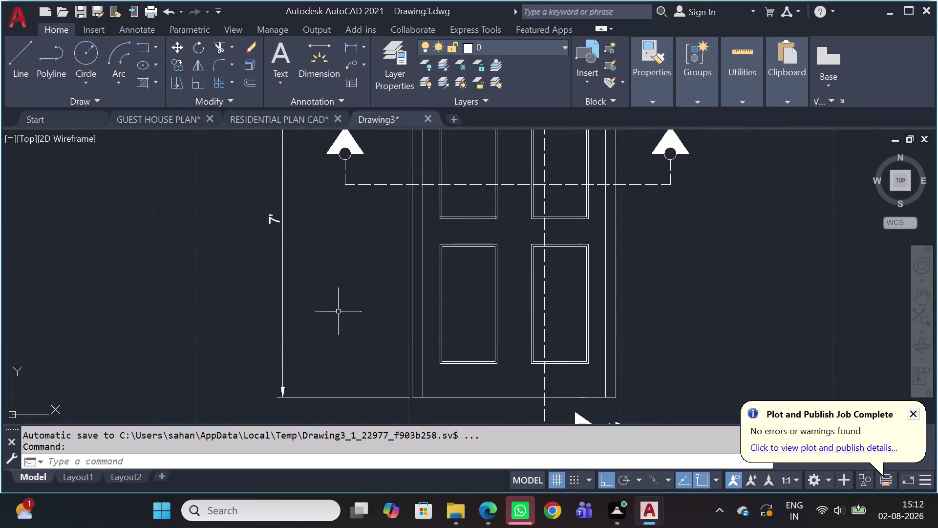
Start a linear dimension from the frame's top-left corner, then cancel it unfinished.
scroll(down, 3)
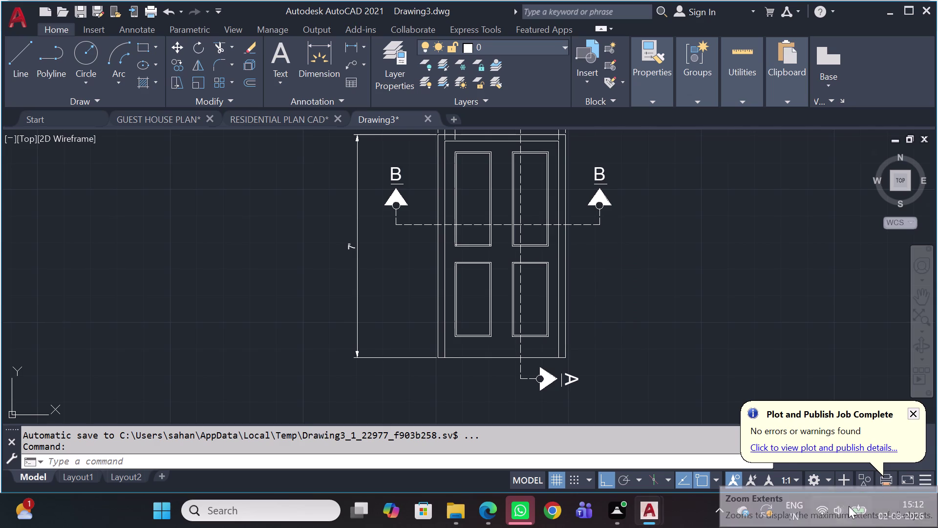
scroll(down, 3)
scroll(up, 3)
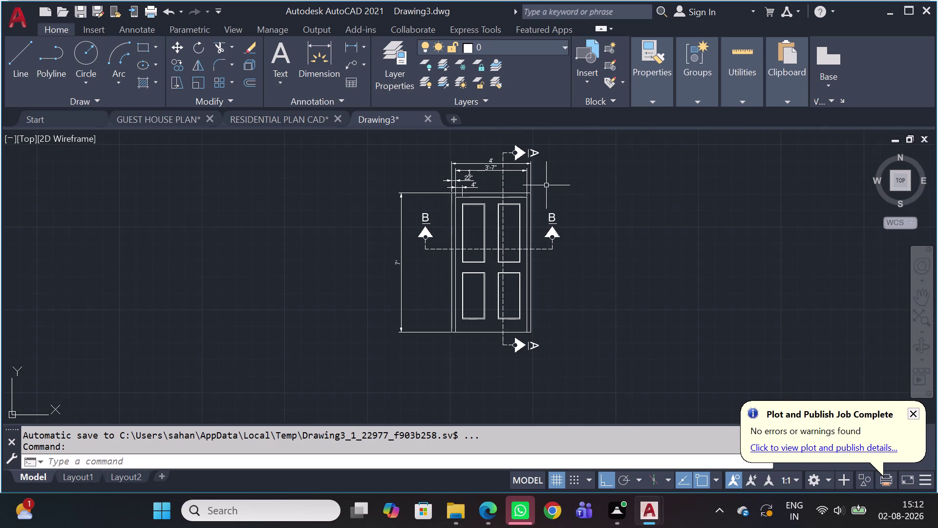
scroll(up, 3)
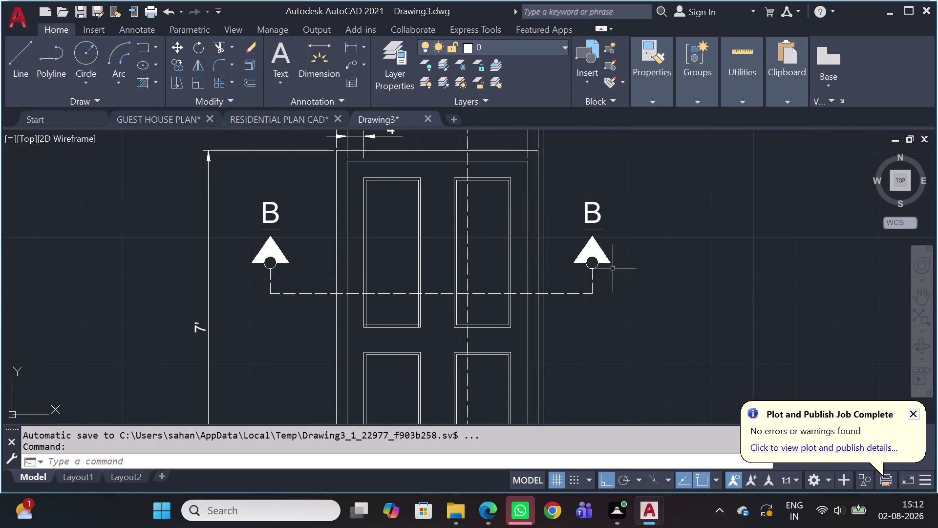
scroll(down, 3)
middle_drag(438, 290, 380, 201)
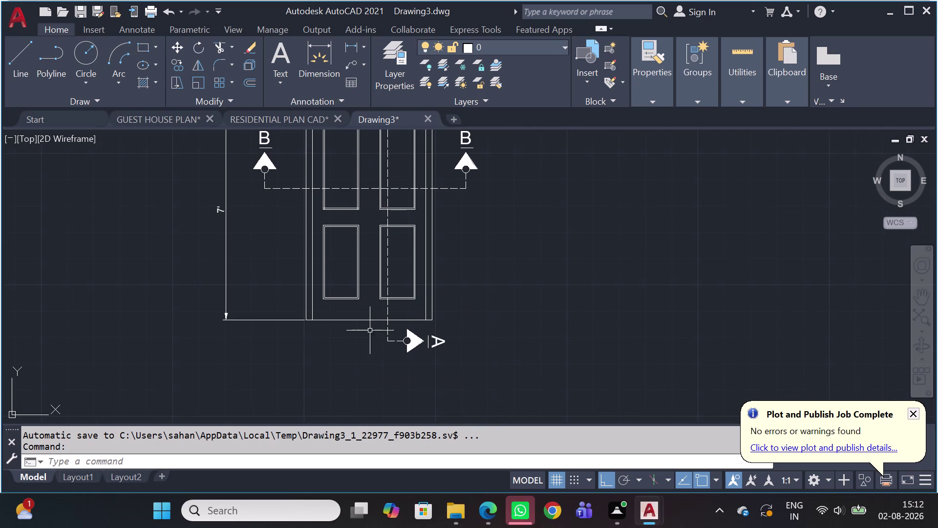
scroll(up, 3)
scroll(down, 3)
middle_drag(317, 255, 433, 393)
scroll(up, 3)
middle_drag(427, 289, 443, 196)
scroll(down, 3)
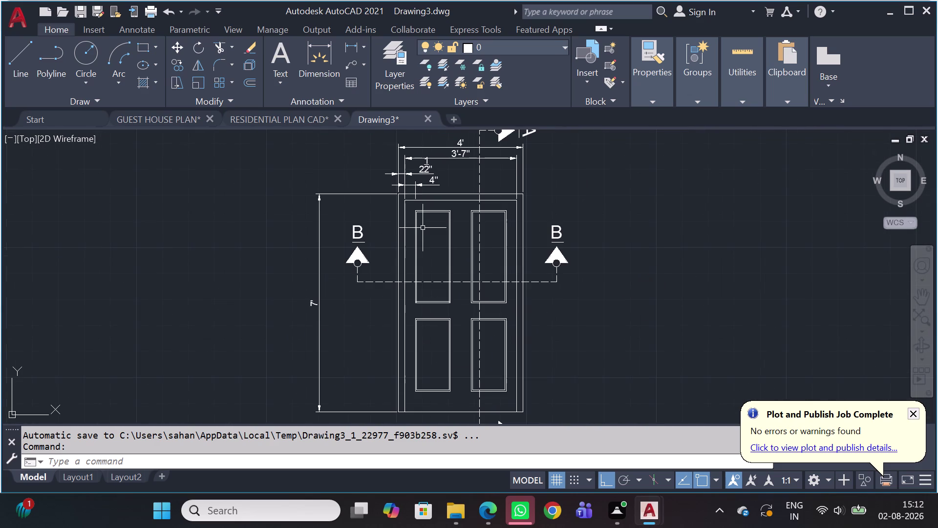
text(DLI)
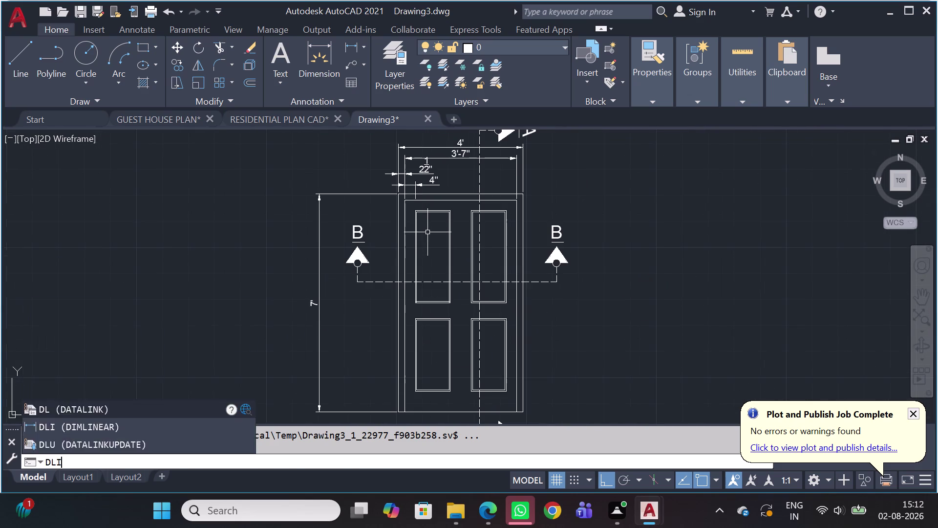
key(space)
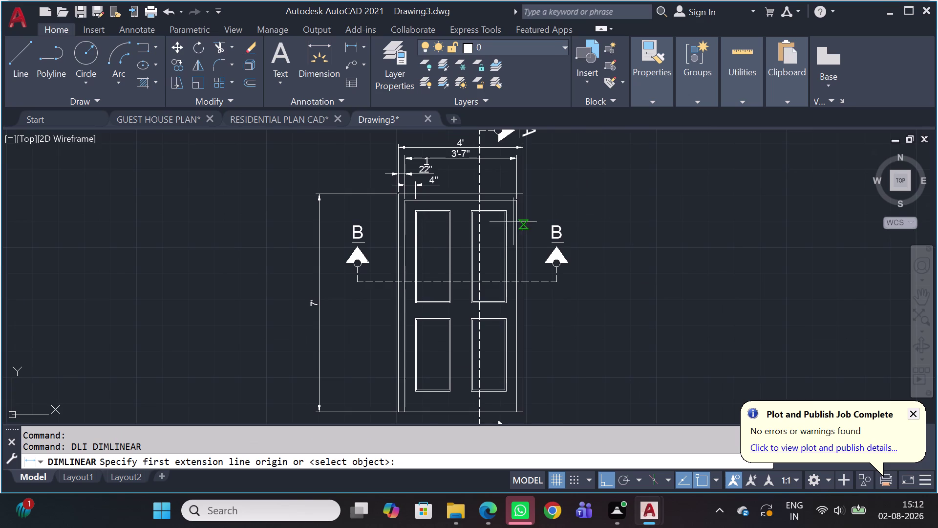
scroll(up, 3)
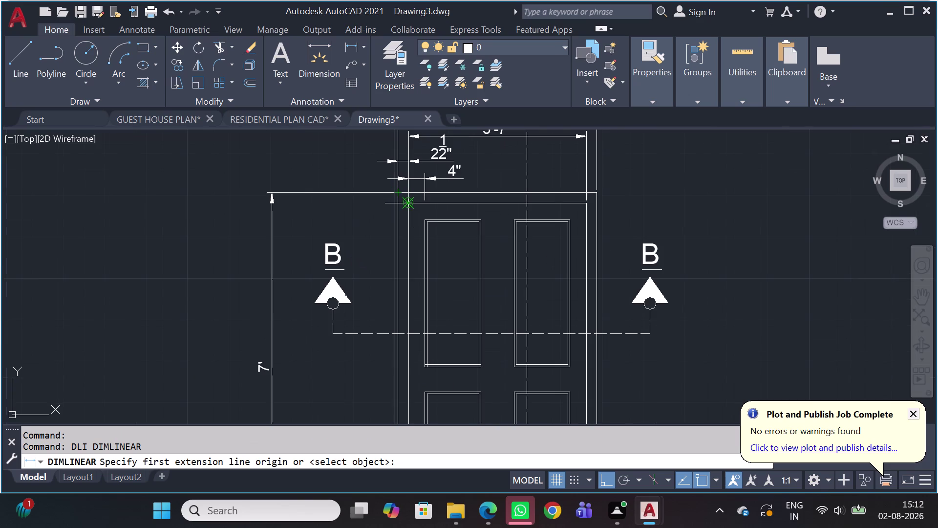
click(411, 204)
scroll(down, 3)
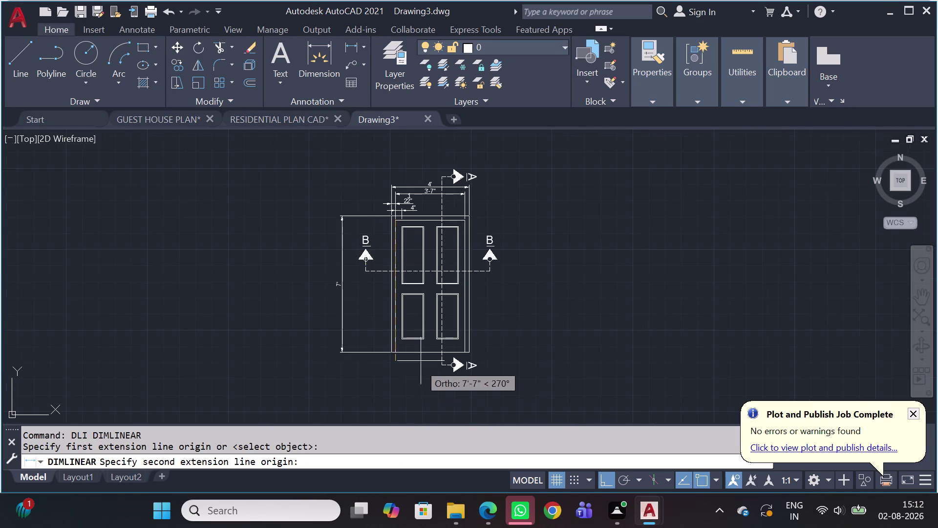
scroll(up, 3)
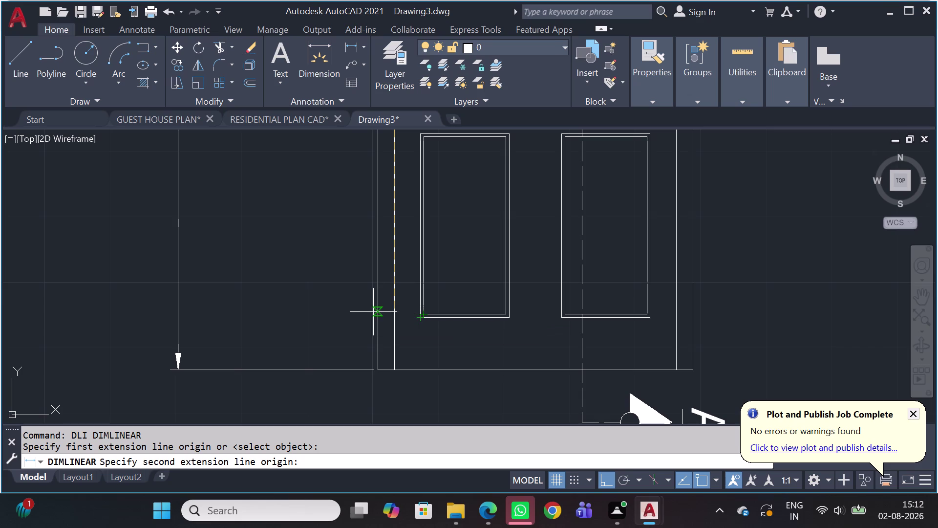
scroll(down, 3)
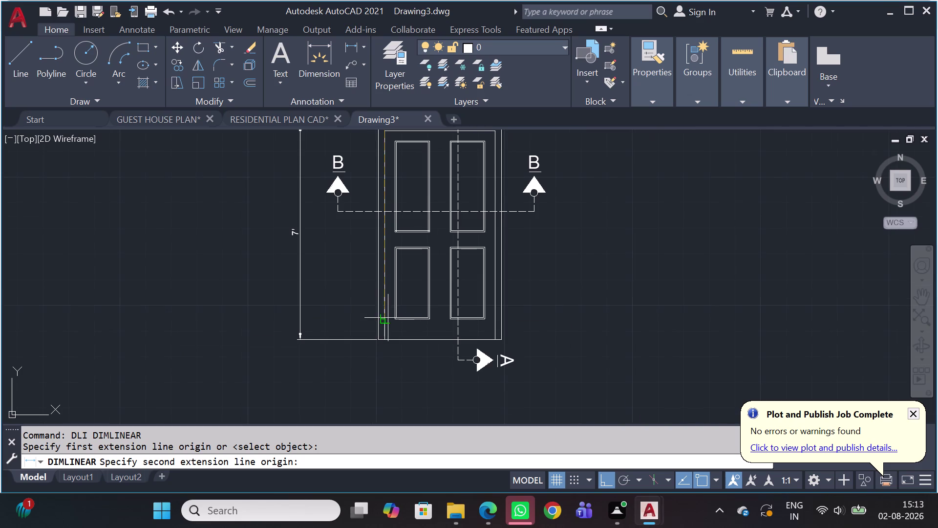
scroll(up, 3)
drag(401, 326, 377, 332)
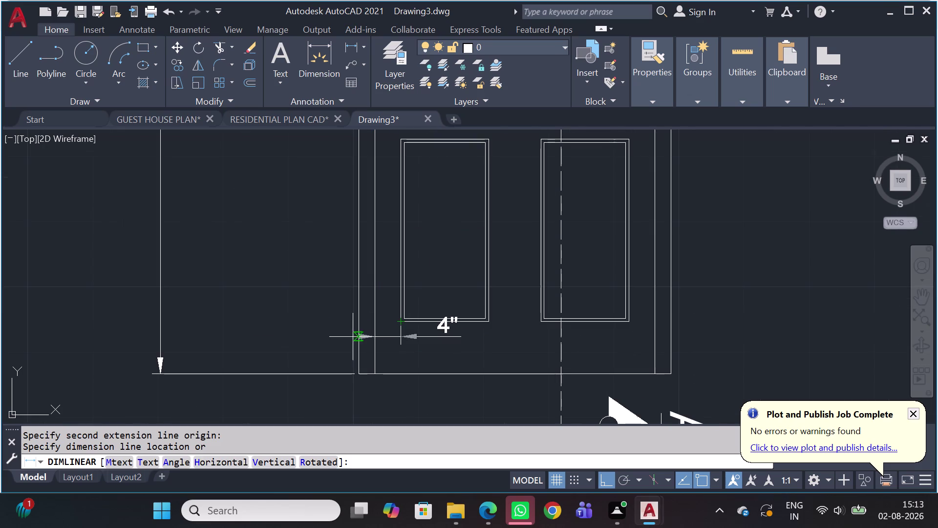
scroll(down, 3)
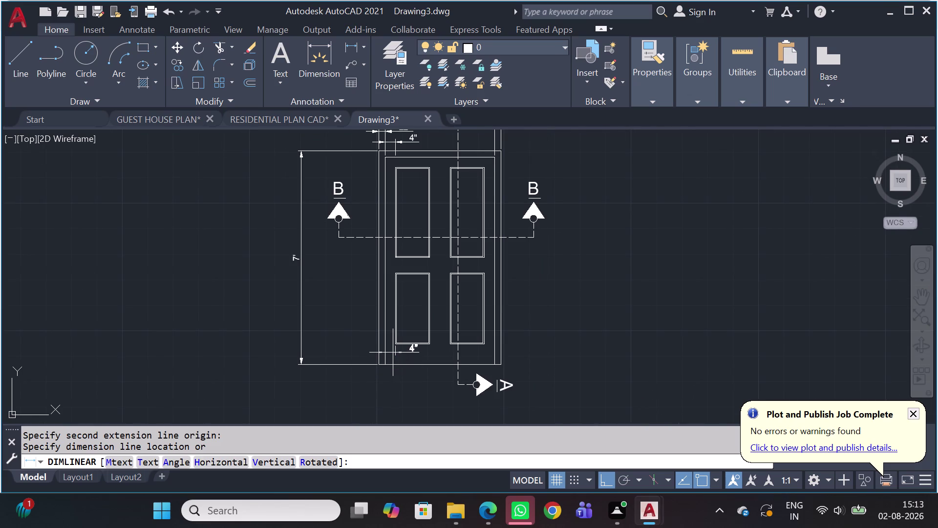
key(Escape)
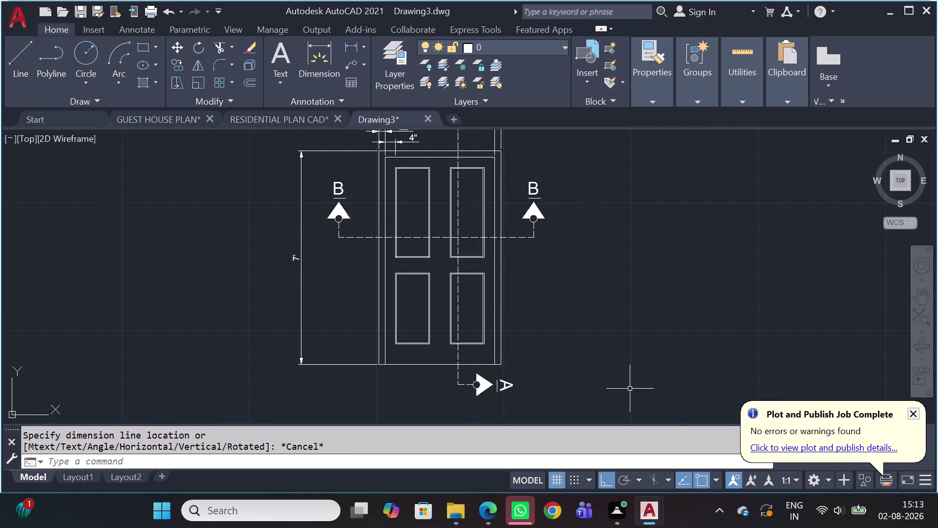
Zoom and pan past the left section marker to the door's lower panels.
scroll(down, 3)
scroll(up, 3)
scroll(up, 3)
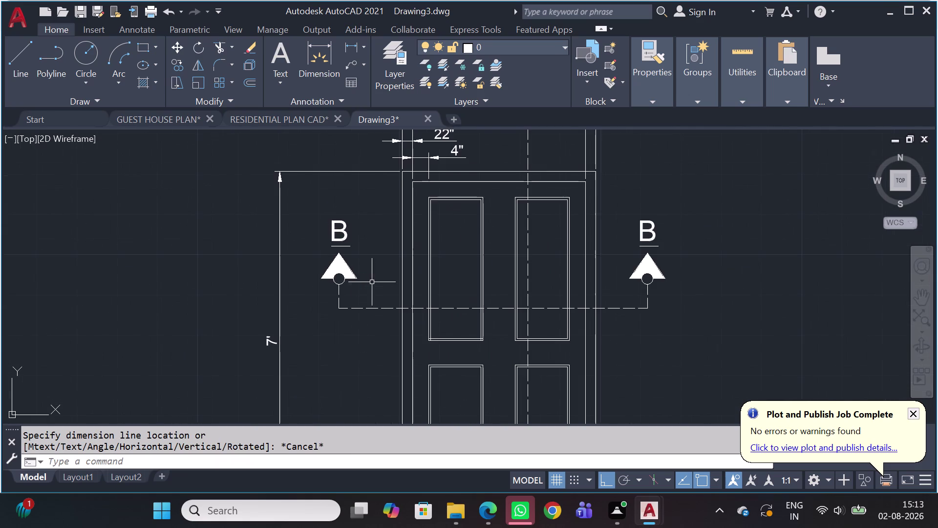
scroll(down, 3)
scroll(up, 3)
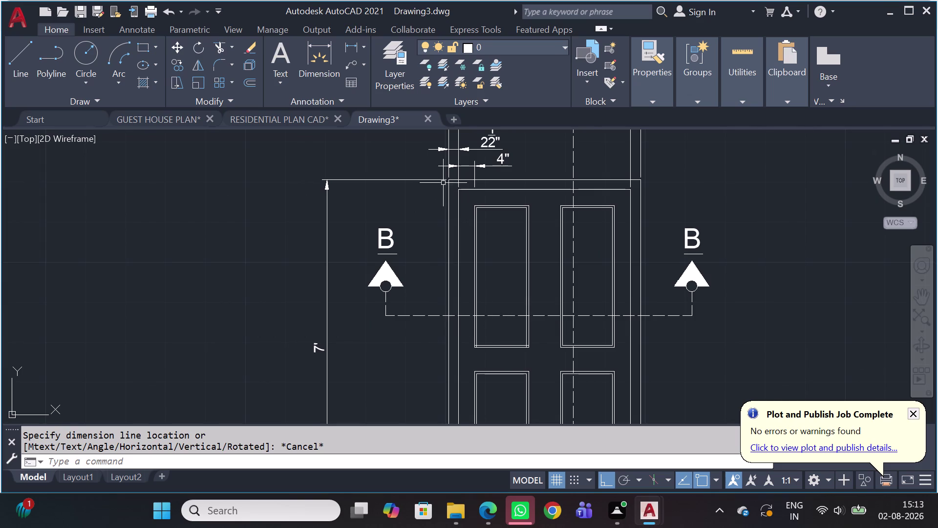
scroll(up, 3)
scroll(up, 3)
scroll(down, 3)
scroll(down, 3)
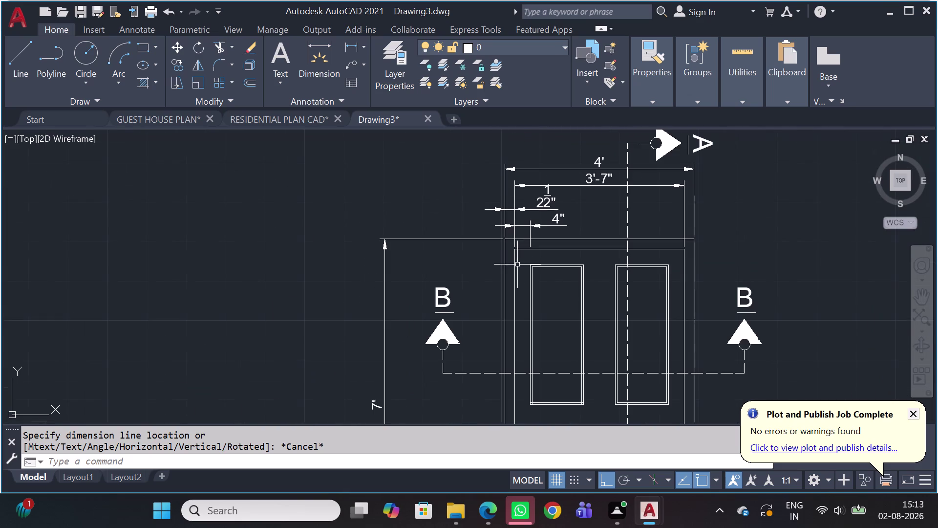
scroll(up, 3)
scroll(down, 3)
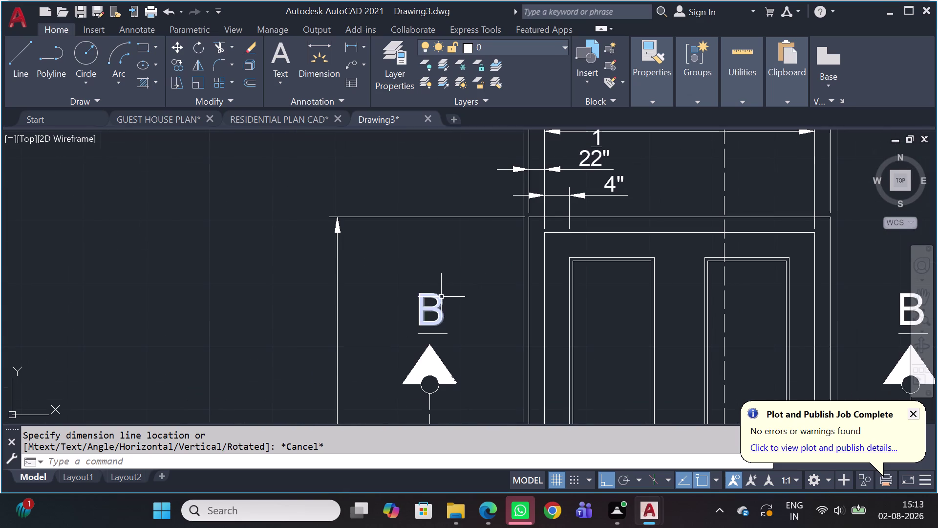
scroll(down, 3)
scroll(up, 3)
scroll(up, 3)
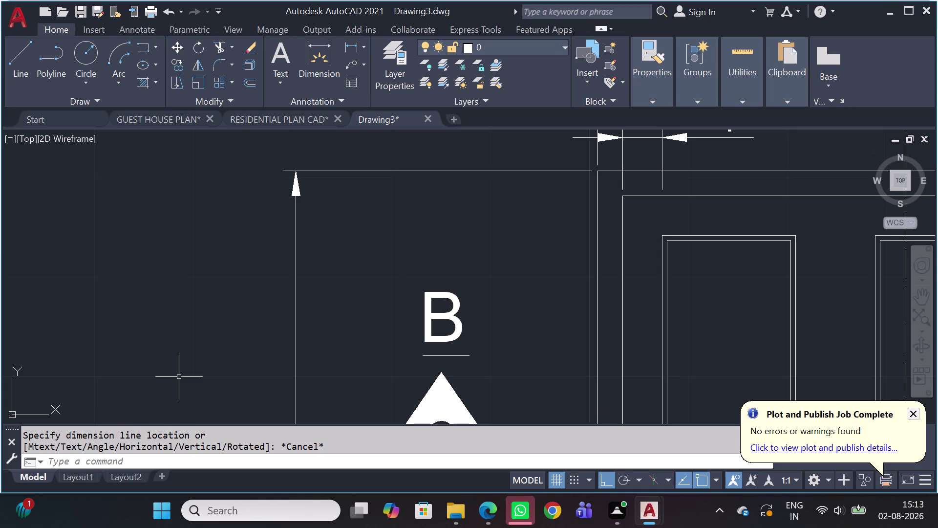
scroll(down, 3)
middle_drag(512, 372, 438, 255)
scroll(up, 3)
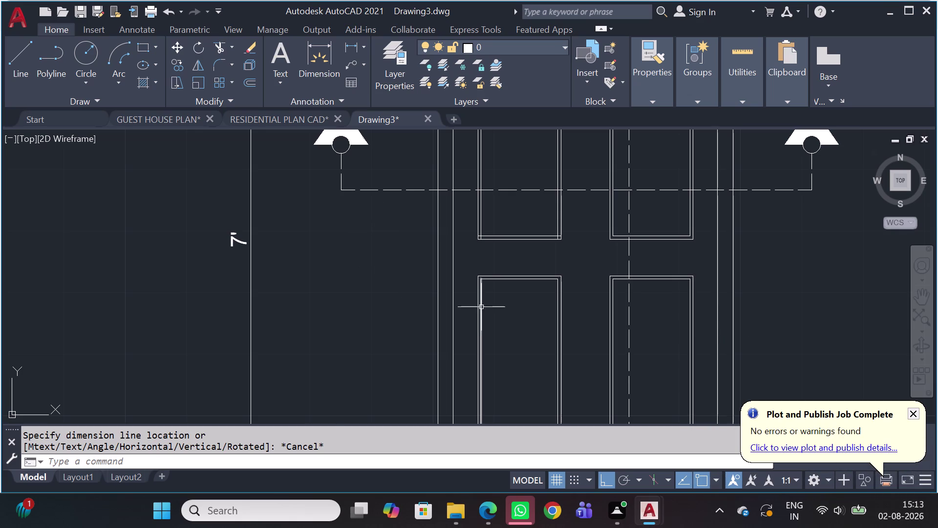
scroll(down, 3)
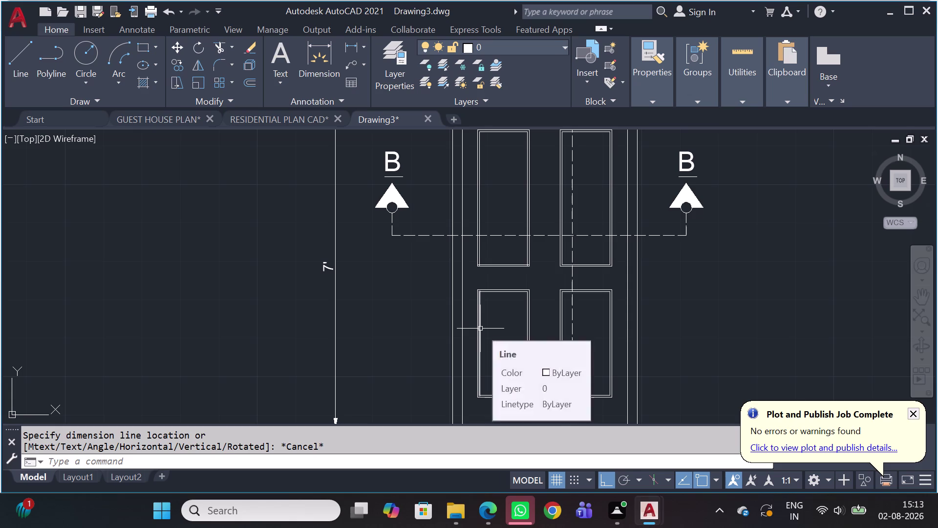
middle_drag(514, 233, 402, 228)
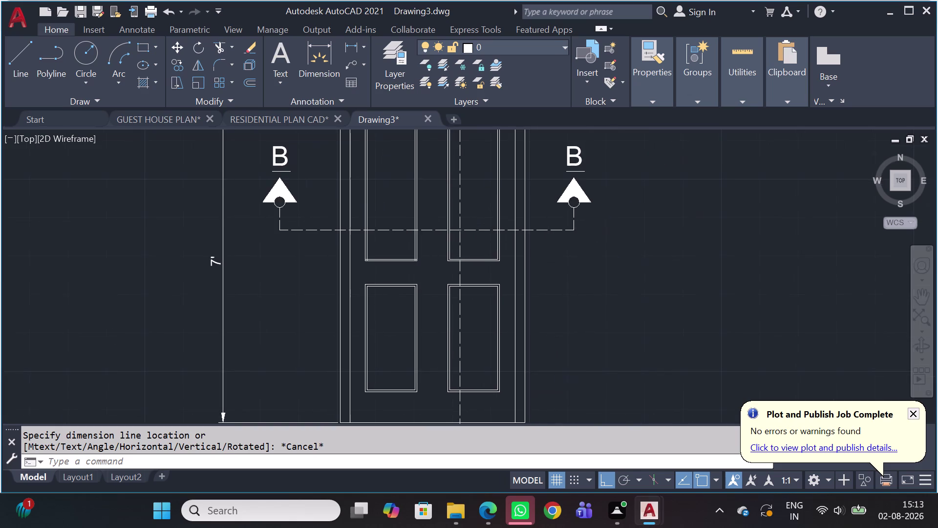
scroll(down, 3)
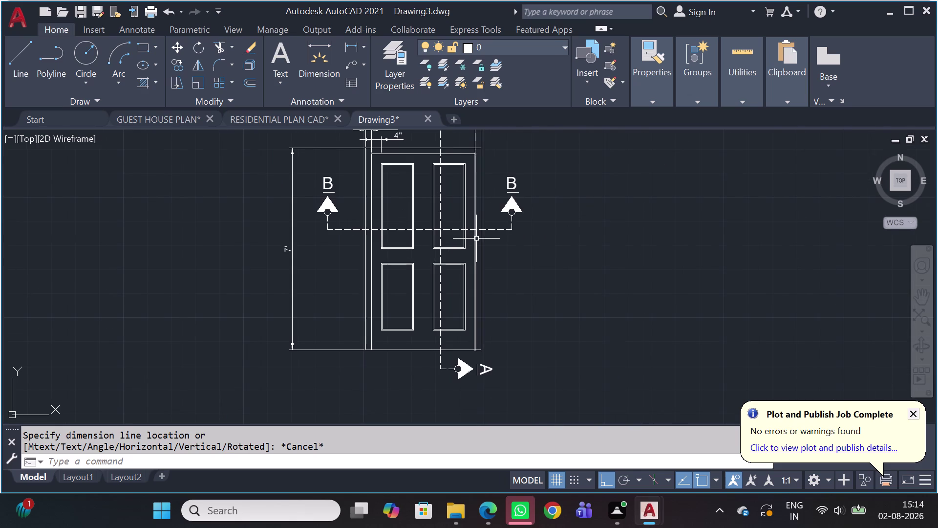
Run DLI from the bottom-left panel corner to the bottom frame line, placing the 8" dimension.
key(d)
key(l)
key(i)
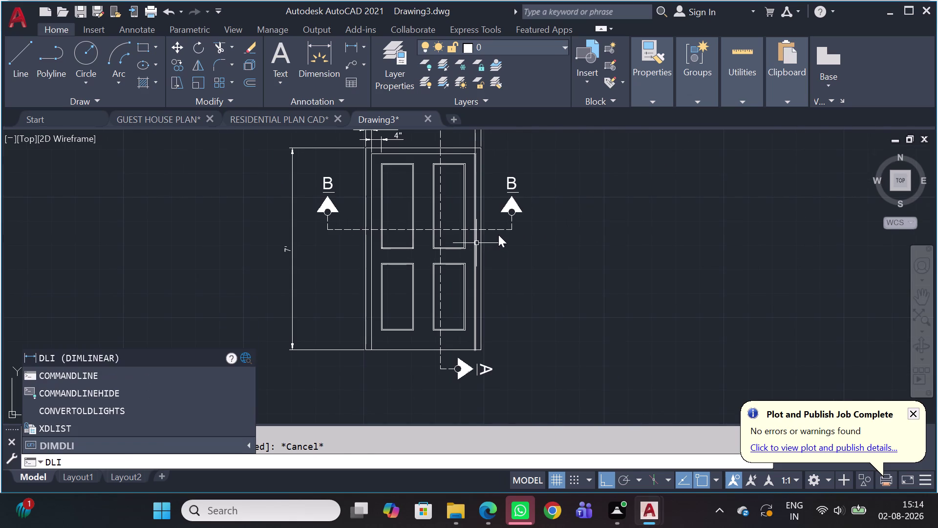
key(space)
scroll(up, 3)
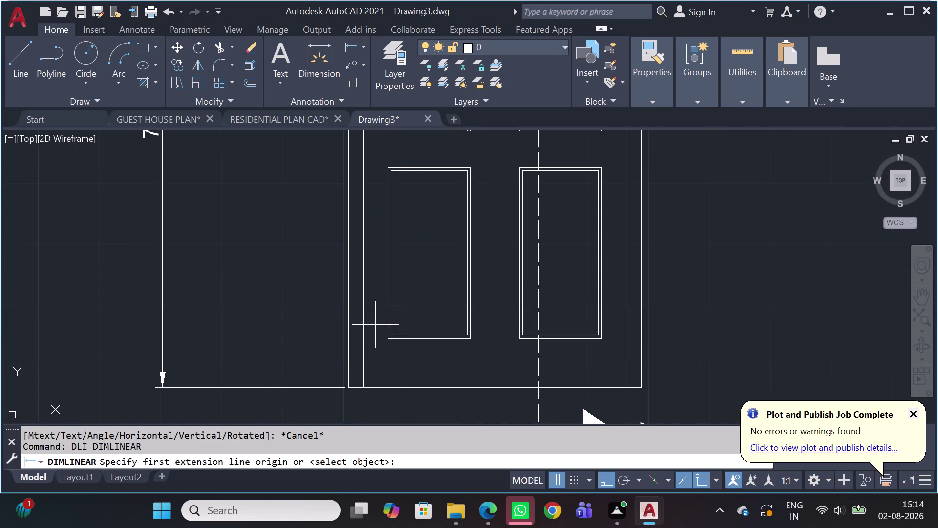
click(398, 334)
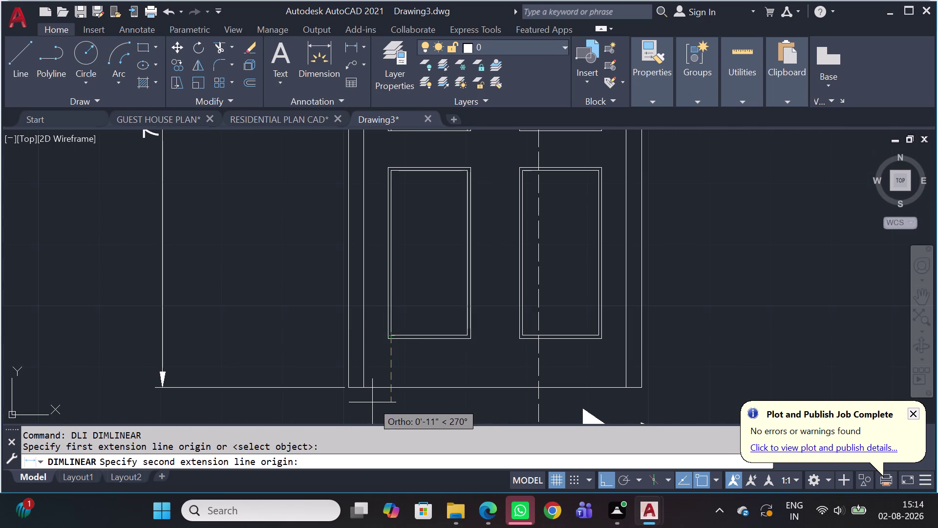
key(Escape)
key(space)
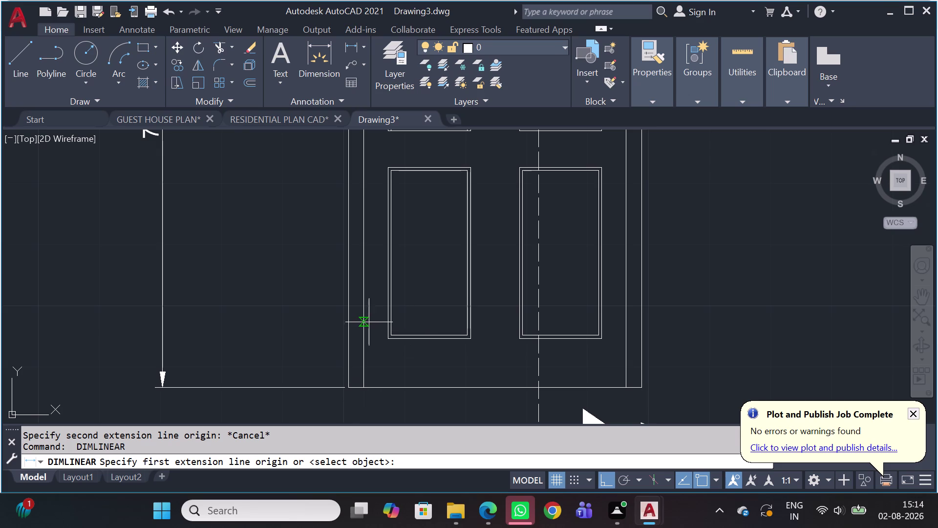
scroll(up, 3)
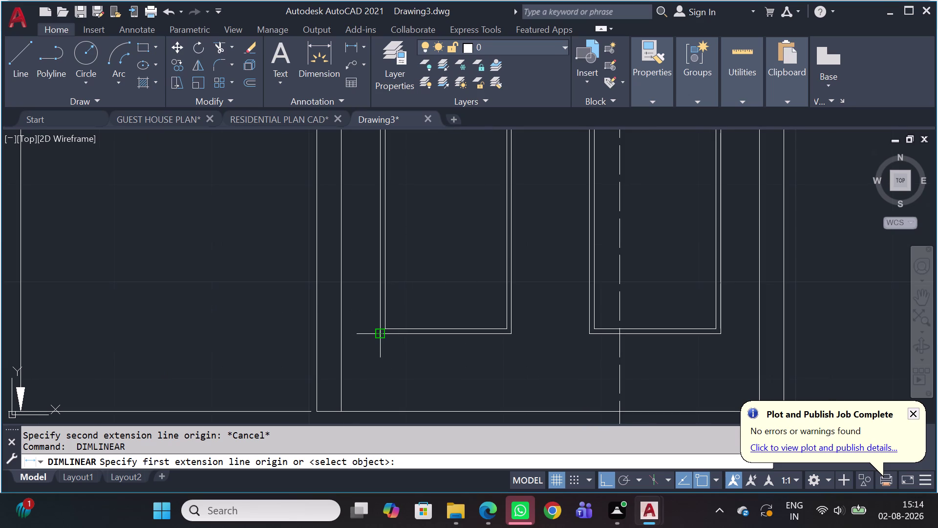
click(379, 337)
click(382, 410)
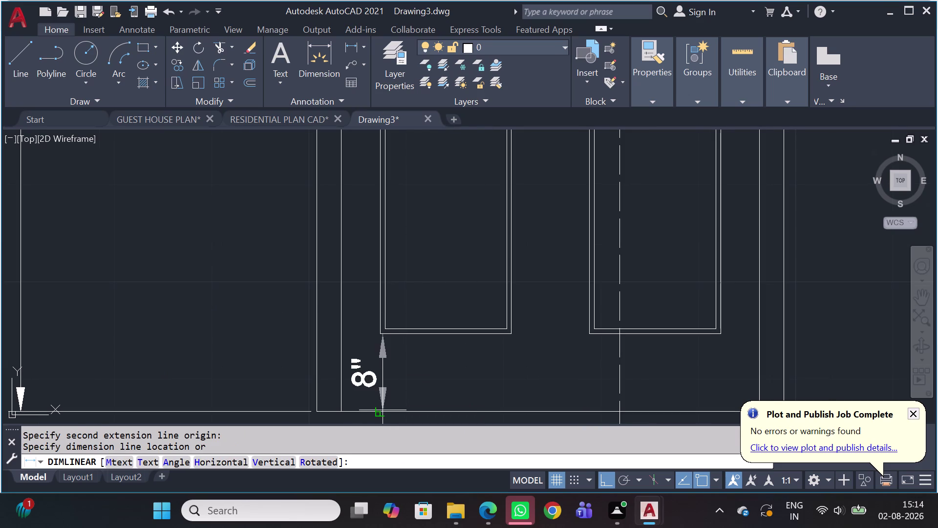
scroll(down, 3)
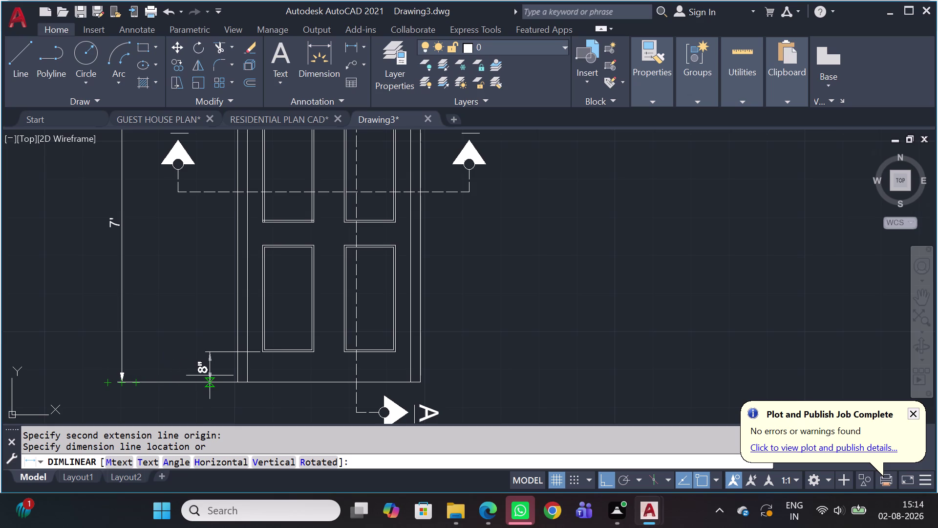
click(187, 376)
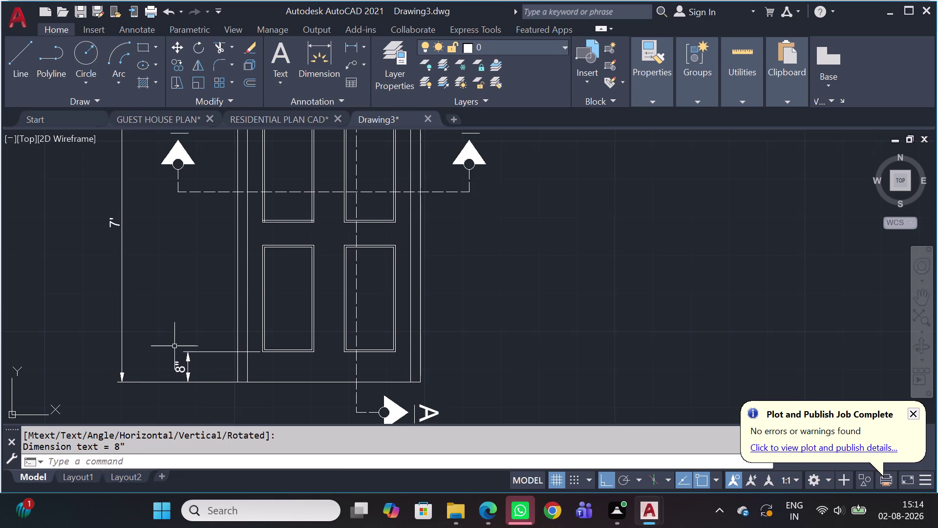
key(Escape)
scroll(down, 3)
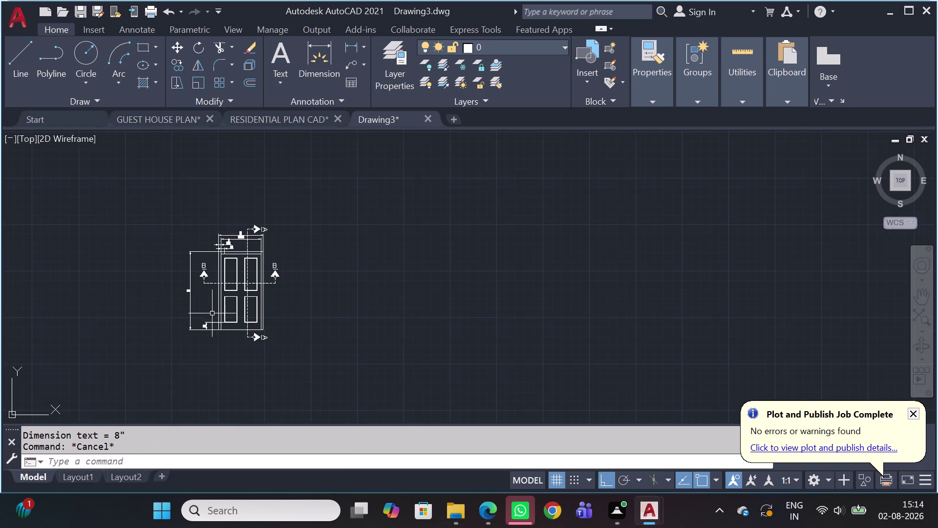
Dimension the upper panel's top-to-bottom corners as 2'-11 1/2", placed left of the panel.
scroll(up, 3)
scroll(up, 3)
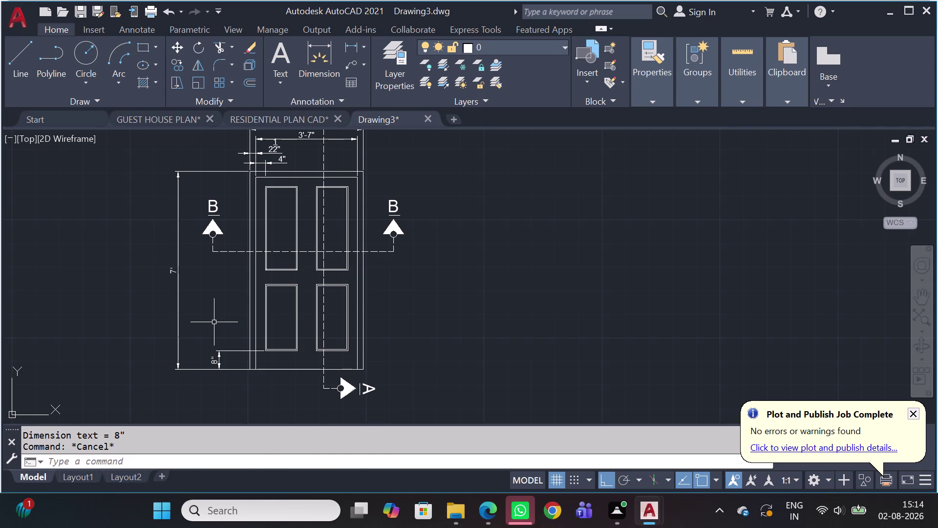
key(space)
scroll(up, 3)
scroll(down, 3)
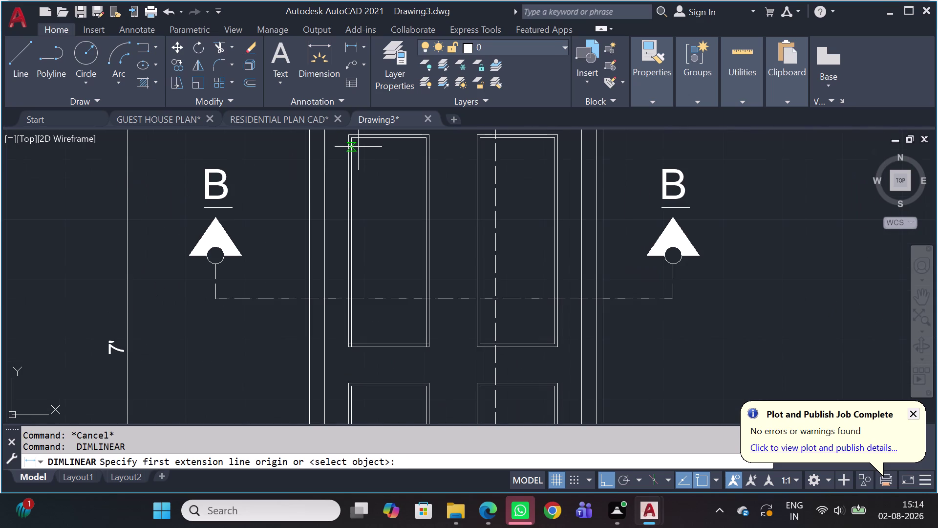
middle_drag(358, 146, 347, 212)
click(340, 198)
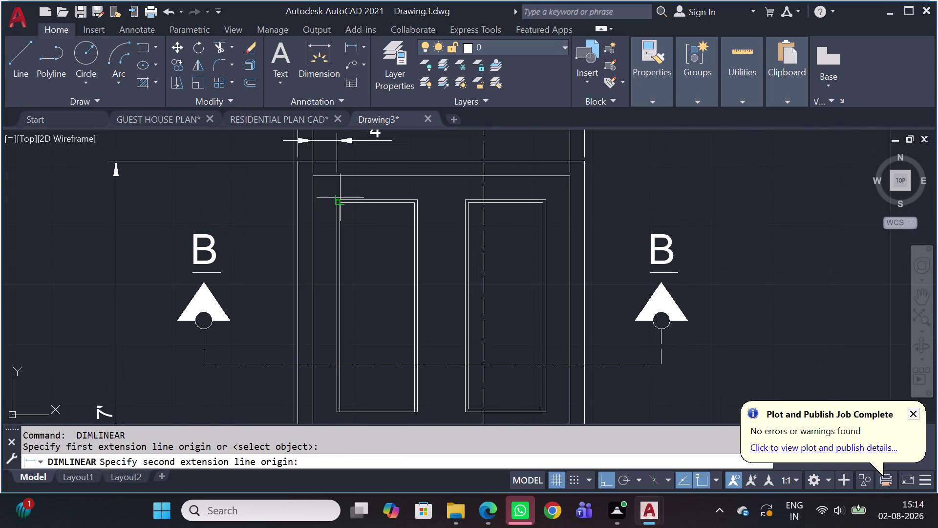
middle_drag(342, 389, 337, 300)
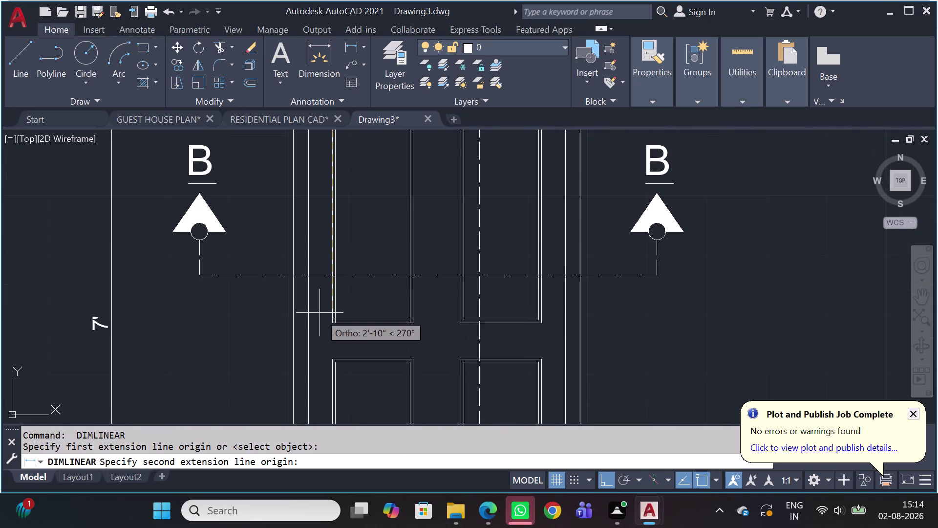
scroll(up, 3)
click(330, 307)
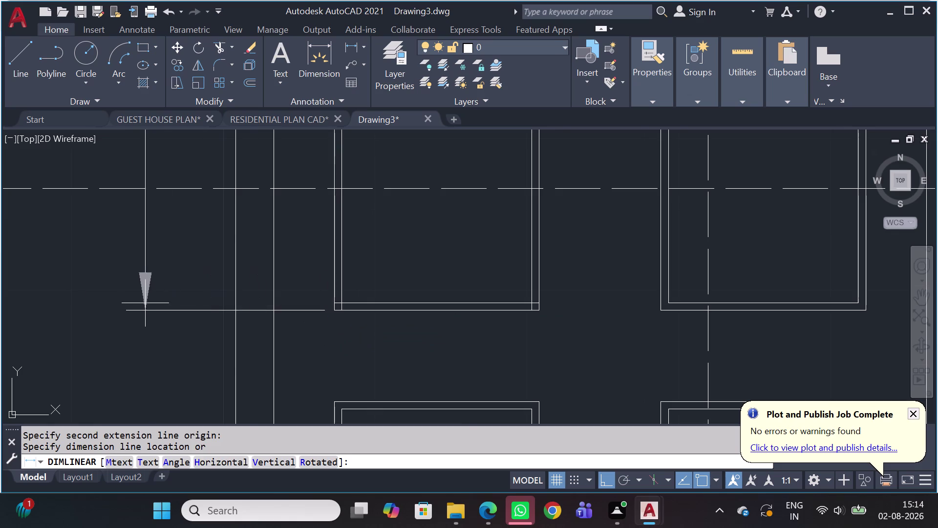
scroll(down, 3)
middle_drag(68, 313, 288, 389)
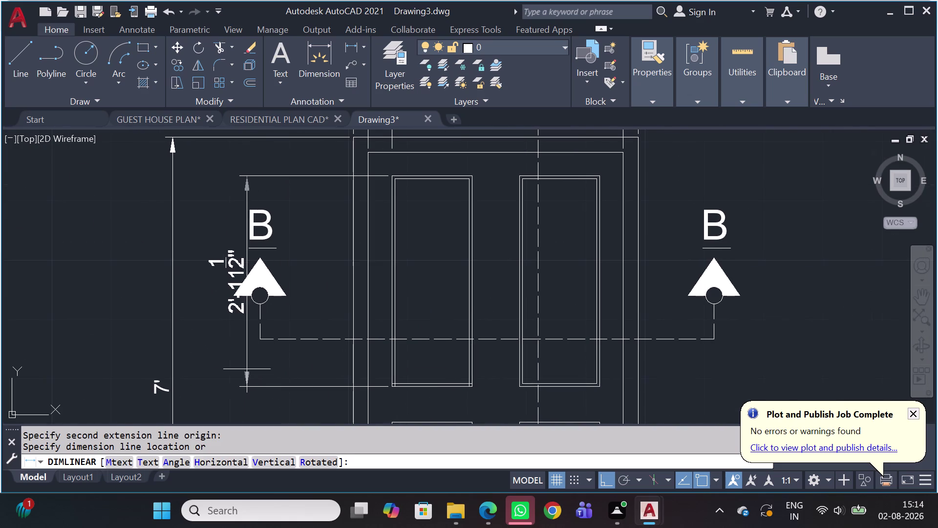
click(213, 377)
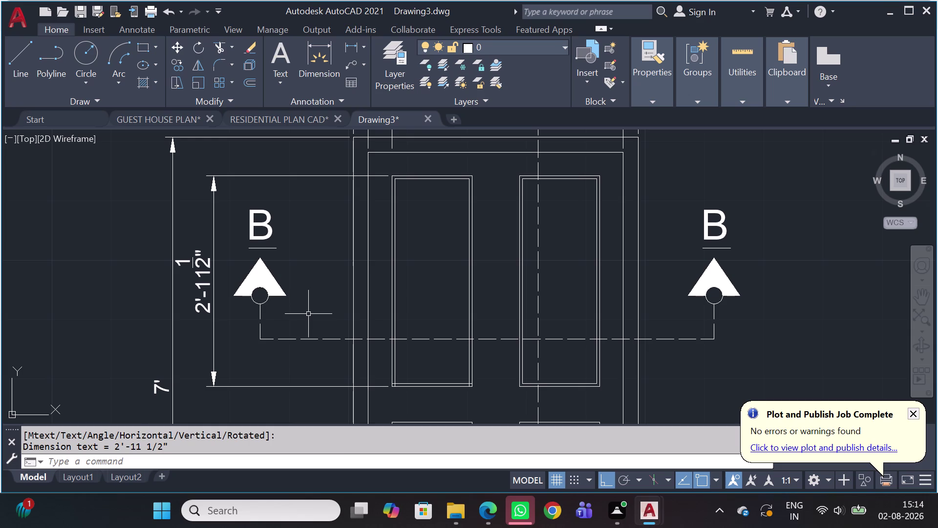
key(space)
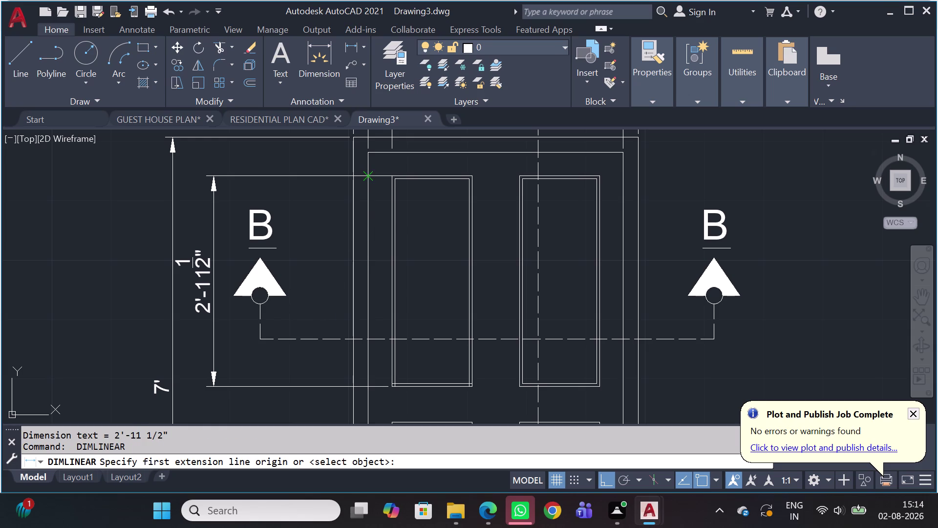
Dimension the top frame depth as 4", placing it left of the door.
middle_drag(370, 186, 350, 247)
scroll(down, 3)
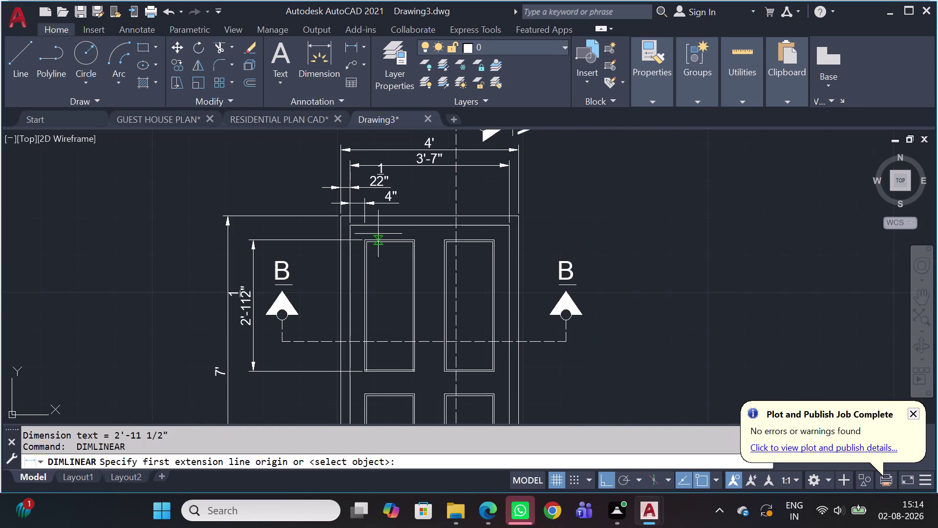
scroll(up, 3)
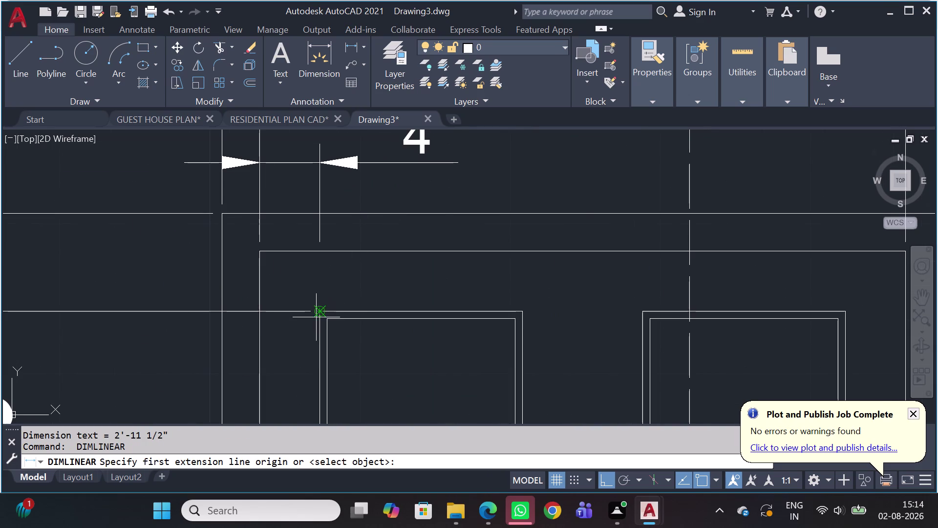
click(316, 315)
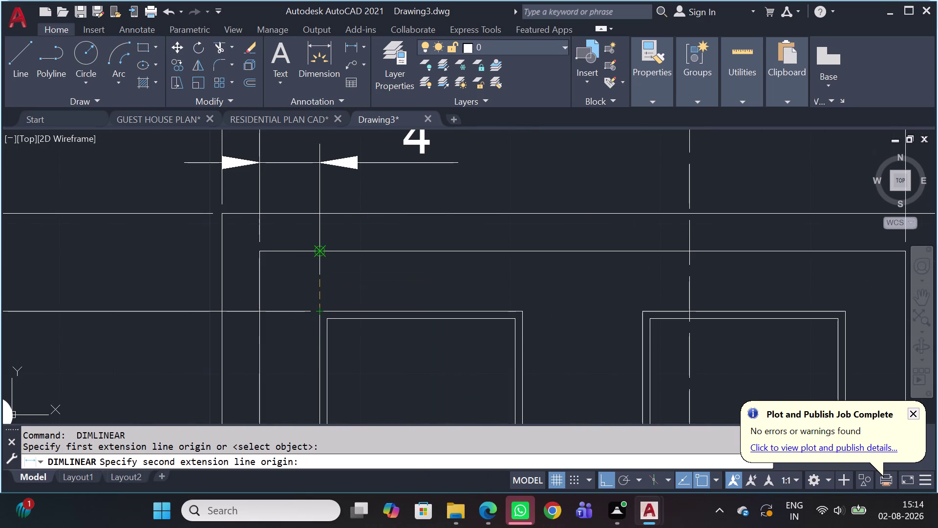
click(322, 250)
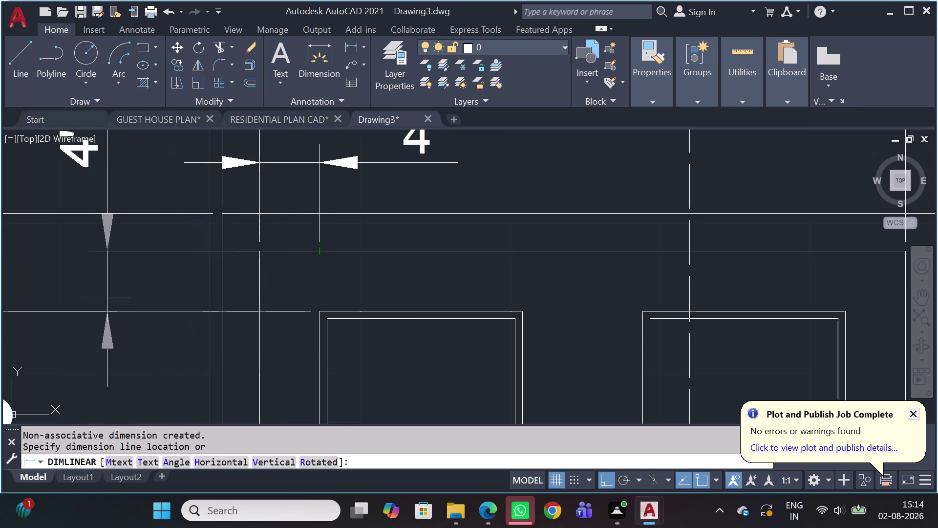
scroll(down, 3)
middle_drag(98, 304, 128, 305)
middle_drag(173, 299, 173, 300)
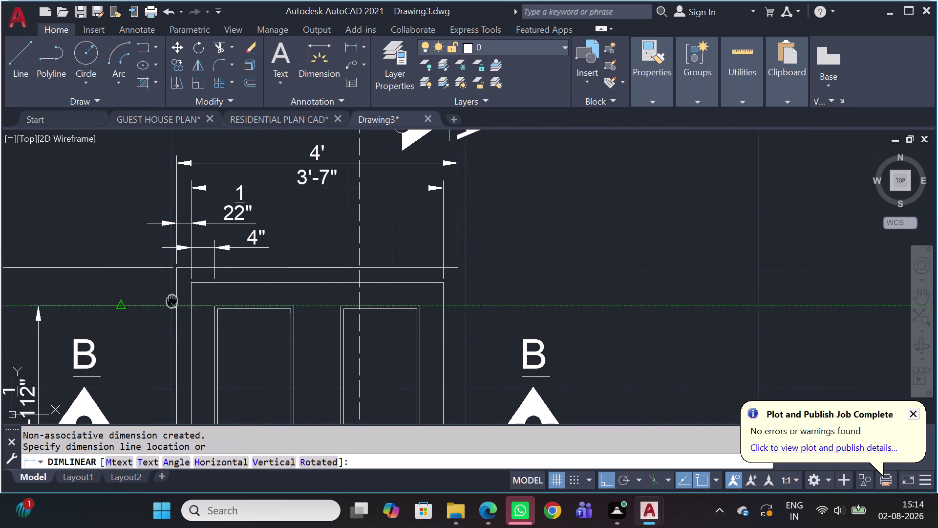
middle_drag(173, 300, 632, 321)
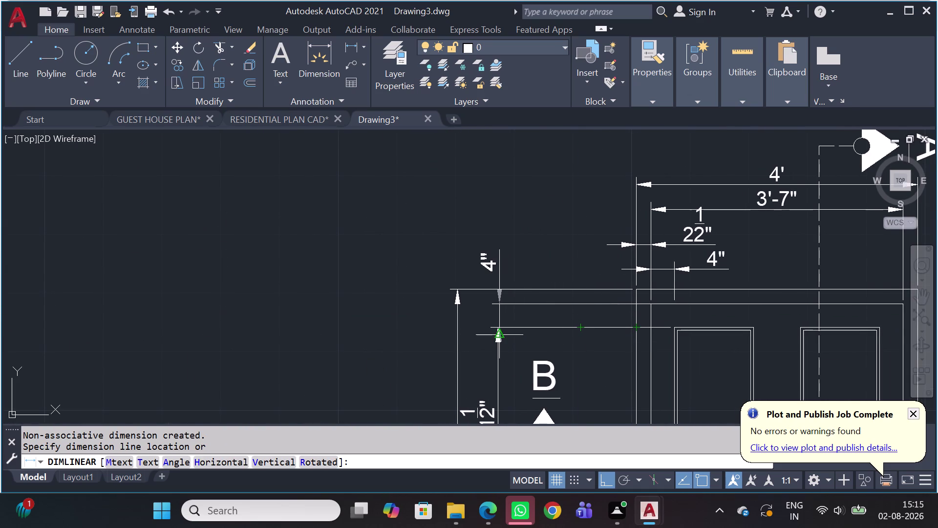
click(500, 334)
middle_drag(638, 331, 171, 295)
scroll(down, 3)
Begin another linear dimension, picking two points and panning to the frame's left edge.
key(space)
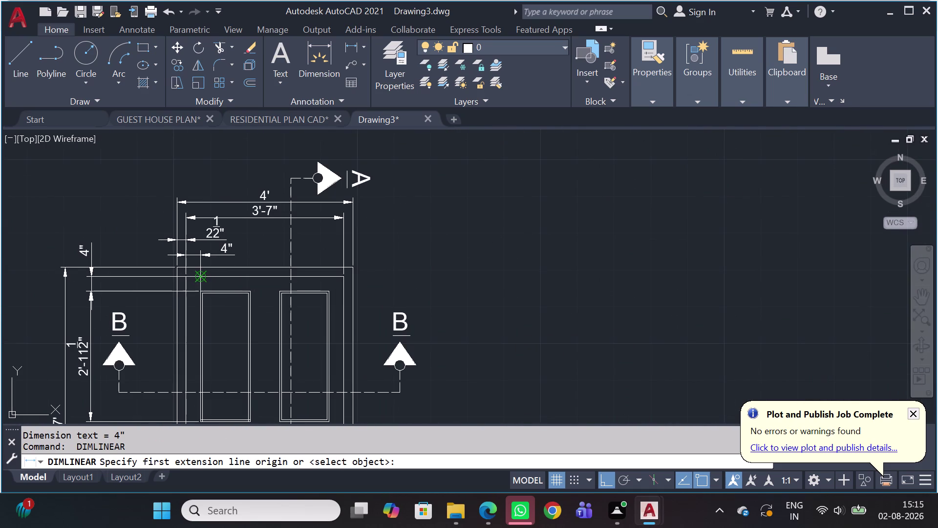
scroll(up, 3)
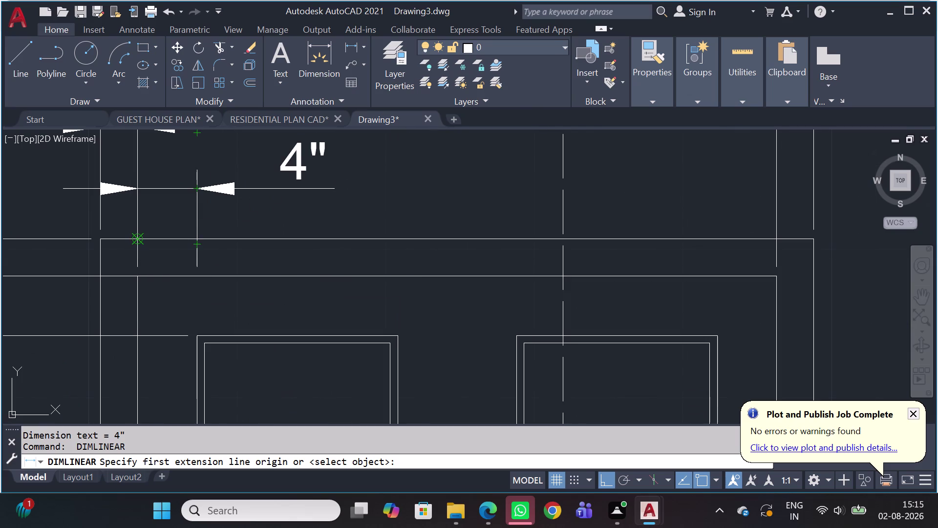
click(96, 236)
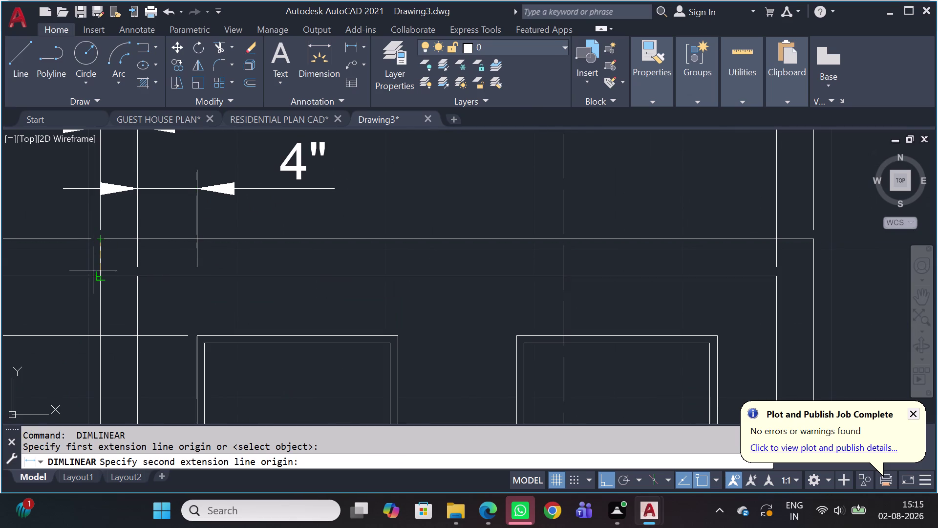
click(92, 277)
scroll(down, 3)
middle_drag(69, 284, 256, 296)
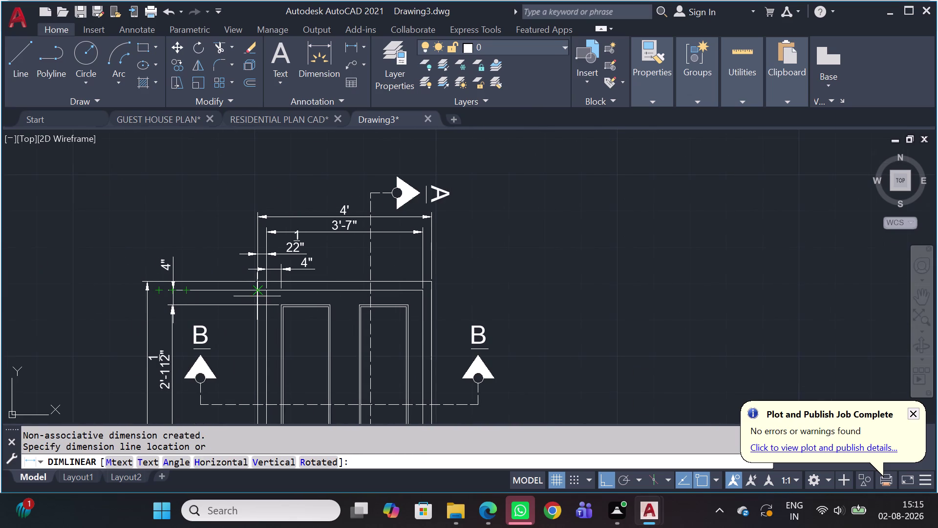
scroll(up, 3)
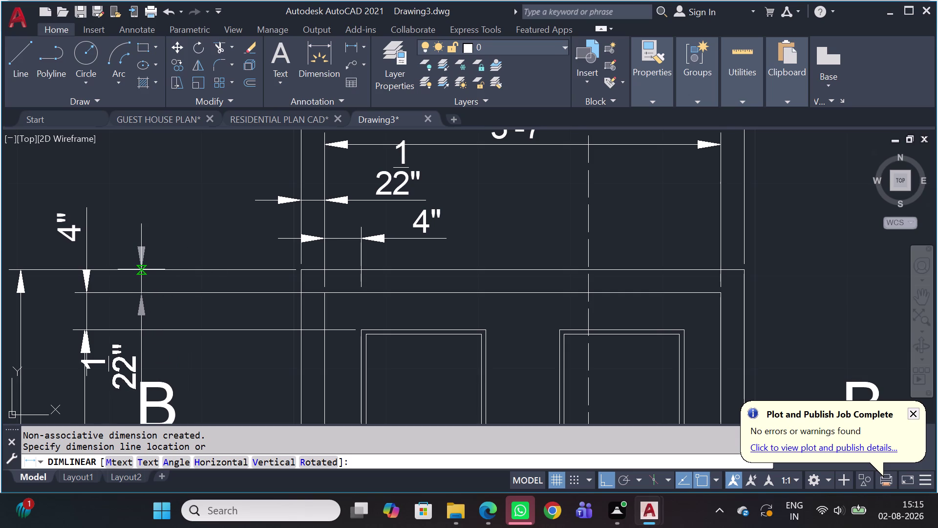
click(141, 269)
drag(98, 293, 91, 293)
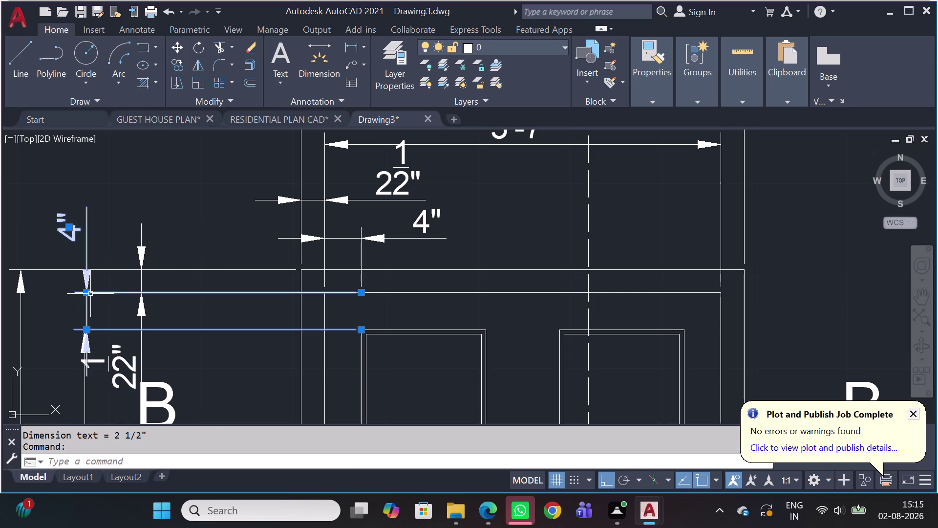
click(91, 294)
click(84, 293)
click(56, 291)
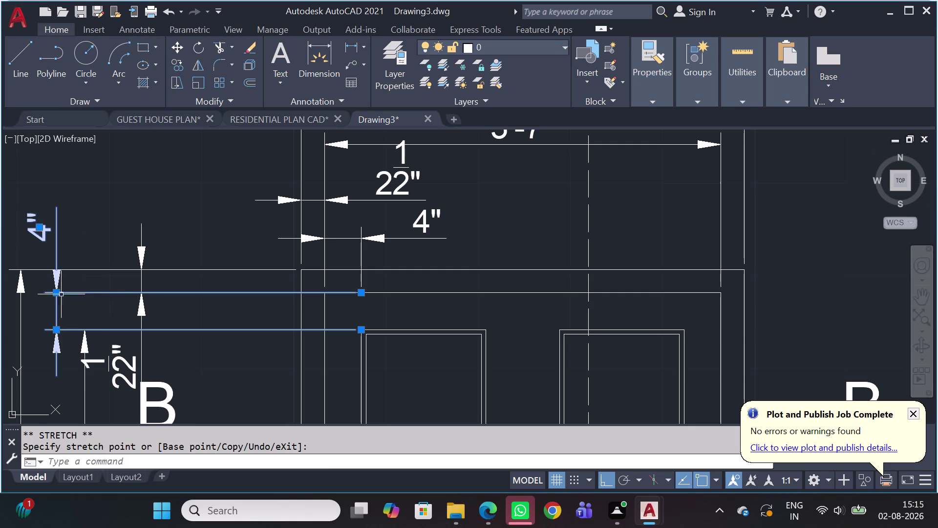
click(110, 366)
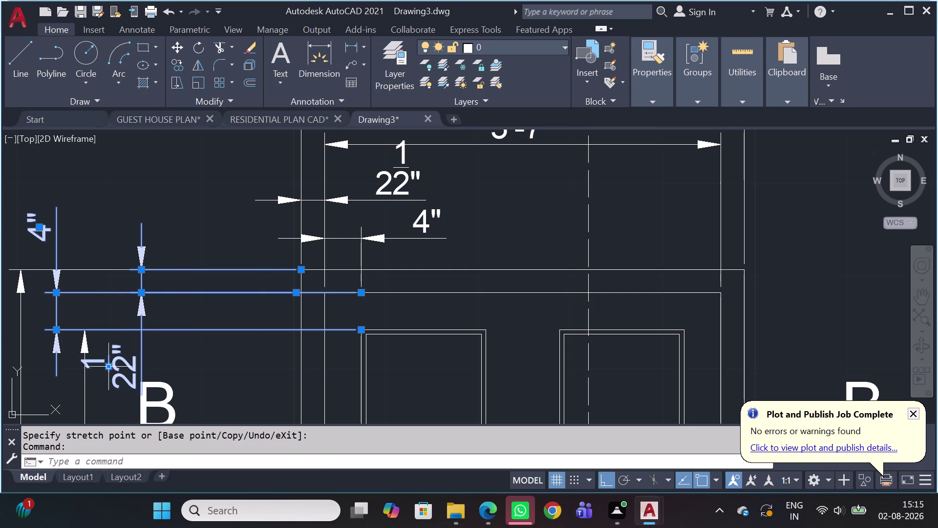
click(110, 364)
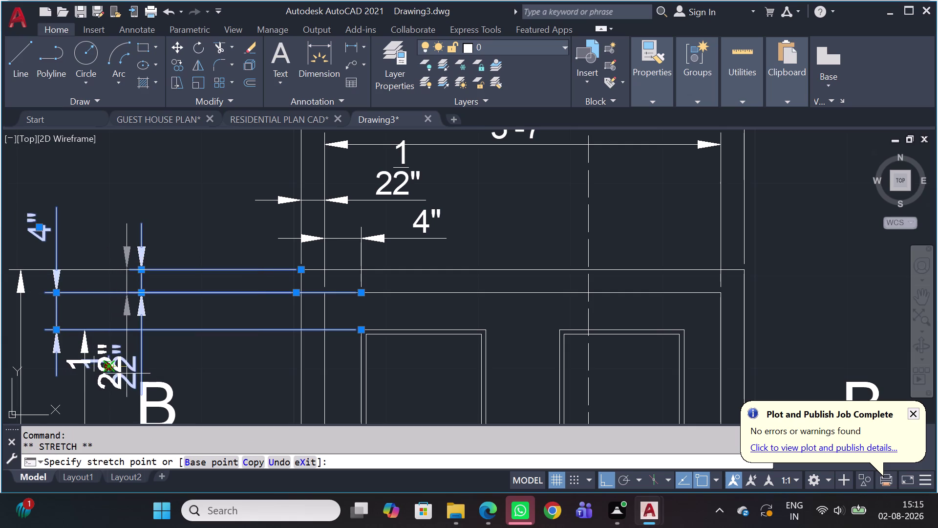
click(126, 374)
key(Escape)
scroll(down, 3)
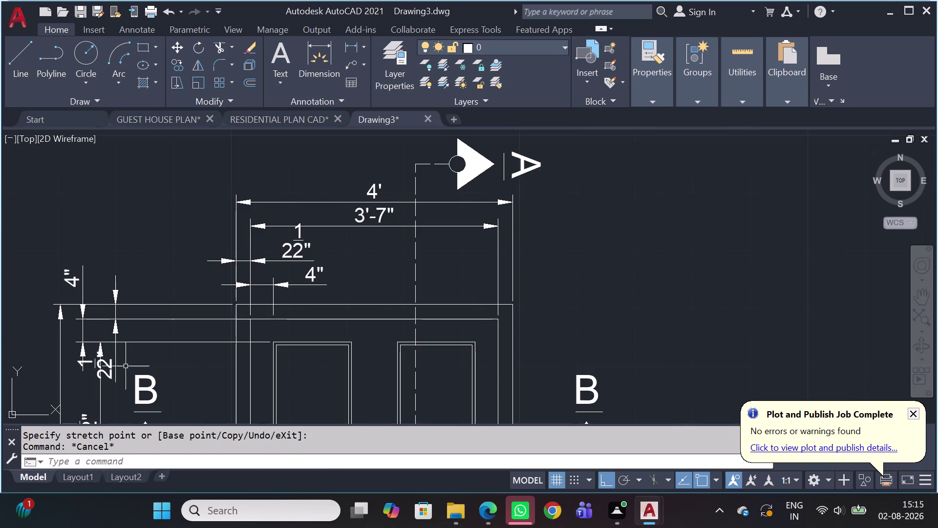
scroll(down, 3)
middle_drag(103, 380, 167, 281)
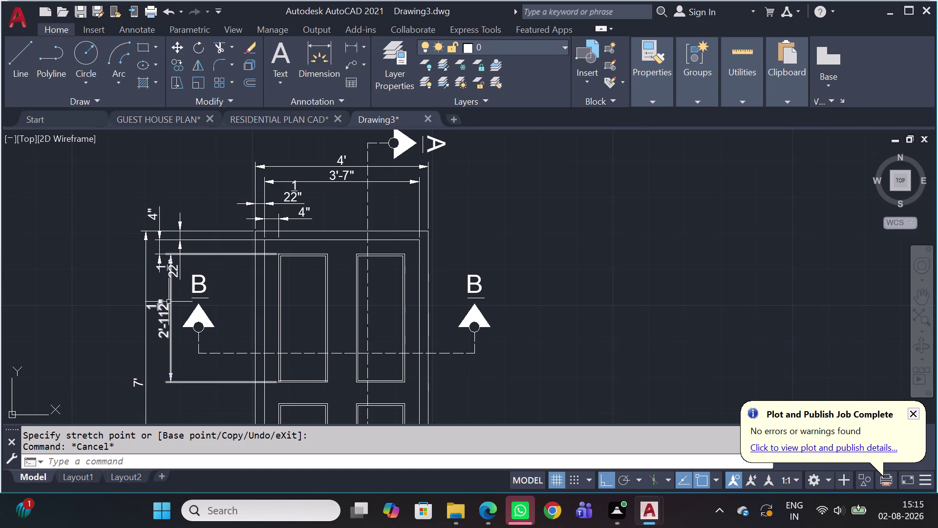
click(168, 302)
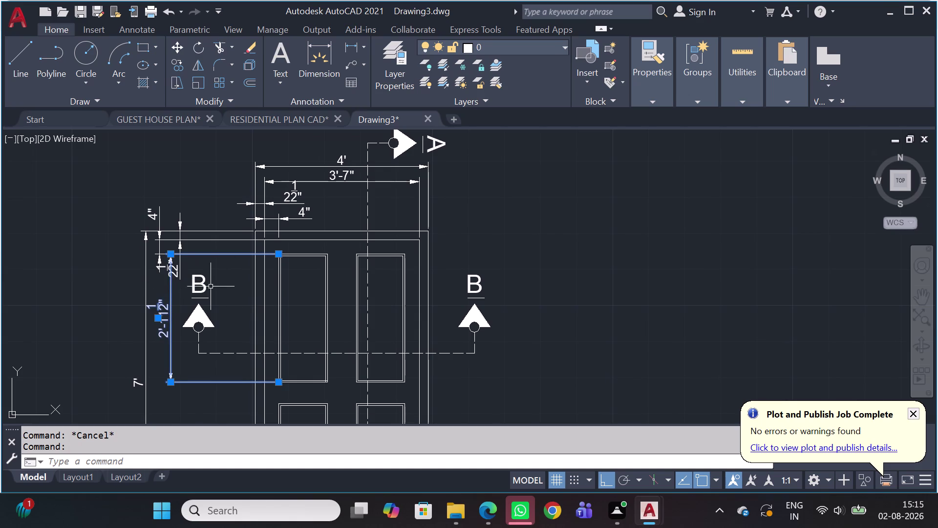
key(Escape)
scroll(up, 3)
click(179, 276)
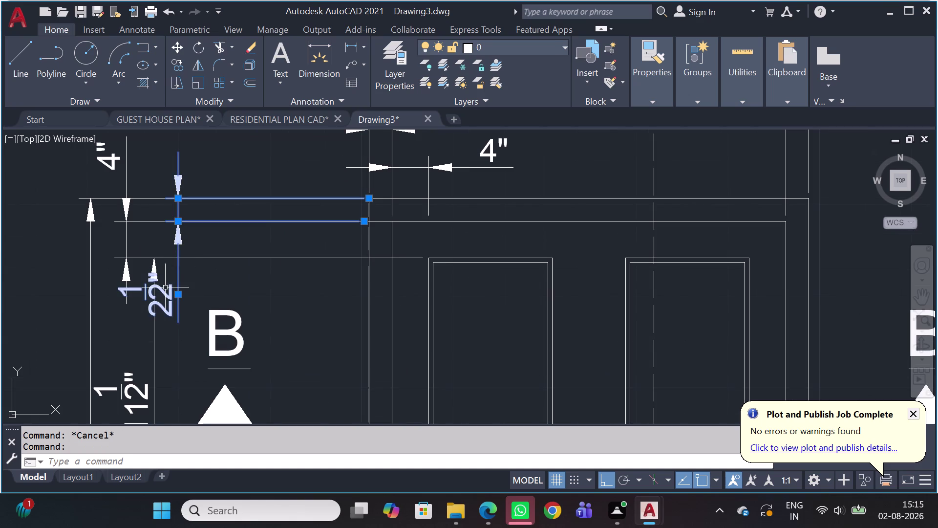
click(175, 297)
click(204, 301)
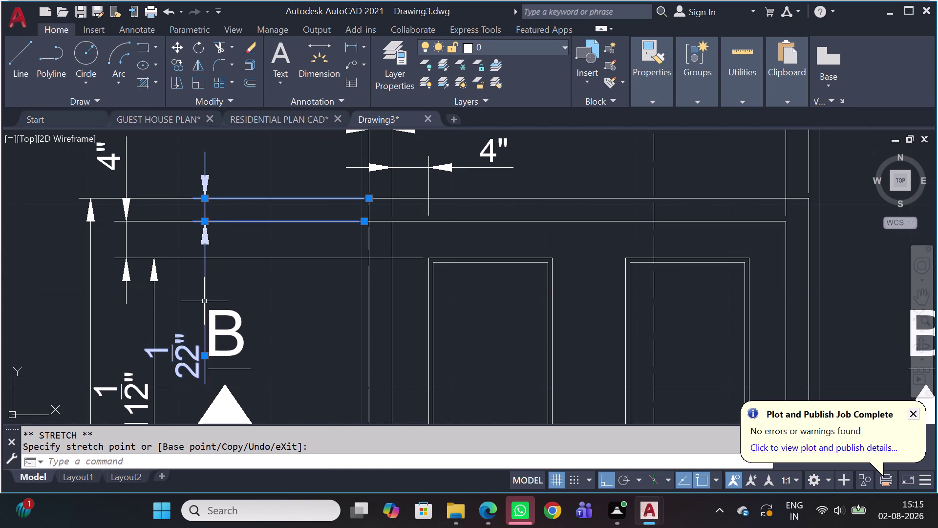
key(Escape)
click(191, 346)
click(185, 365)
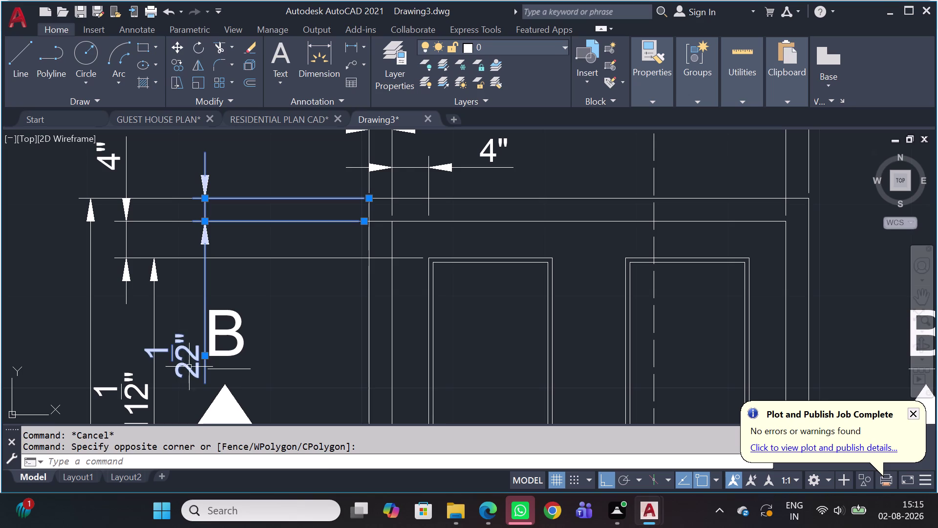
click(208, 354)
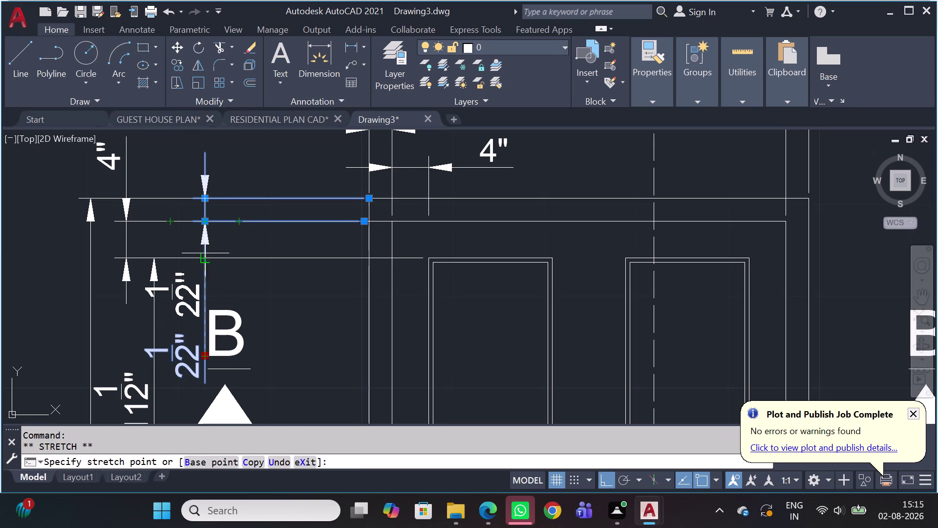
click(204, 218)
key(Escape)
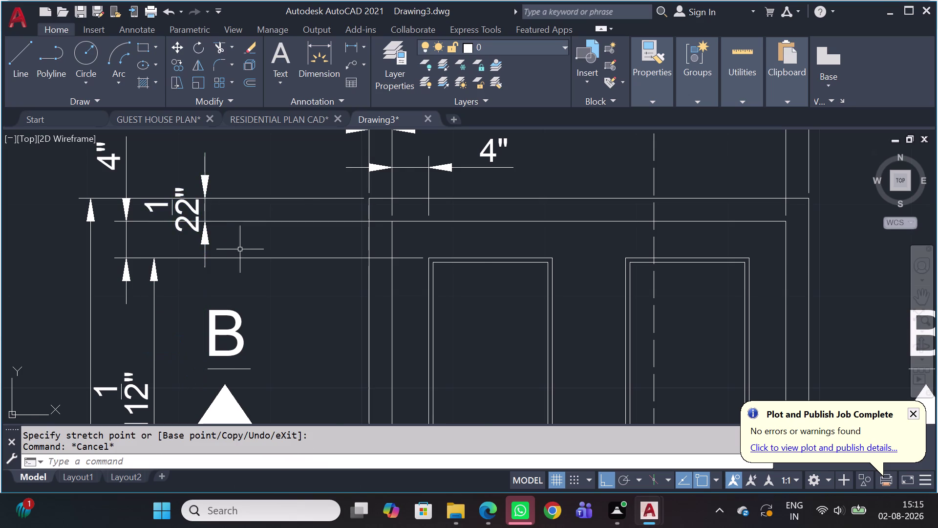
scroll(down, 3)
scroll(down, 3)
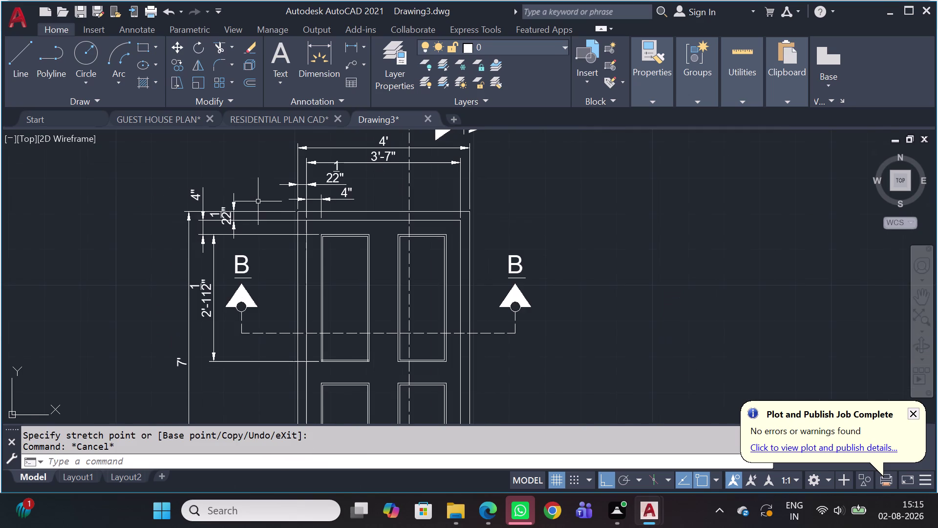
scroll(up, 3)
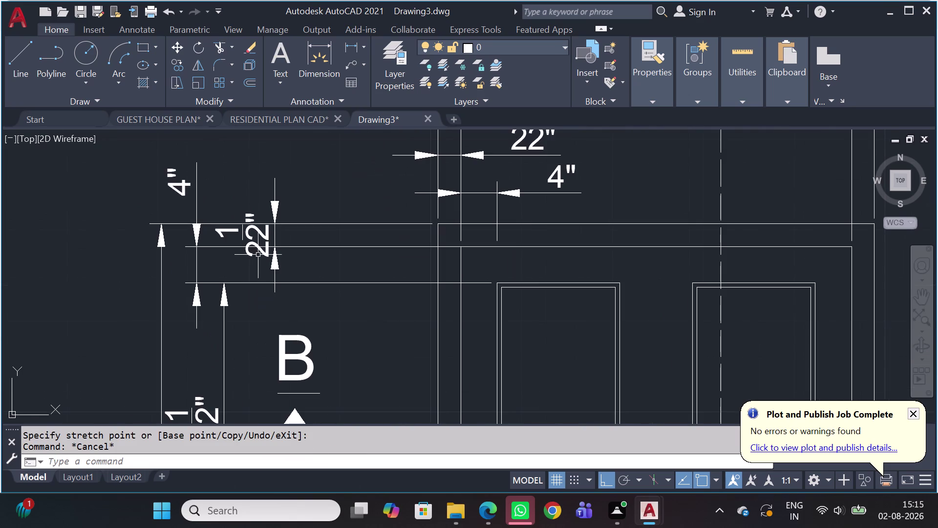
scroll(down, 3)
middle_drag(323, 307, 290, 123)
scroll(down, 3)
scroll(down, 3)
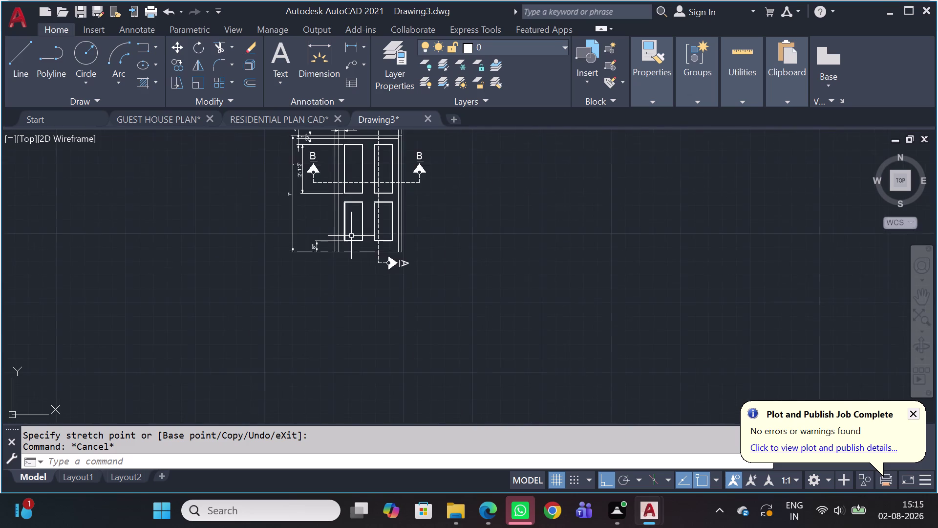
Pan and zoom the view onto the door elevation's top-left dimensions.
scroll(up, 3)
middle_drag(468, 234, 350, 259)
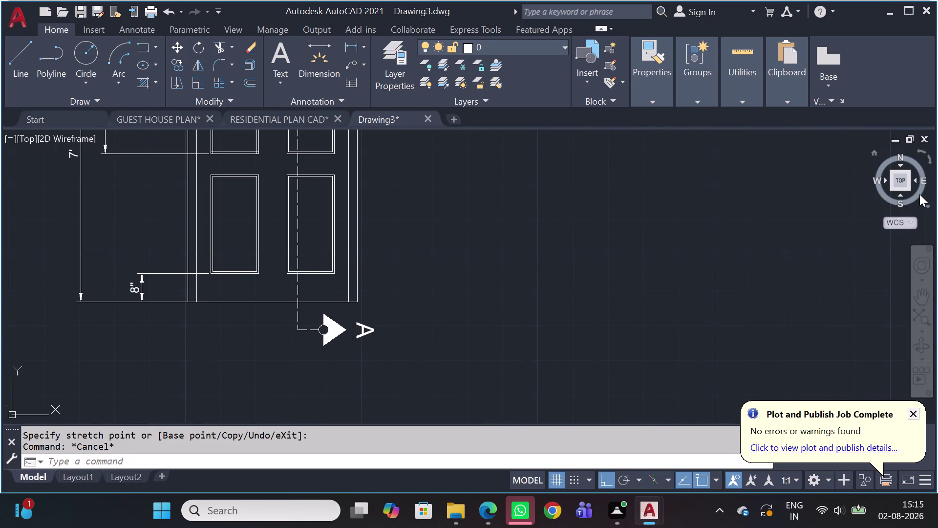
scroll(down, 3)
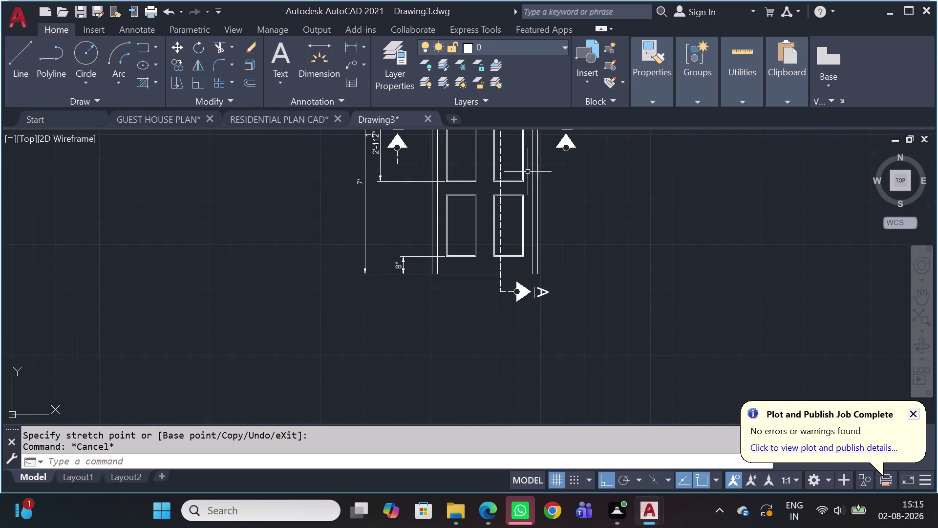
middle_drag(509, 179, 261, 257)
scroll(down, 3)
scroll(up, 3)
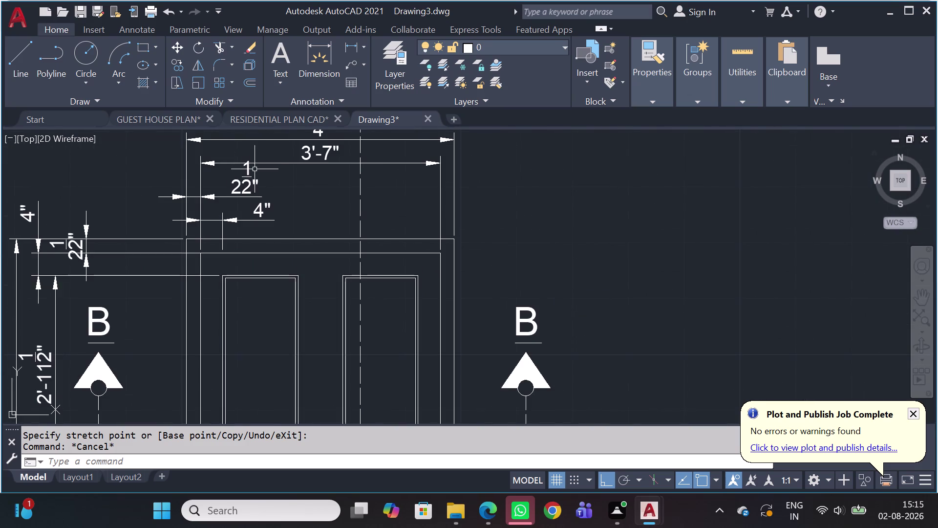
middle_drag(266, 176, 282, 207)
Modify the ISO-25 dimension style to a text height of 5" and close.
key(d)
key(space)
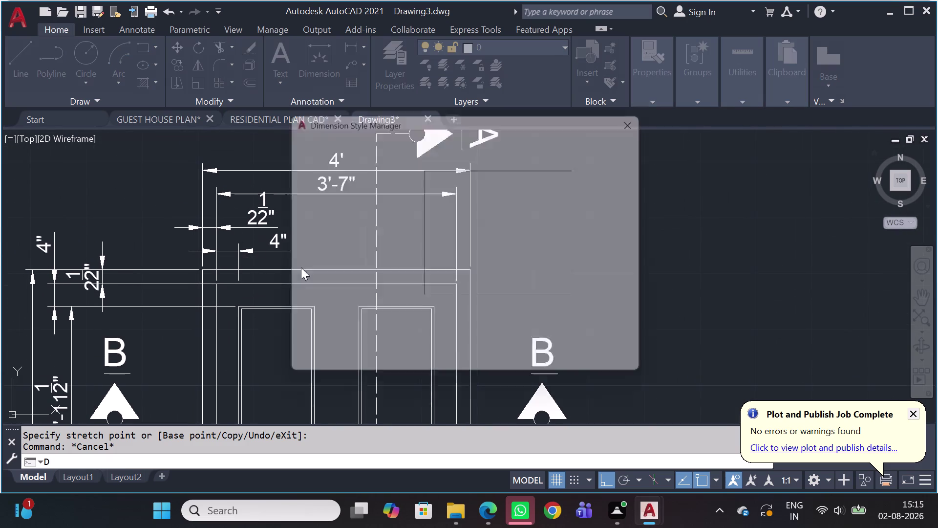
click(608, 227)
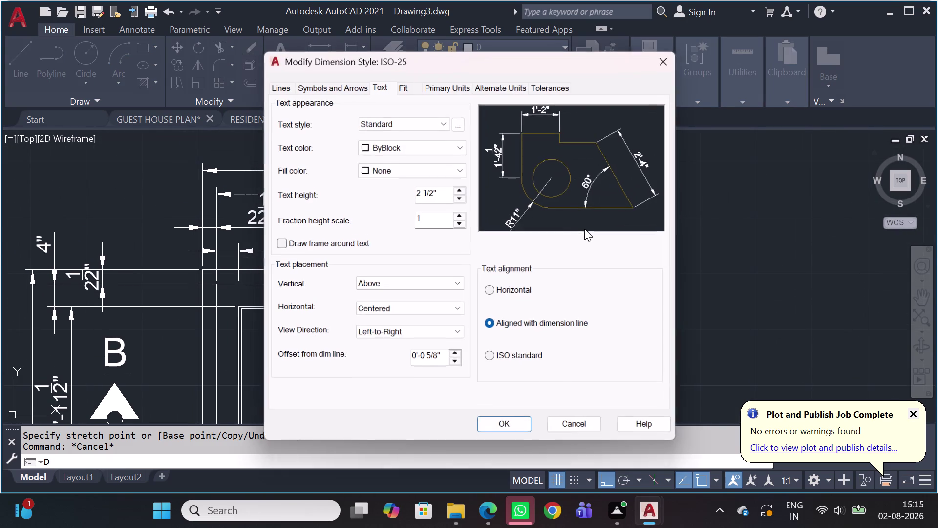
double_click(440, 190)
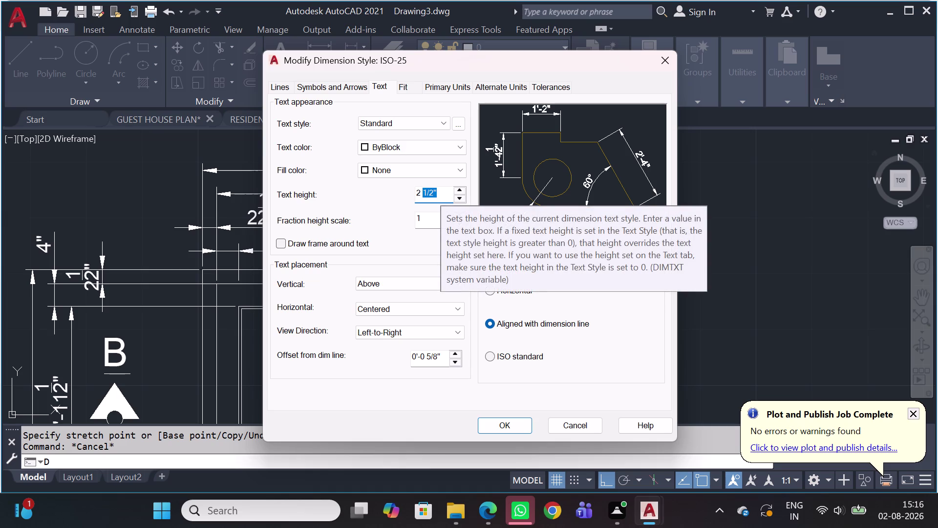
key(BackSpace)
key(BackSpace)
key(BackSpace)
key(BackSpace)
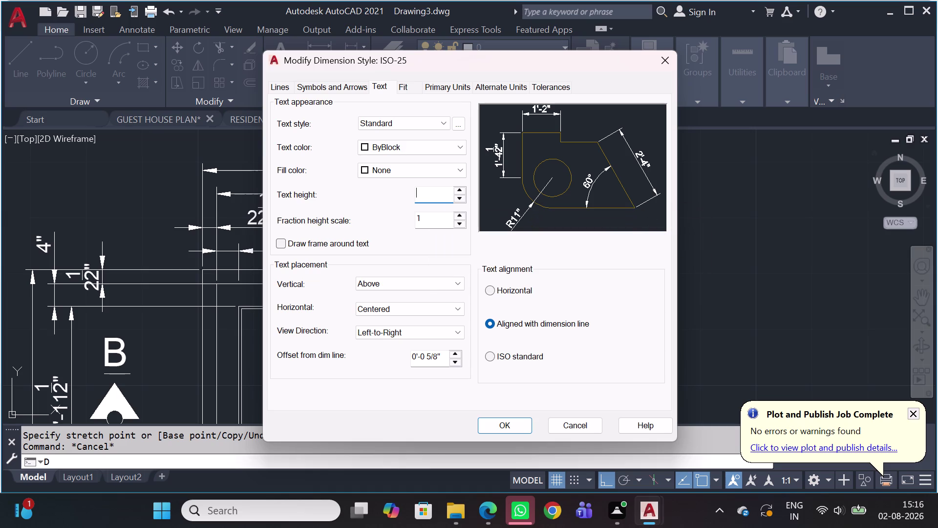
text(5)
key(space)
click(486, 433)
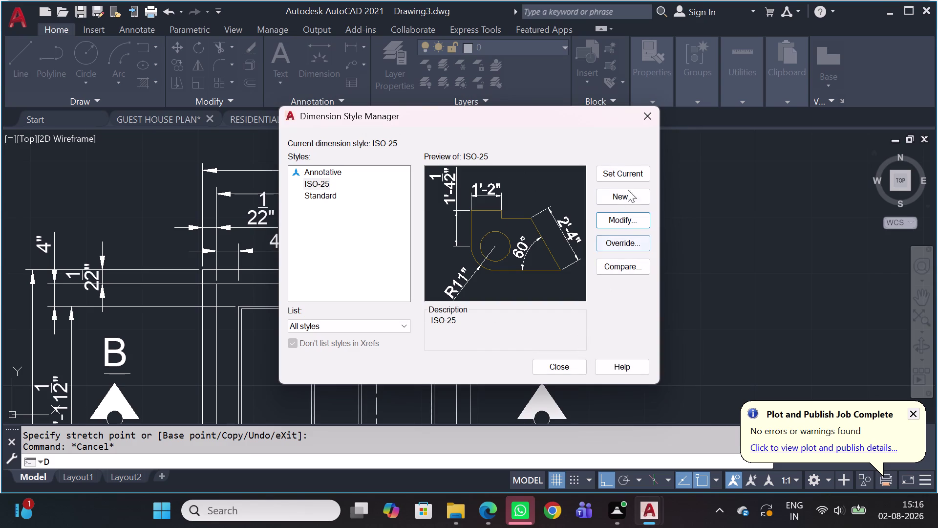
click(621, 169)
click(642, 123)
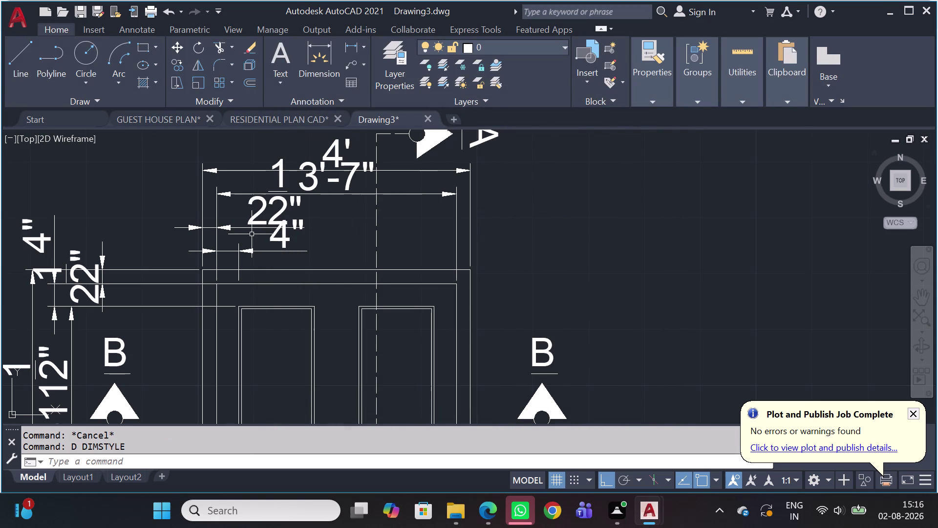
Set the ISO-25 text height back to 2 1/2" and close the style manager.
key(d)
key(space)
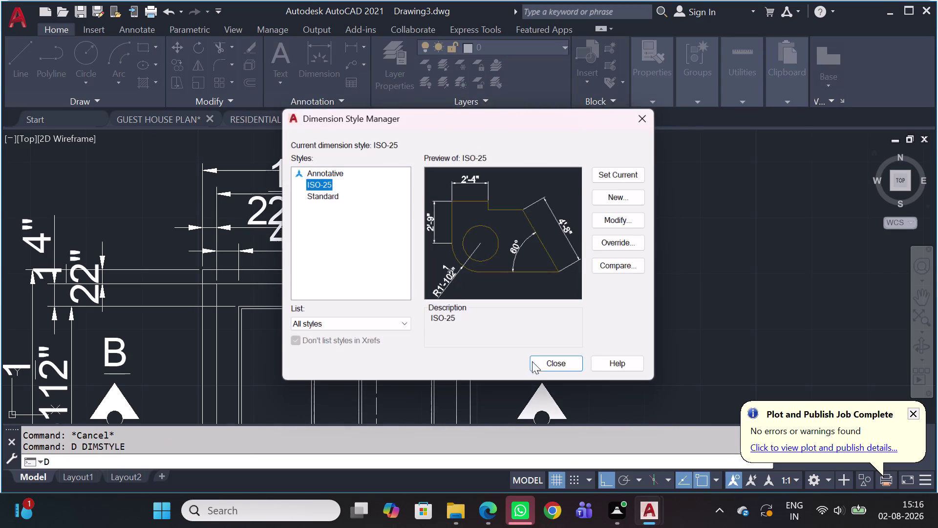
click(618, 220)
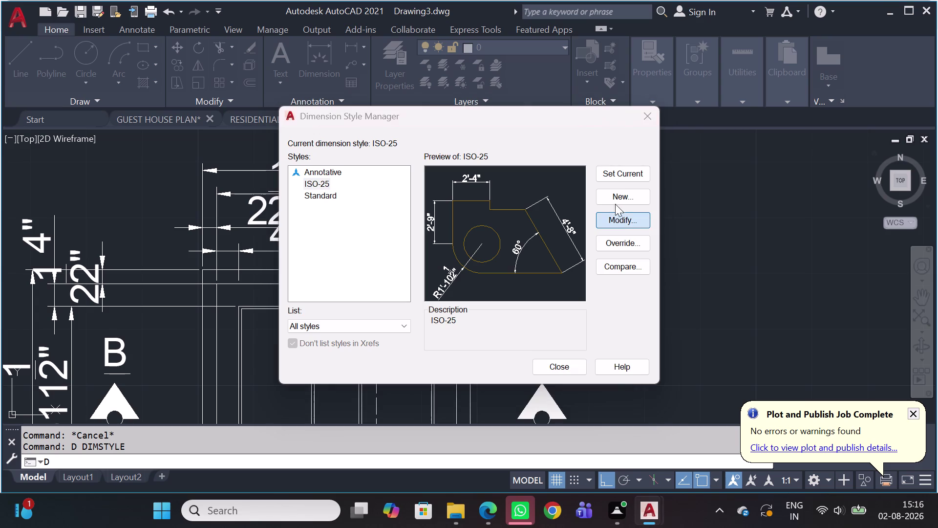
click(428, 196)
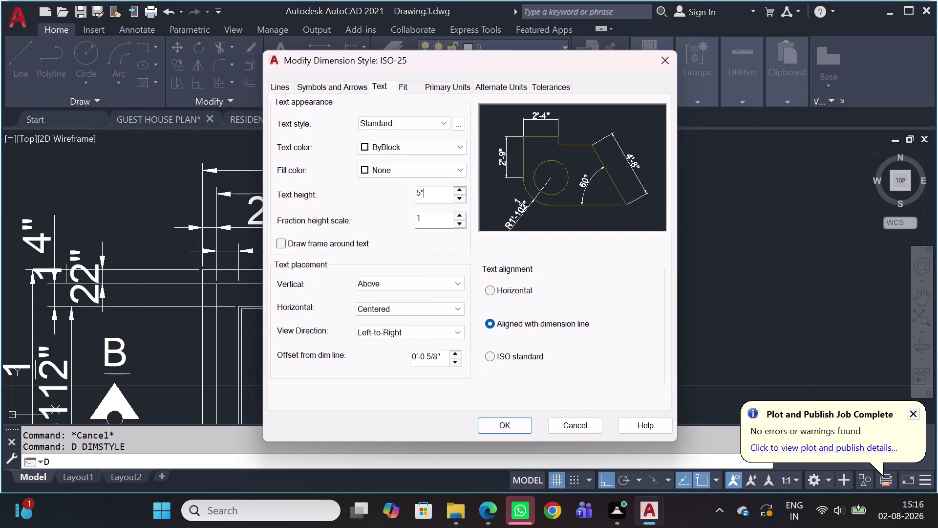
key(BackSpace)
key(BackSpace)
key(BackSpace)
key(2)
key(period)
key(5)
key(Return)
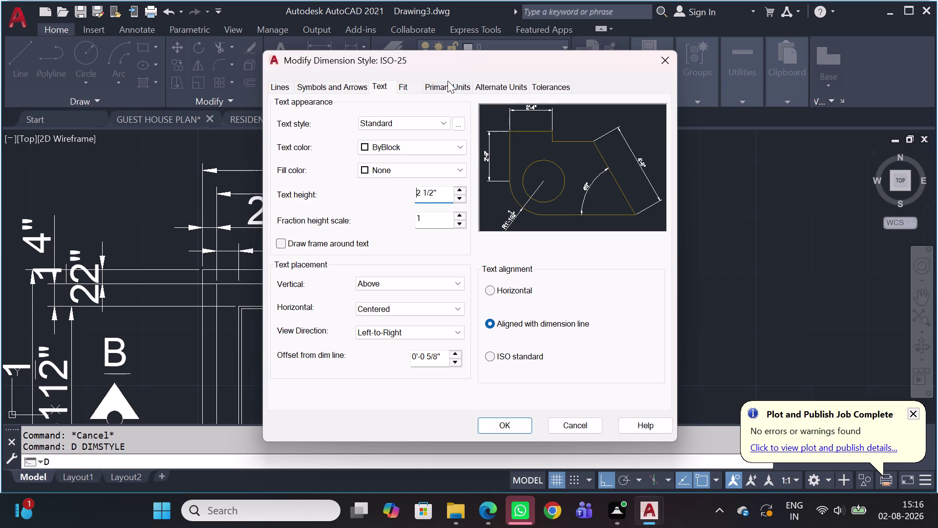
click(509, 438)
click(509, 433)
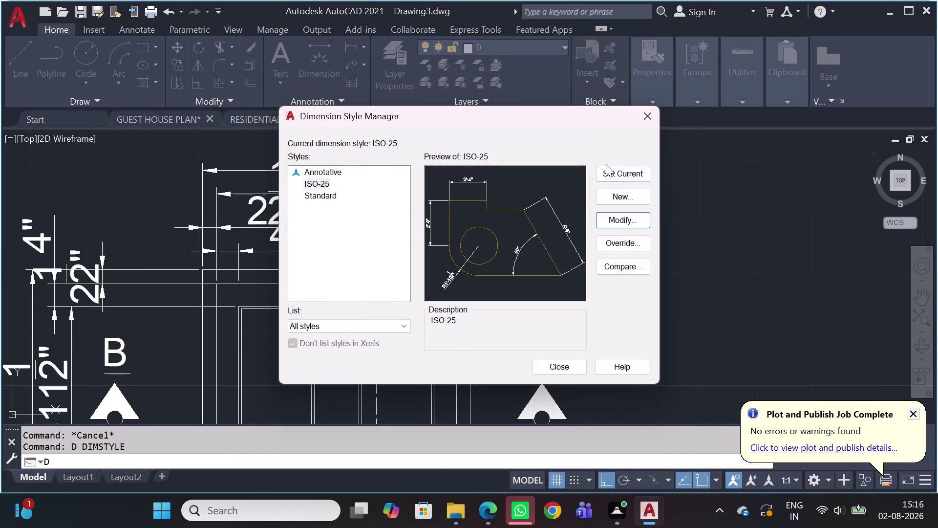
click(608, 168)
click(622, 174)
click(646, 119)
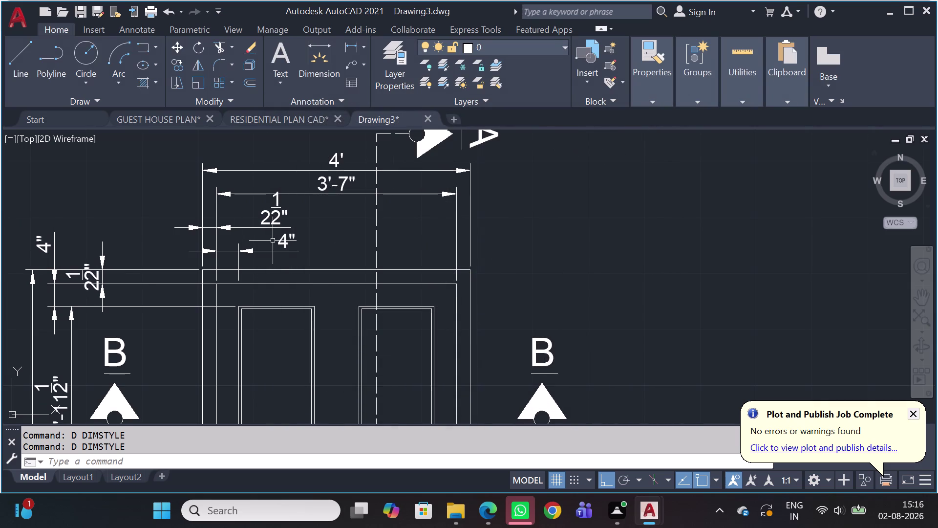
scroll(down, 3)
scroll(up, 3)
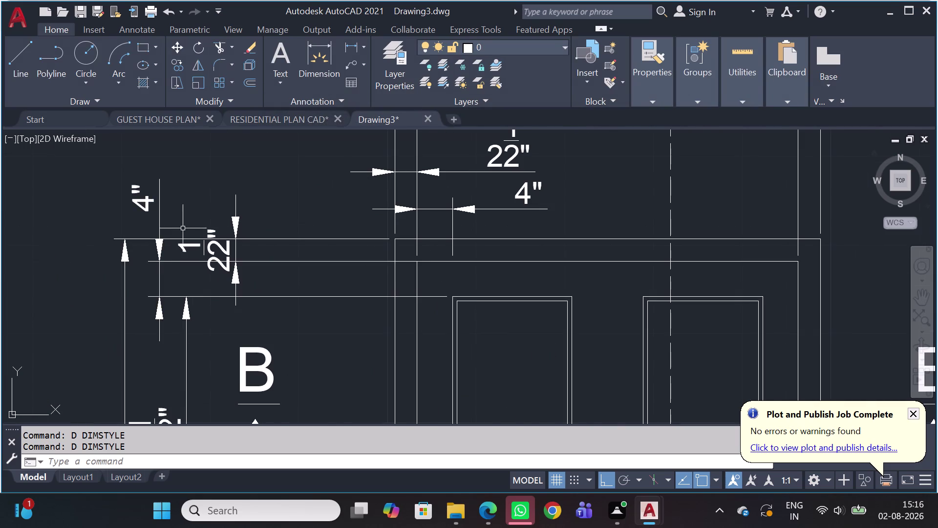
scroll(down, 3)
Change the ISO-25 dimension style's text height to 2" and close the Dimension Style Manager.
key(d)
key(space)
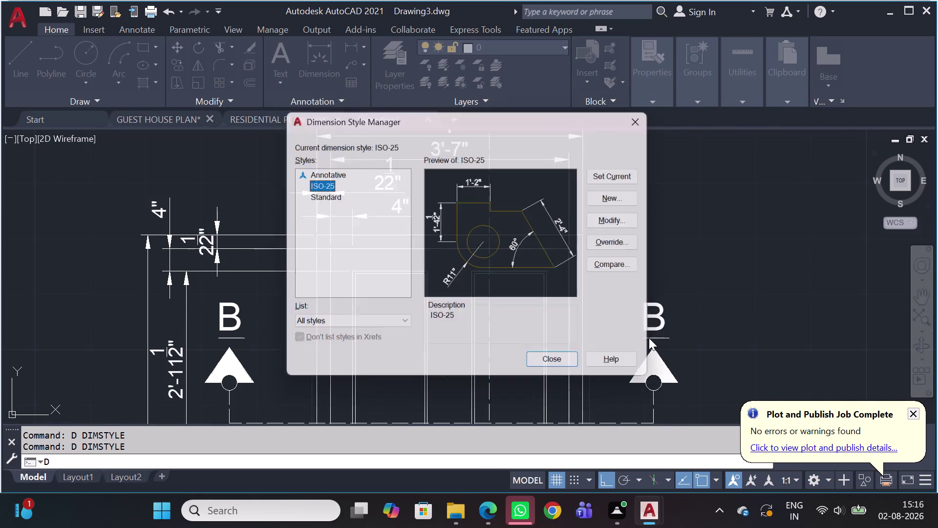
click(631, 228)
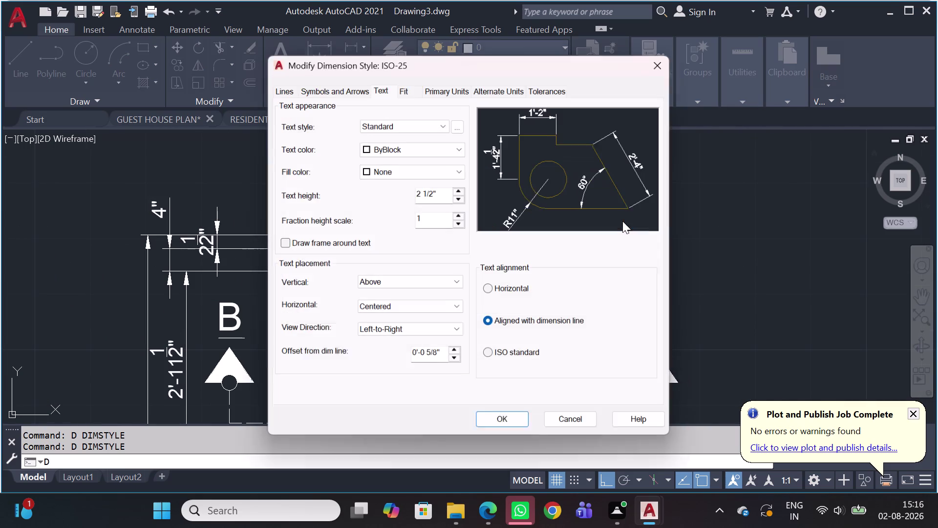
click(444, 195)
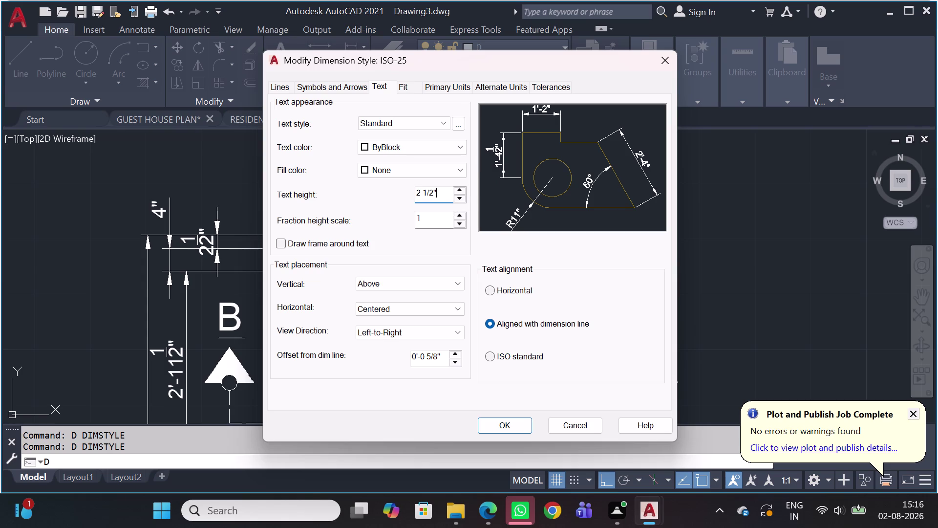
click(444, 195)
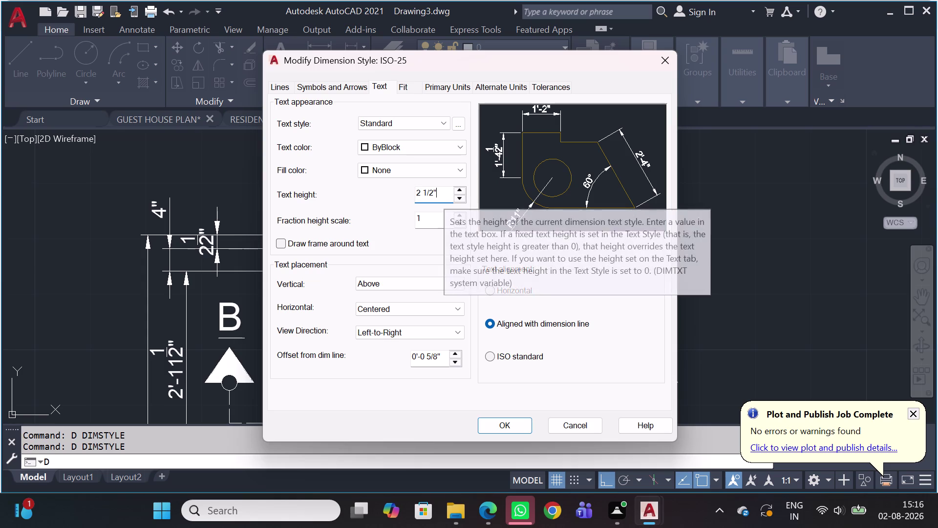
key(BackSpace)
key(BackSpace)
key(BackSpace)
key(BackSpace)
key(BackSpace)
key(BackSpace)
key(2)
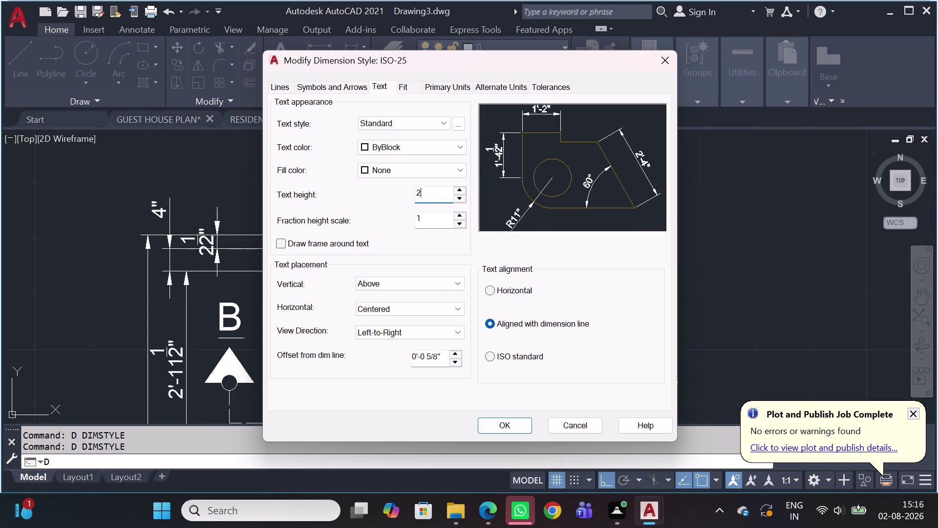
key(Return)
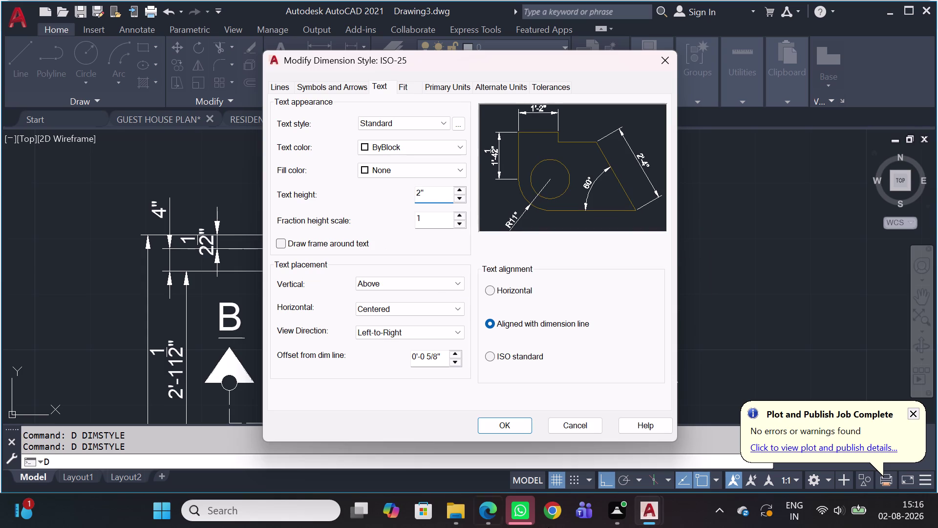
click(507, 422)
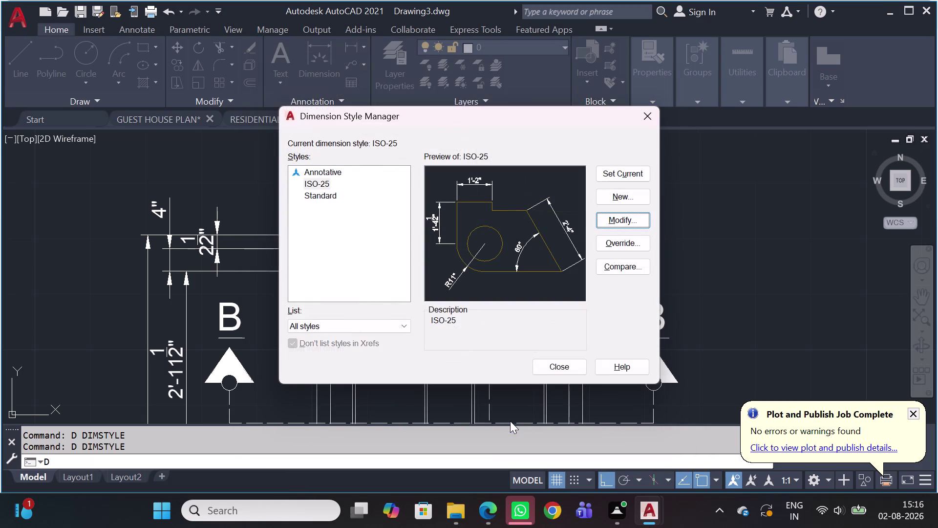
click(627, 174)
click(648, 118)
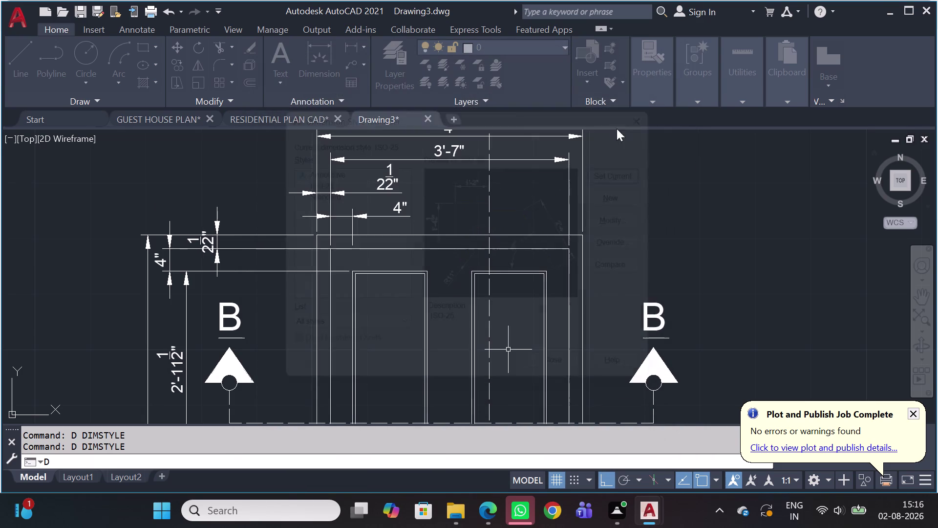
scroll(down, 3)
scroll(up, 3)
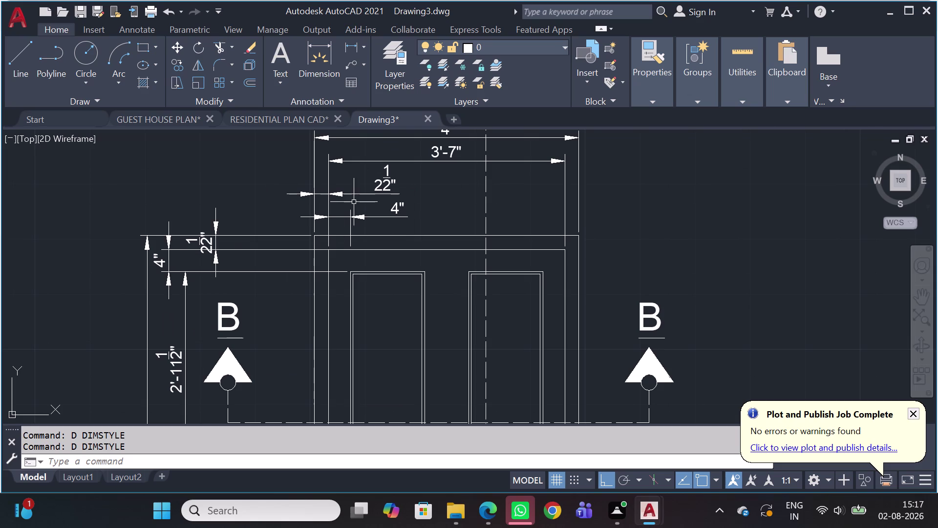
scroll(down, 3)
scroll(down, 3)
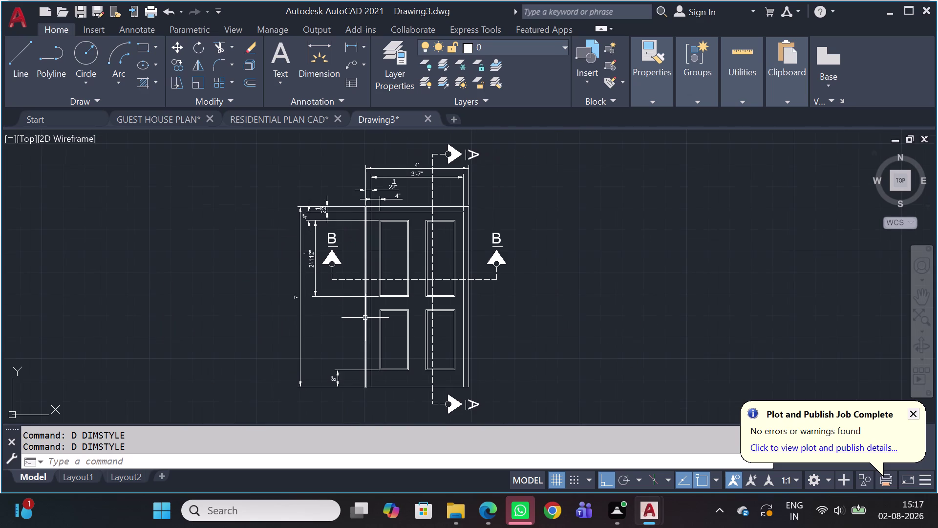
middle_drag(359, 339, 360, 289)
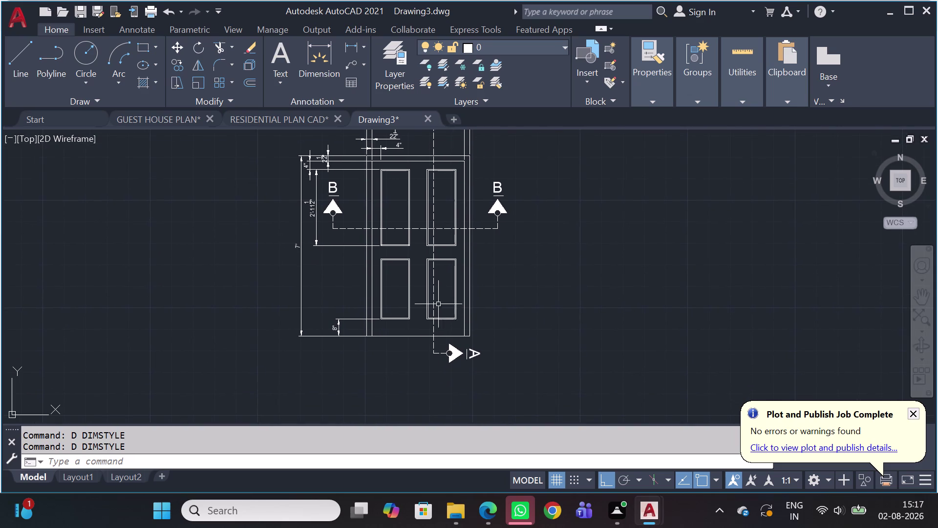
key(d)
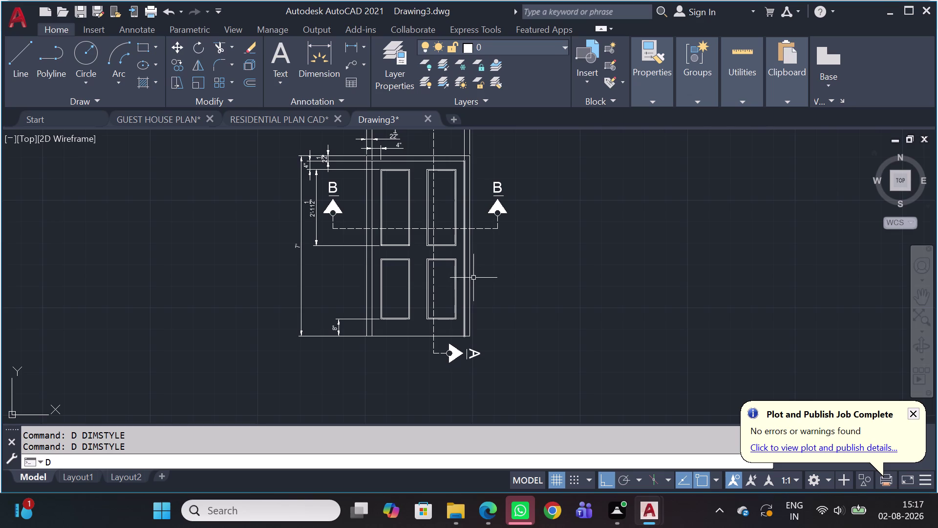
Add a 6" linear dimension for the rail between the upper and lower panels.
key(l)
key(i)
key(space)
scroll(up, 3)
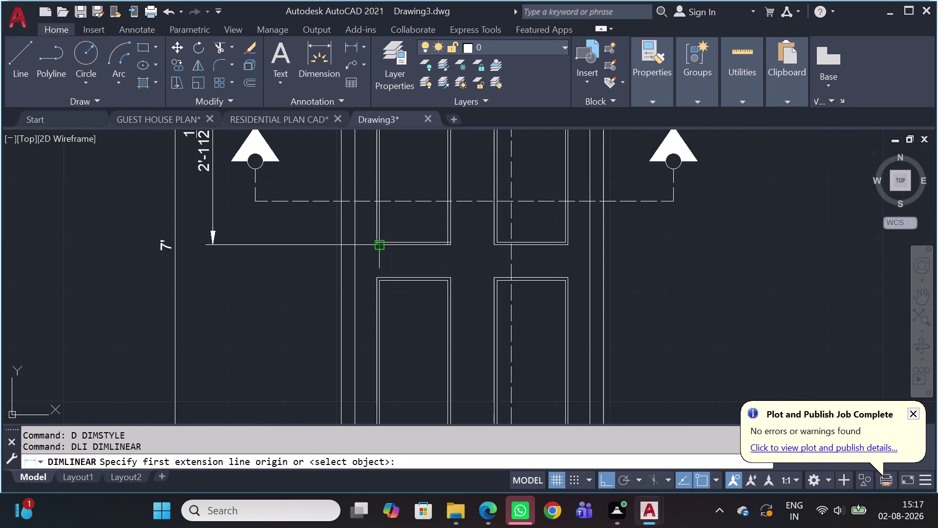
click(380, 246)
click(374, 280)
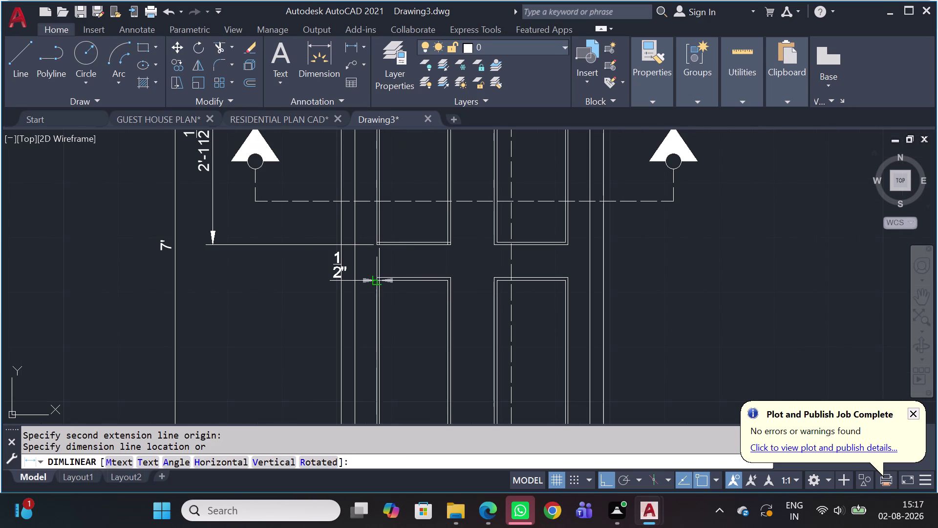
click(209, 241)
scroll(down, 3)
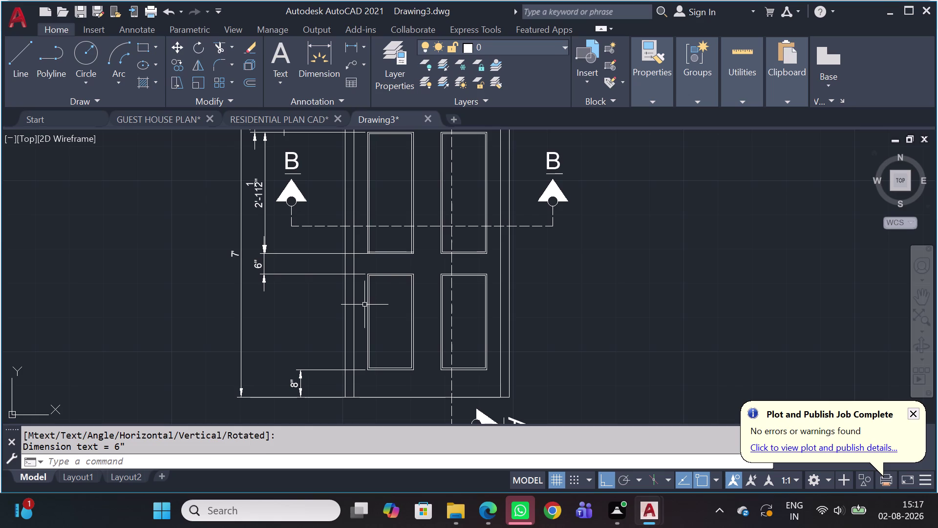
Add a 2'-4" linear dimension for the lower panel's height.
key(space)
scroll(up, 3)
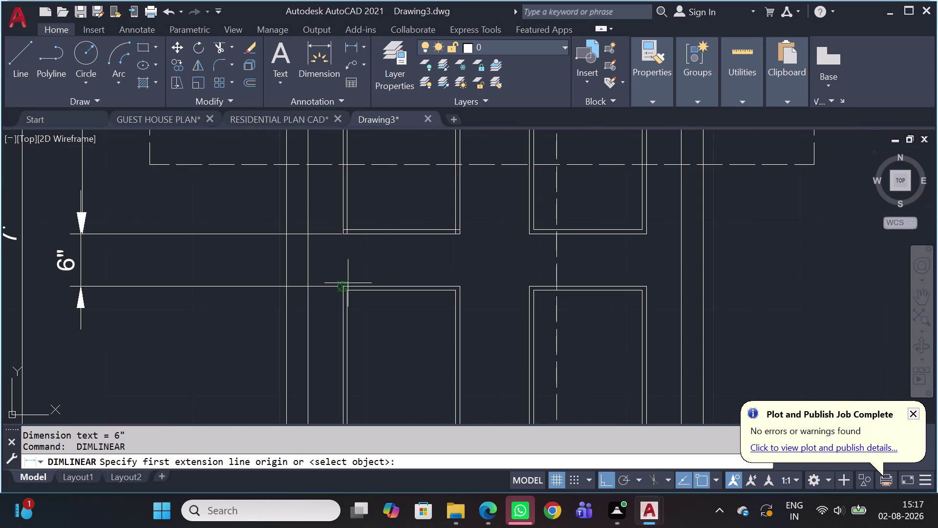
click(342, 284)
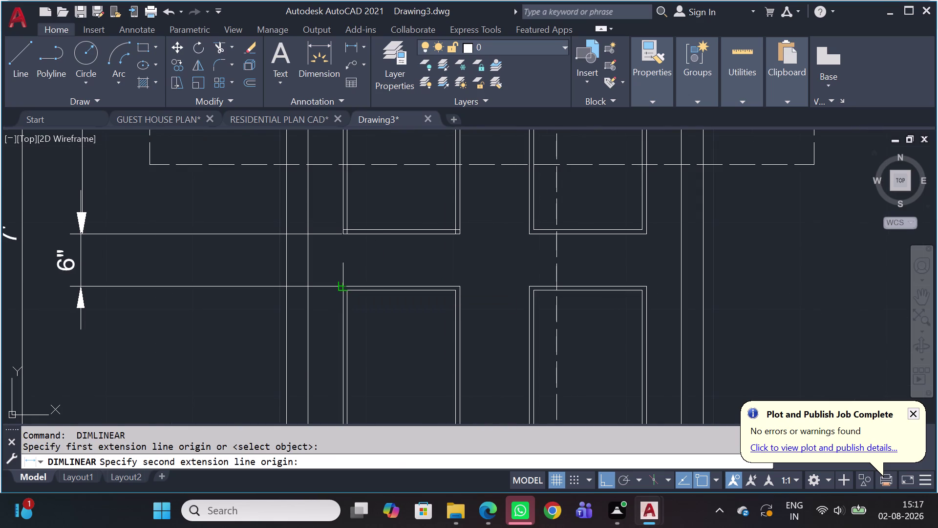
scroll(down, 3)
scroll(up, 3)
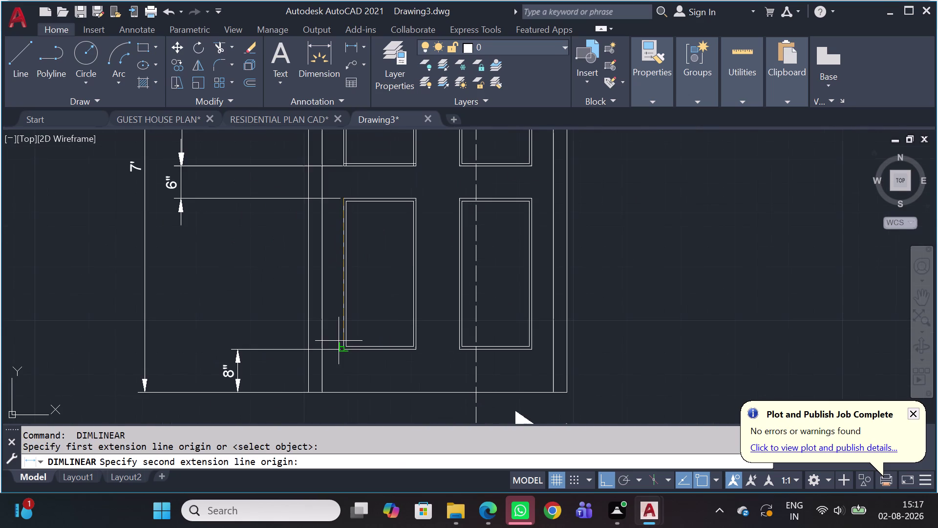
scroll(up, 3)
click(350, 354)
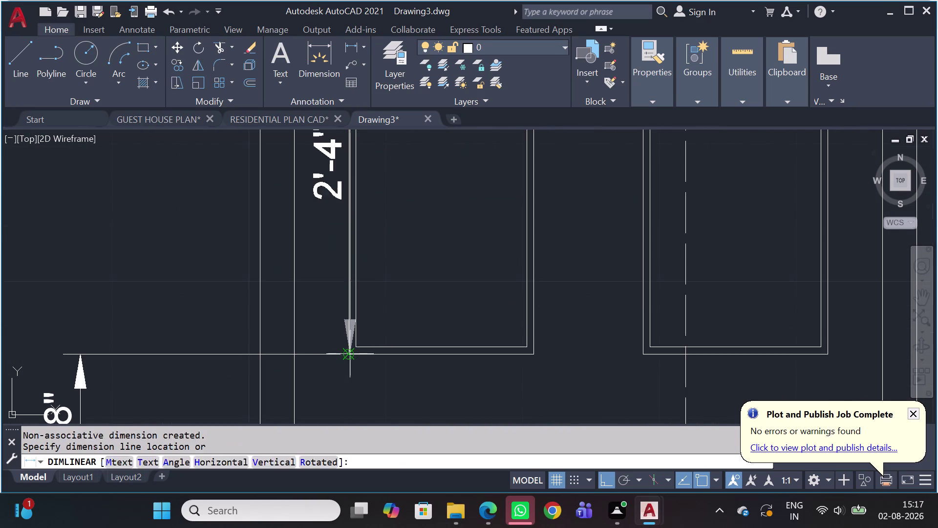
scroll(down, 3)
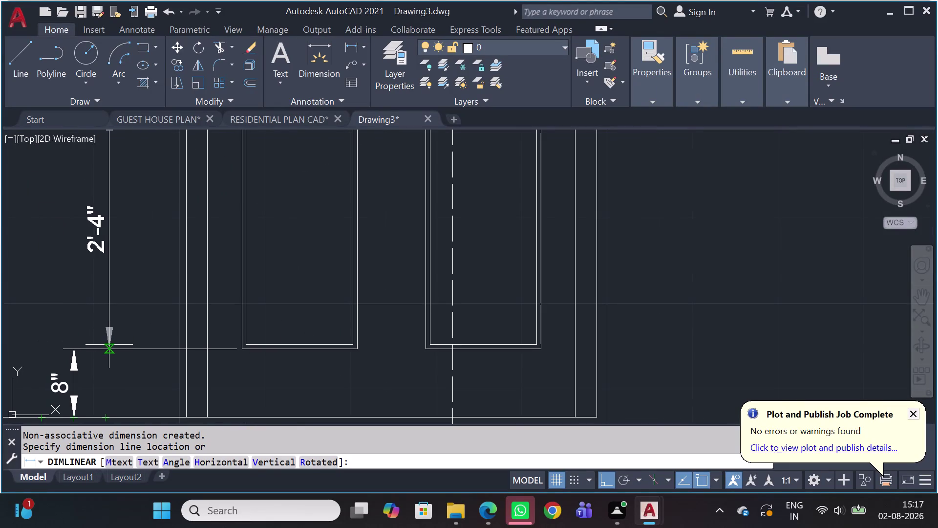
click(156, 350)
scroll(down, 3)
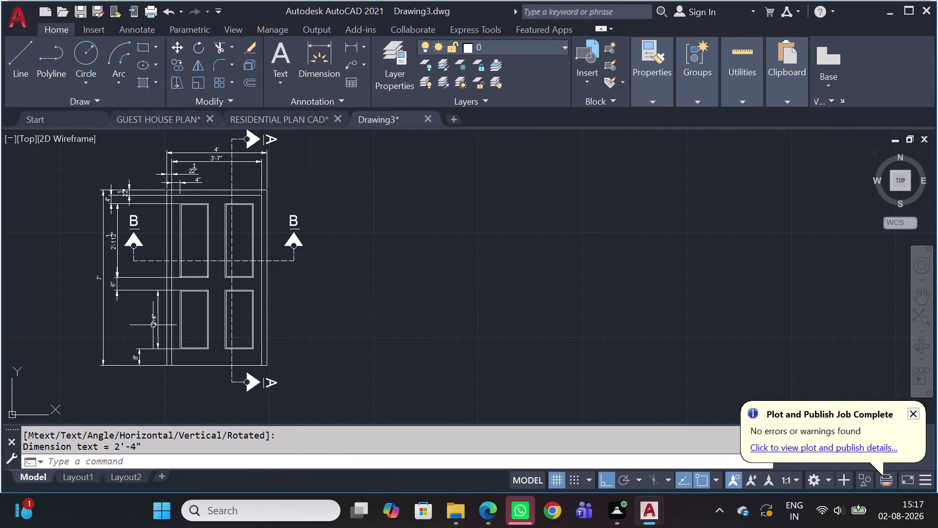
Move the left B section marker further left, outside the dimensions.
middle_drag(152, 324, 257, 362)
scroll(up, 3)
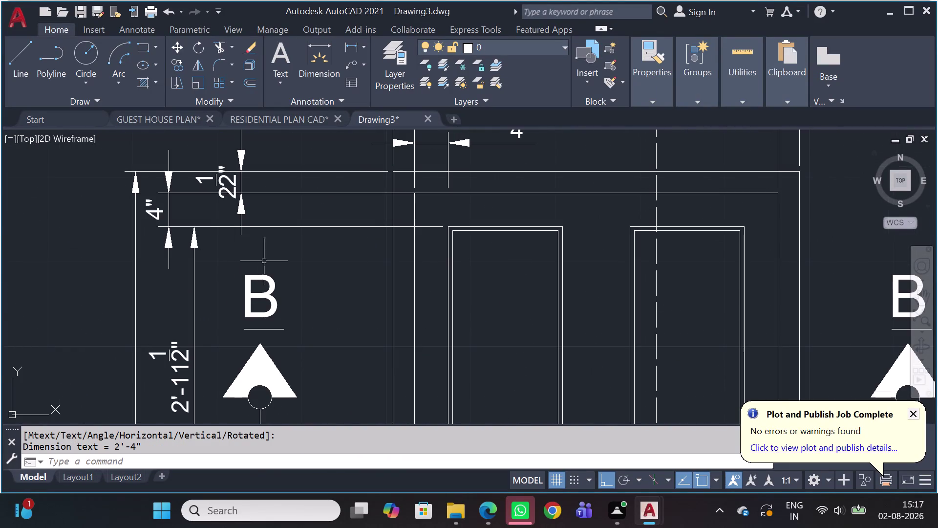
scroll(down, 3)
click(282, 261)
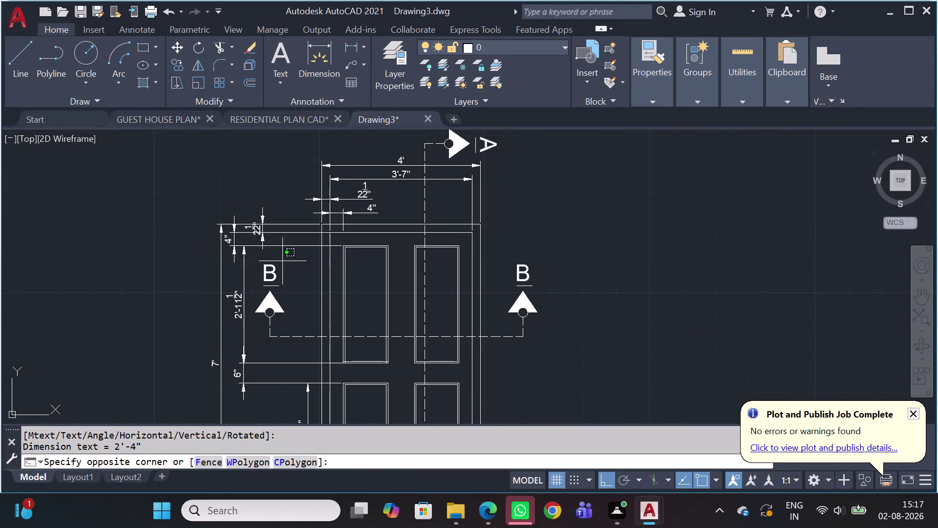
click(250, 342)
scroll(up, 3)
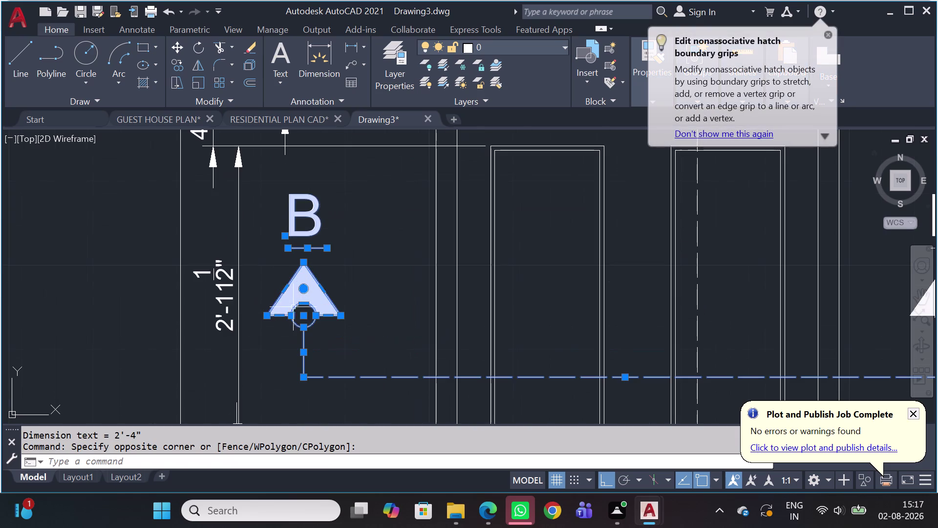
key(Escape)
click(357, 184)
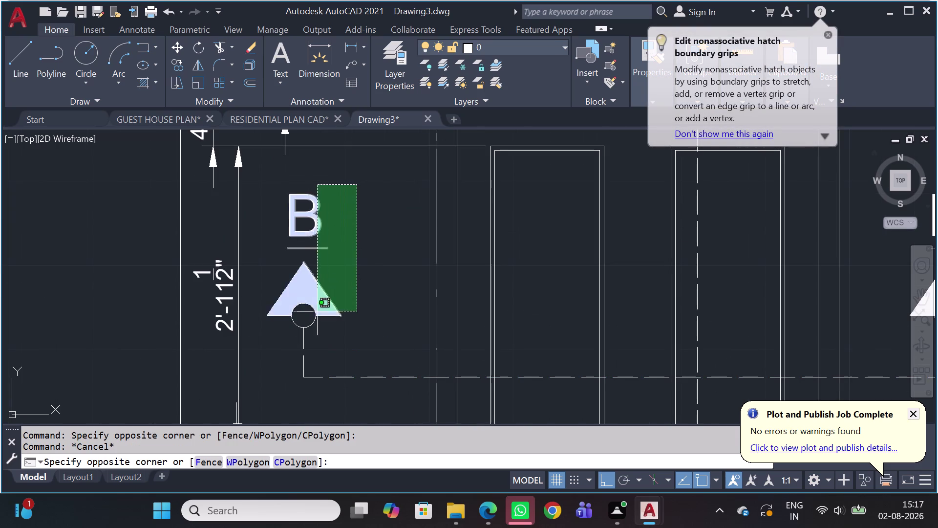
click(271, 355)
key(m)
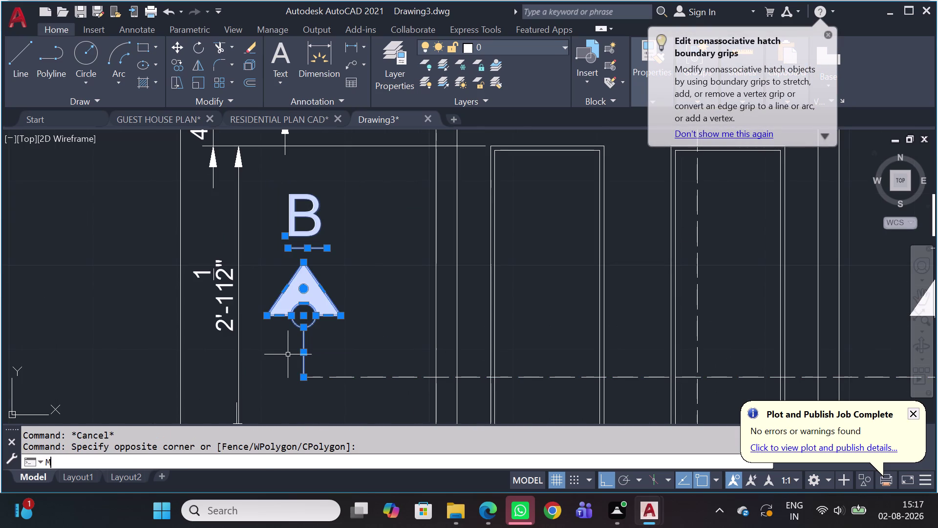
key(space)
click(304, 376)
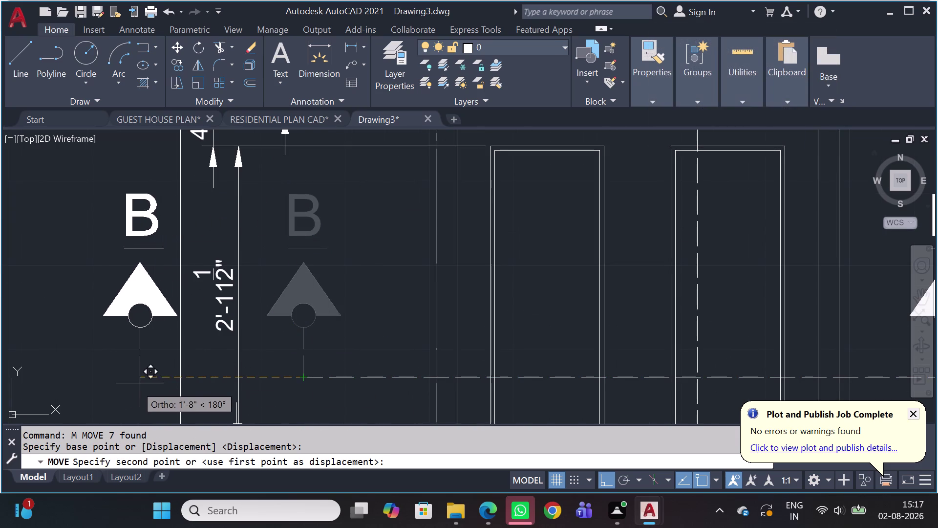
click(135, 386)
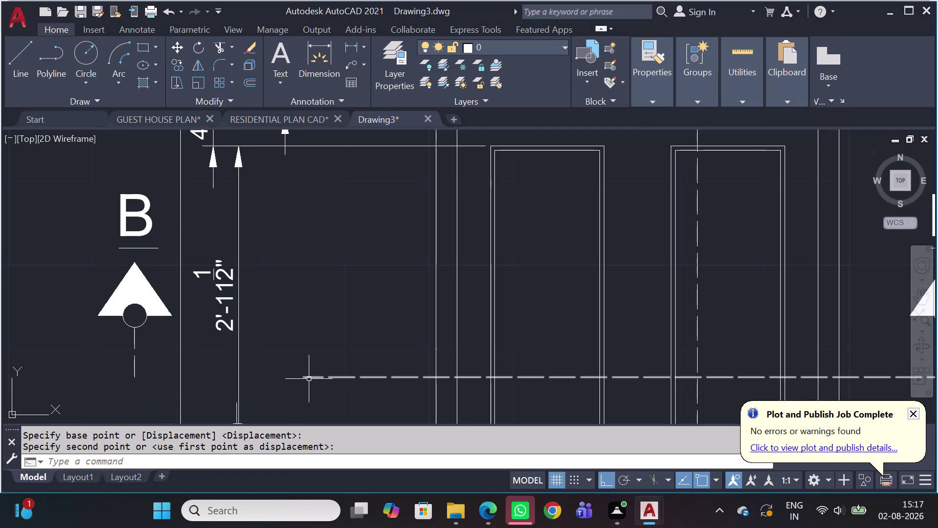
Stretch the dashed section line's left end to reach the moved marker.
drag(337, 370, 332, 376)
click(327, 380)
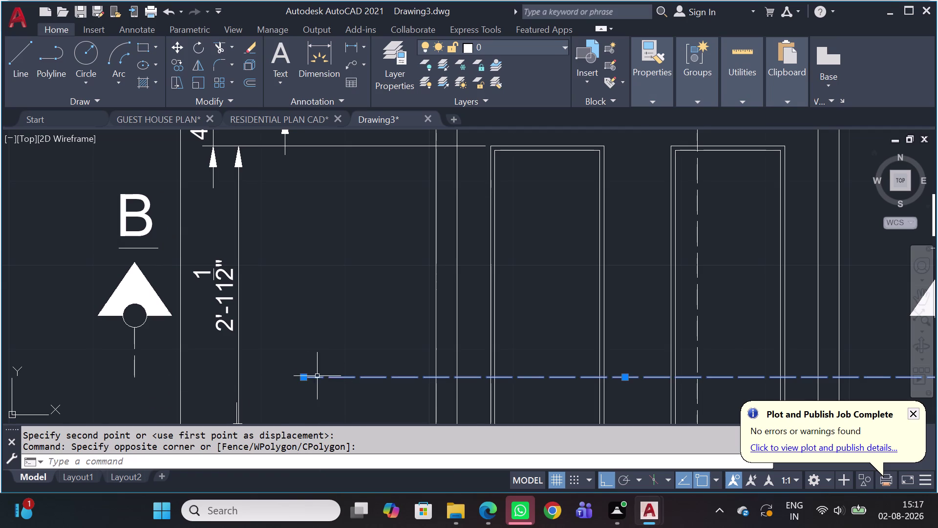
click(304, 378)
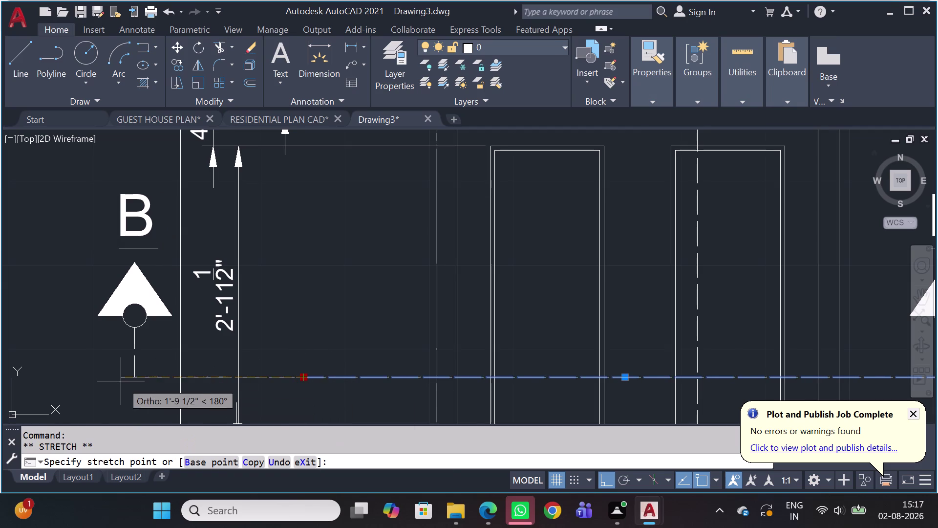
click(134, 381)
key(Escape)
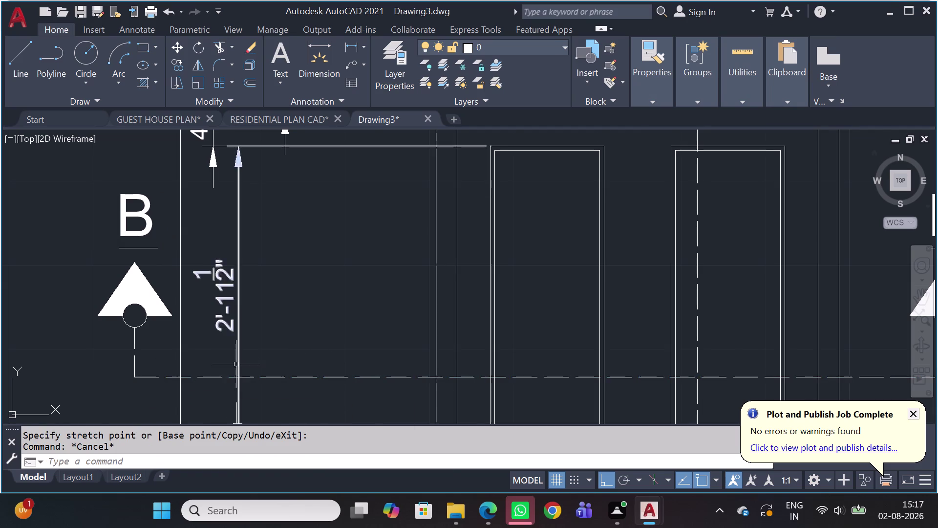
scroll(down, 3)
scroll(down, 3)
middle_drag(244, 373, 284, 284)
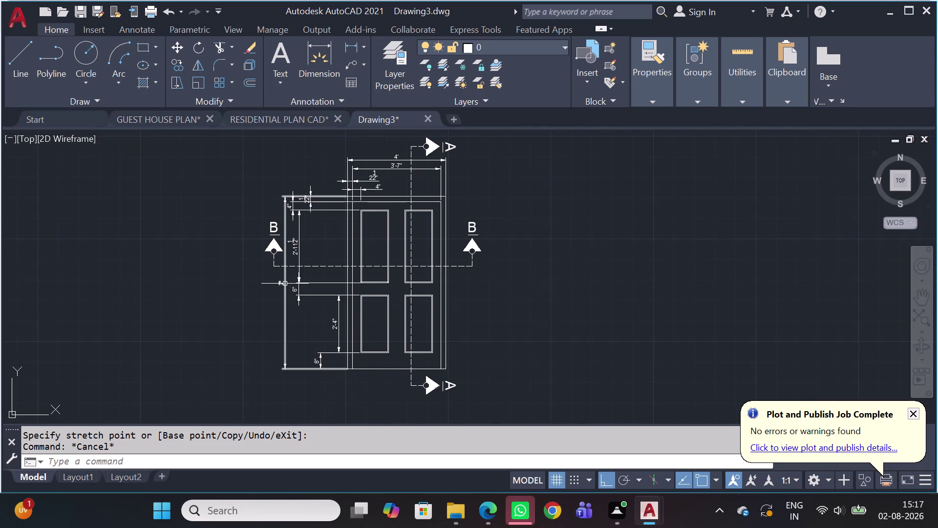
Stretch the 8" bottom rail dimension and its extension line closer to the panel.
scroll(up, 3)
click(305, 361)
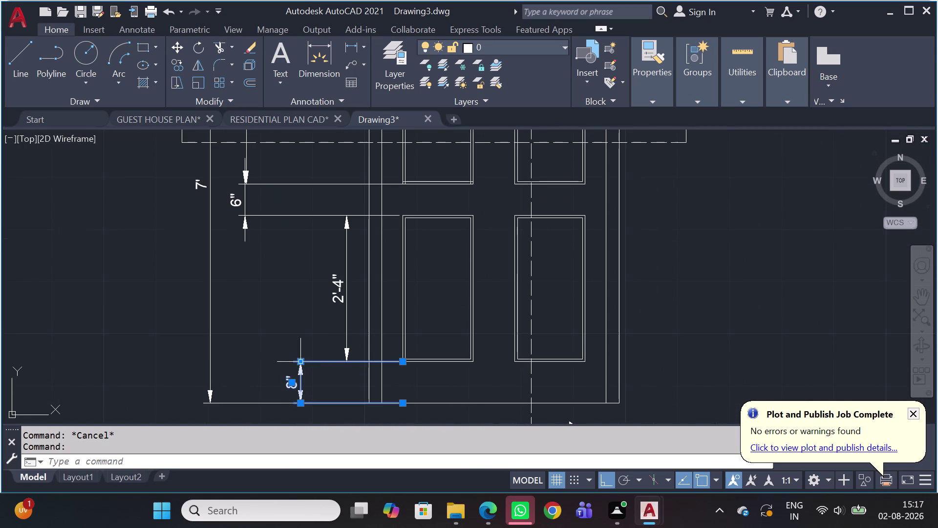
click(298, 359)
click(341, 360)
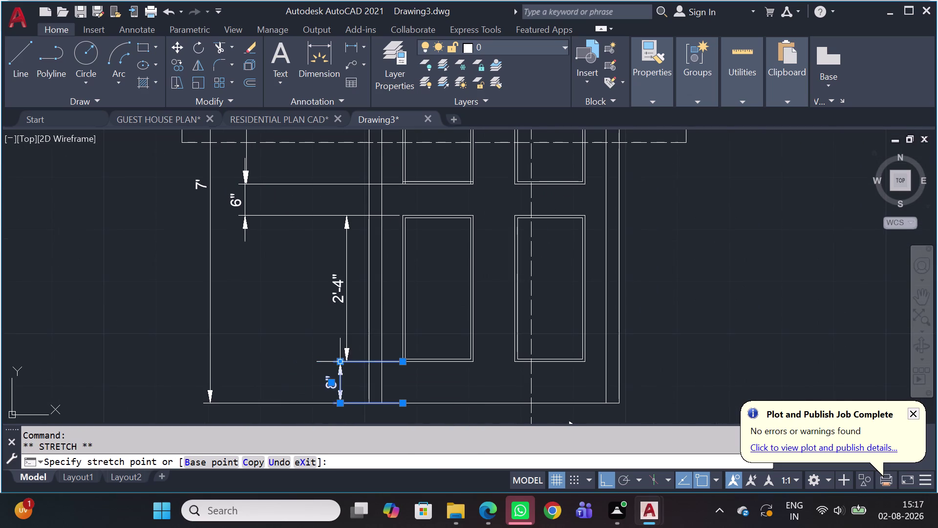
scroll(up, 3)
click(326, 387)
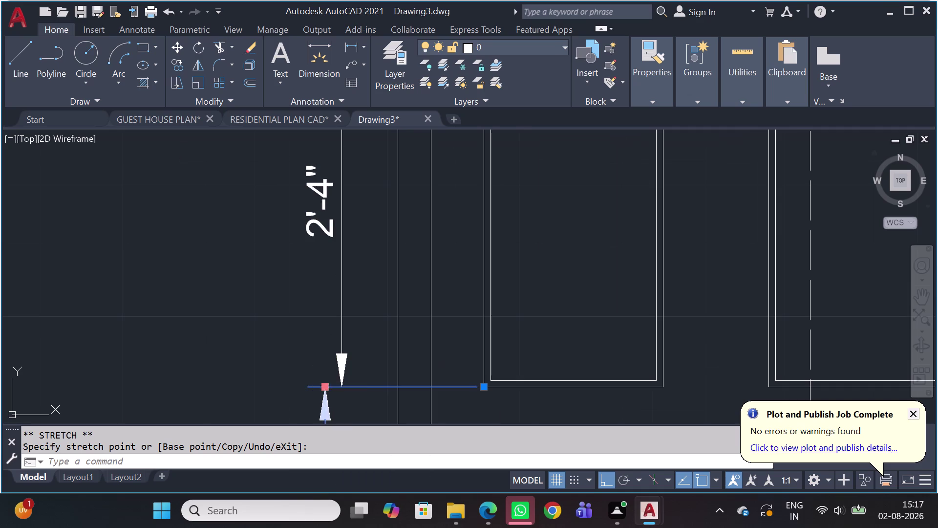
click(345, 389)
scroll(down, 3)
Move the 6" rail dimension next to the panel.
middle_drag(432, 317, 427, 332)
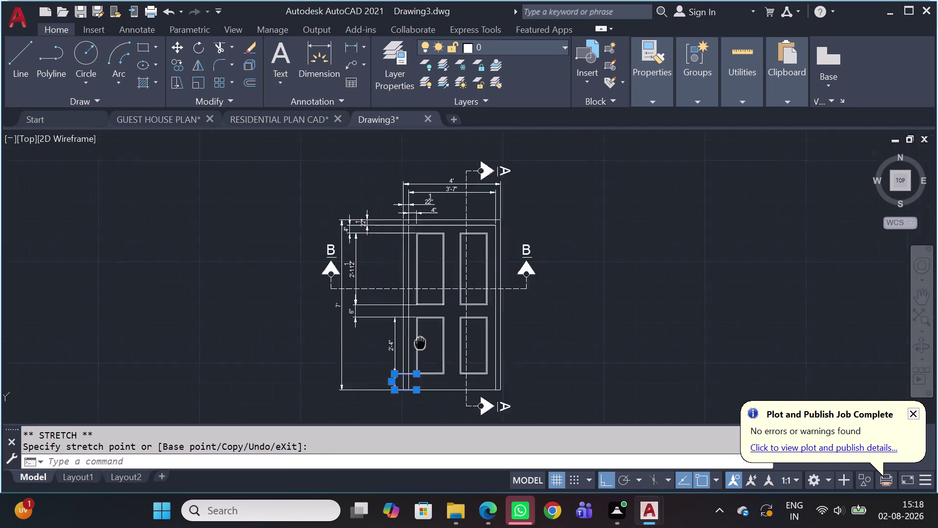
middle_drag(427, 332, 399, 404)
key(Escape)
scroll(up, 3)
drag(310, 348, 301, 345)
click(276, 359)
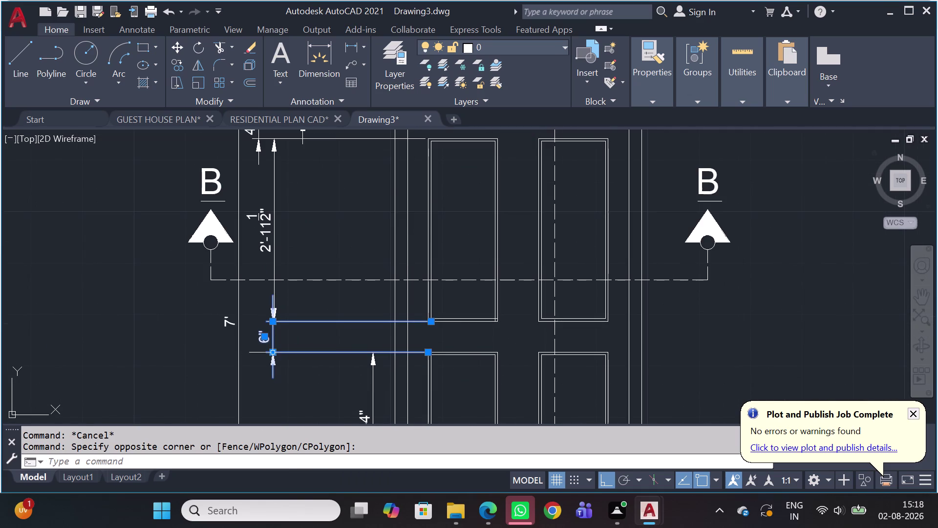
click(273, 350)
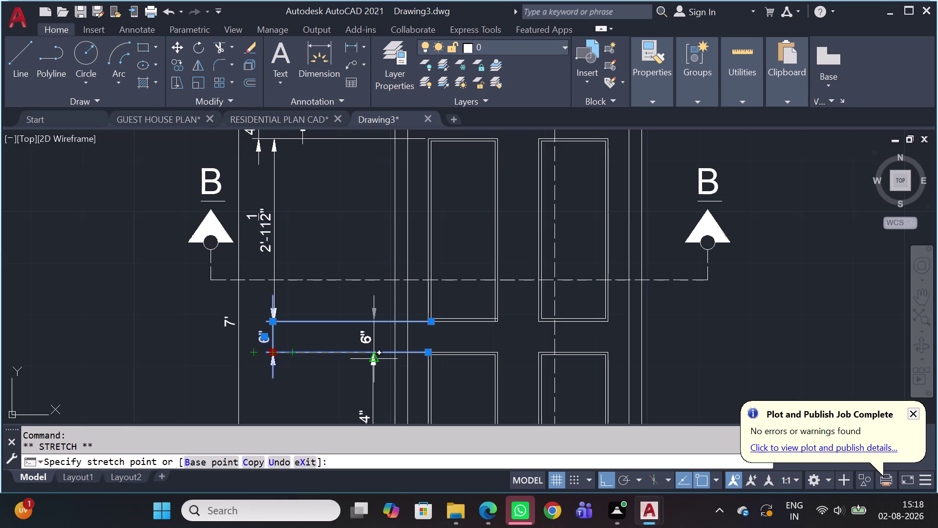
click(375, 351)
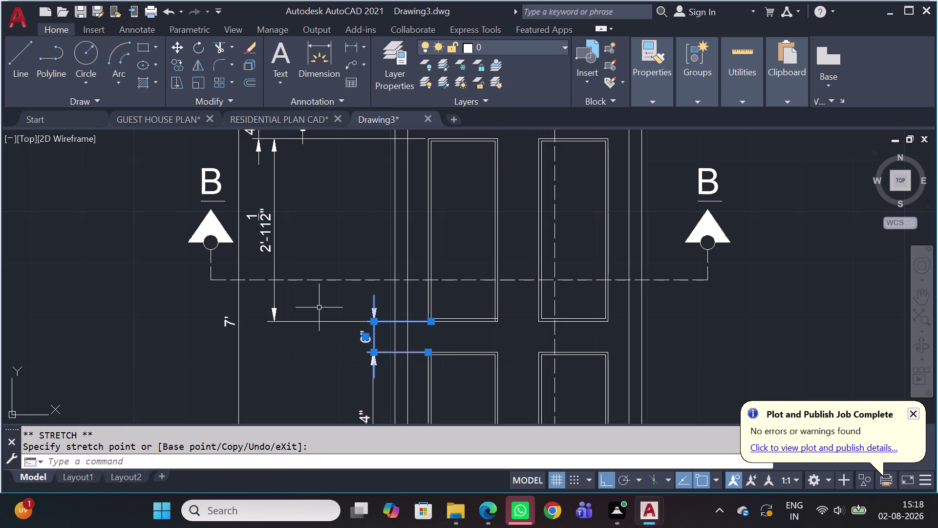
Move the upper panel height dimension beside the panel.
middle_drag(319, 308, 331, 362)
drag(293, 359, 270, 358)
click(260, 358)
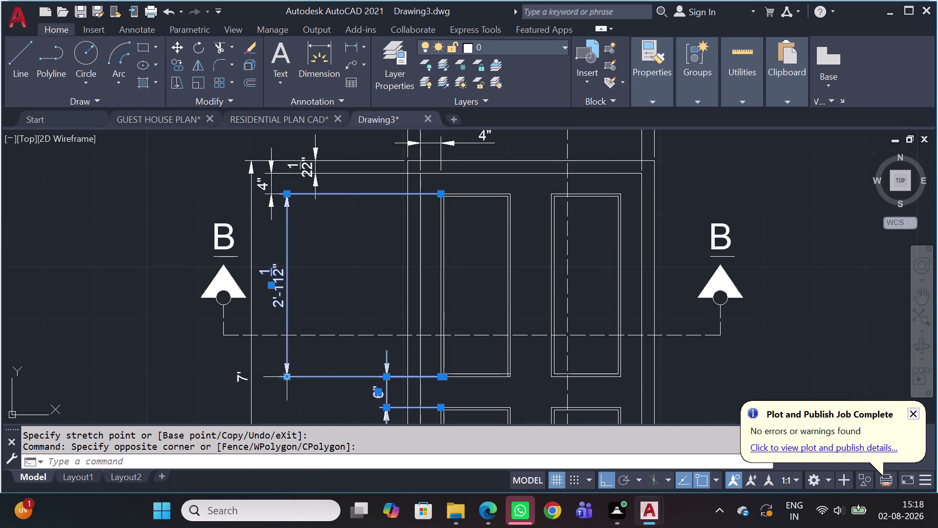
click(285, 374)
click(391, 379)
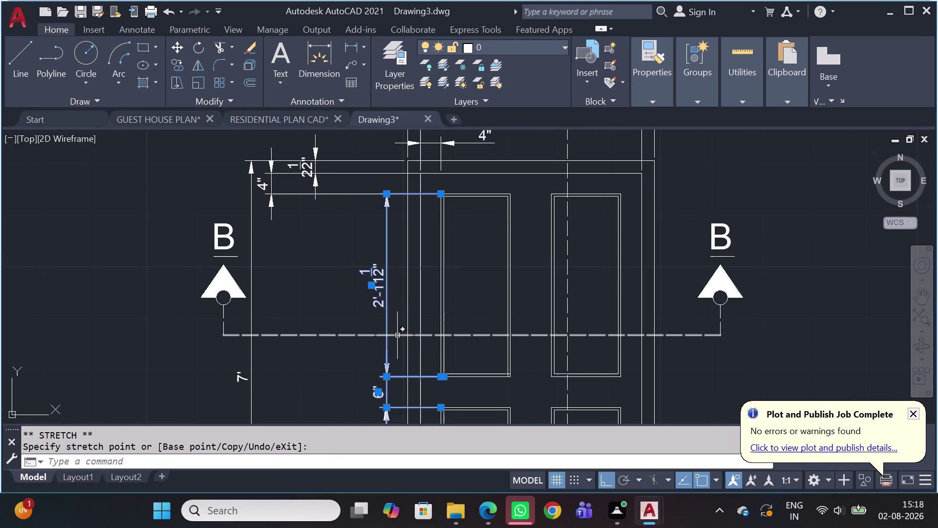
Stretch the 4" dimension at the door's top-left toward the frame edge.
middle_drag(350, 280, 359, 389)
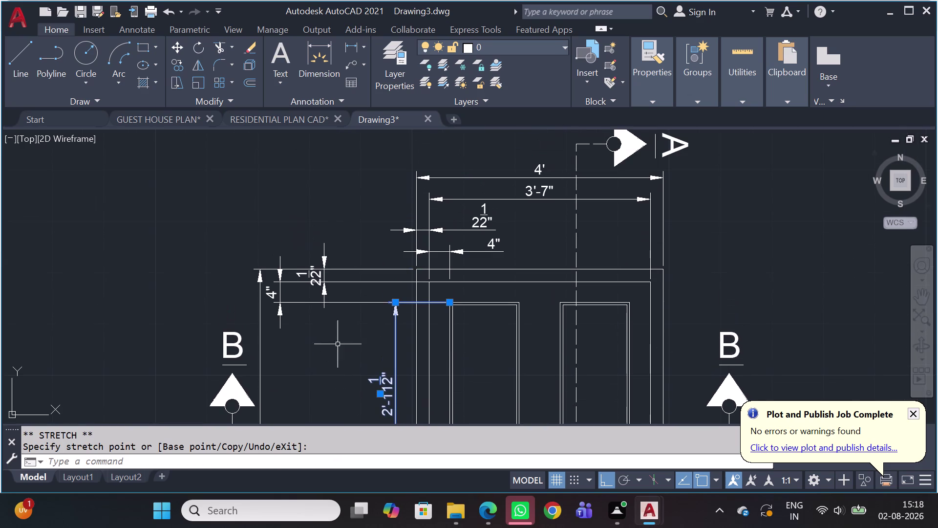
click(279, 297)
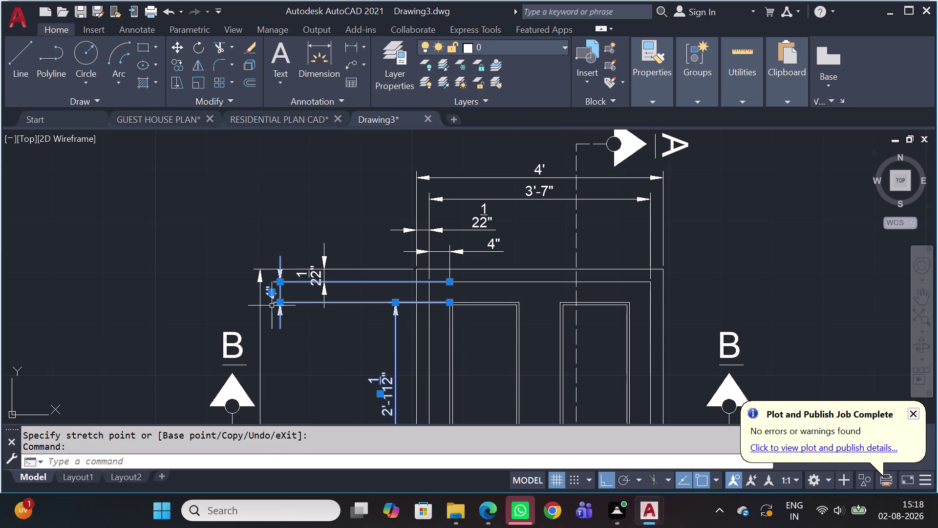
click(279, 302)
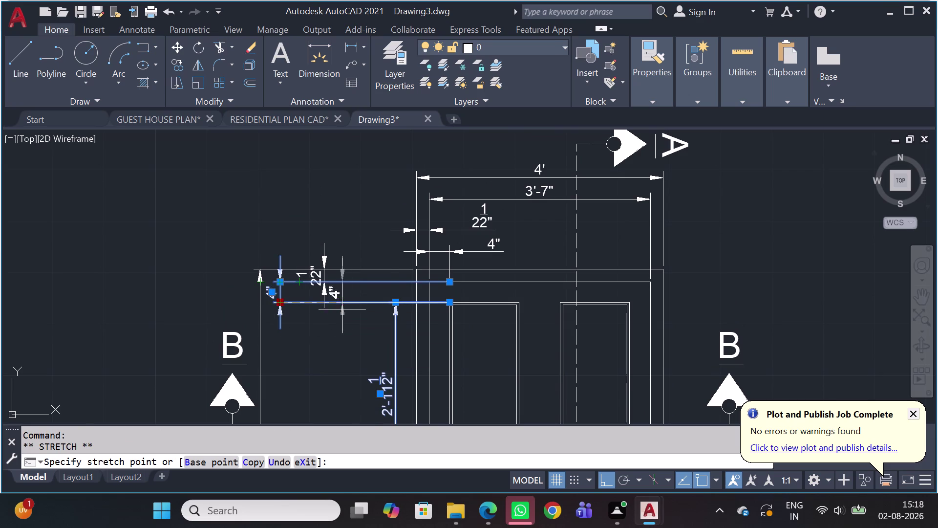
click(393, 303)
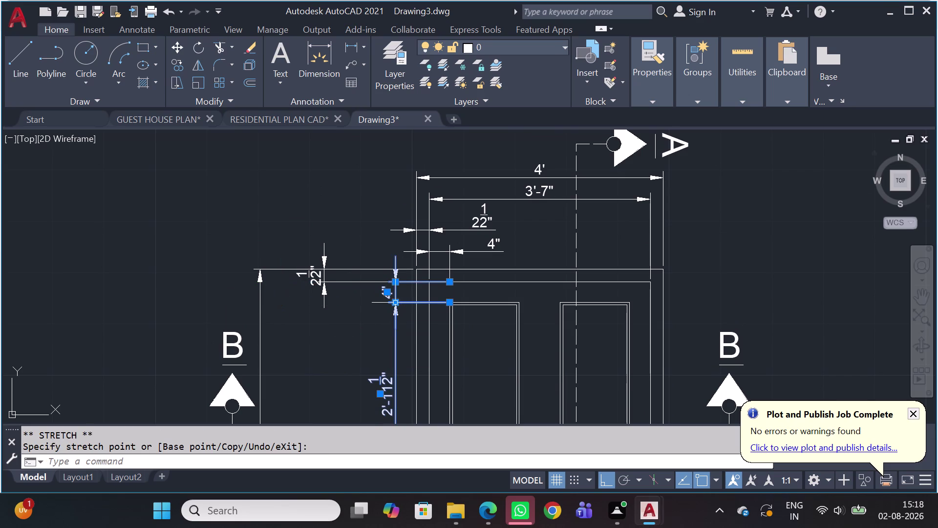
key(Escape)
Stretch the small top dimension toward the frame, then cancel a stretch on the 4" dimension.
click(331, 279)
click(313, 289)
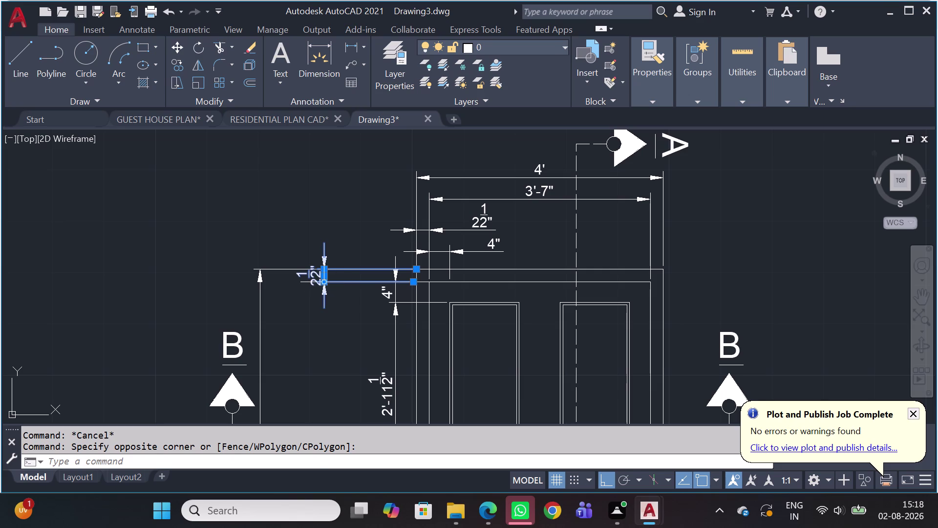
click(324, 283)
click(394, 285)
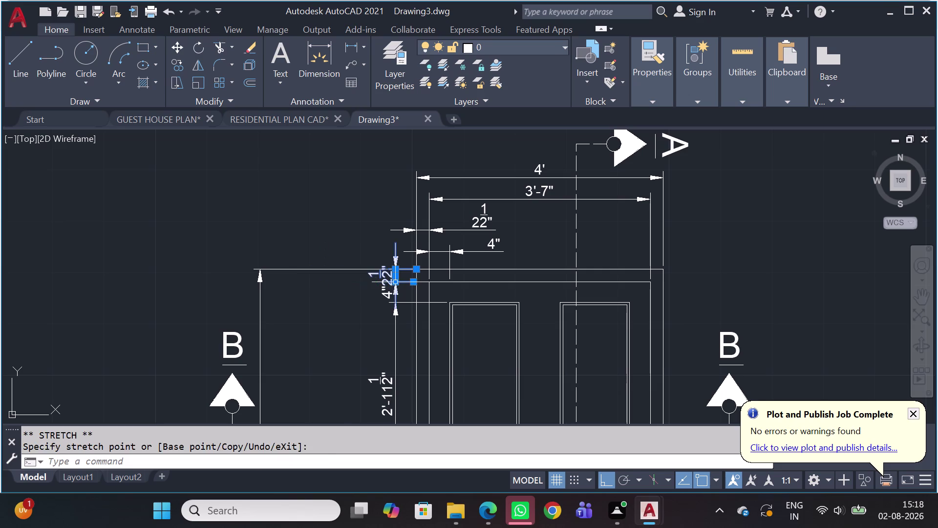
key(Escape)
scroll(down, 3)
scroll(up, 3)
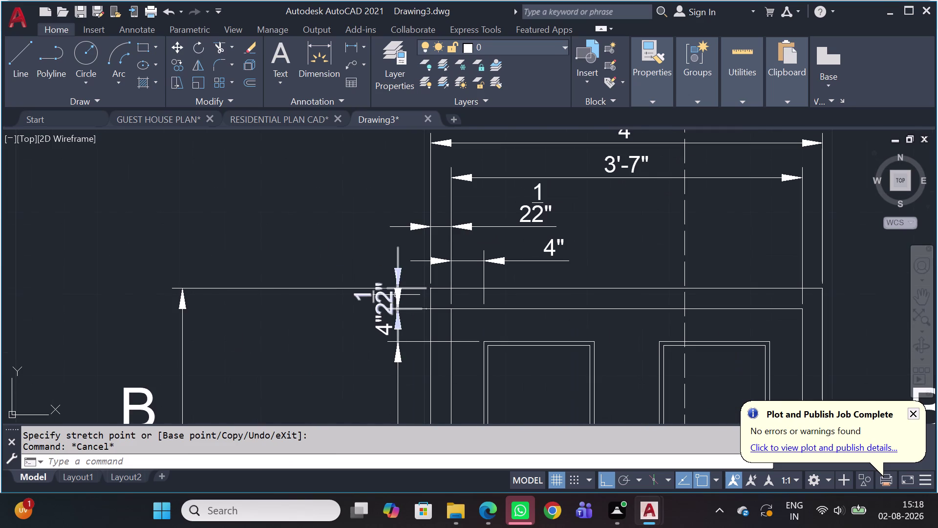
click(396, 295)
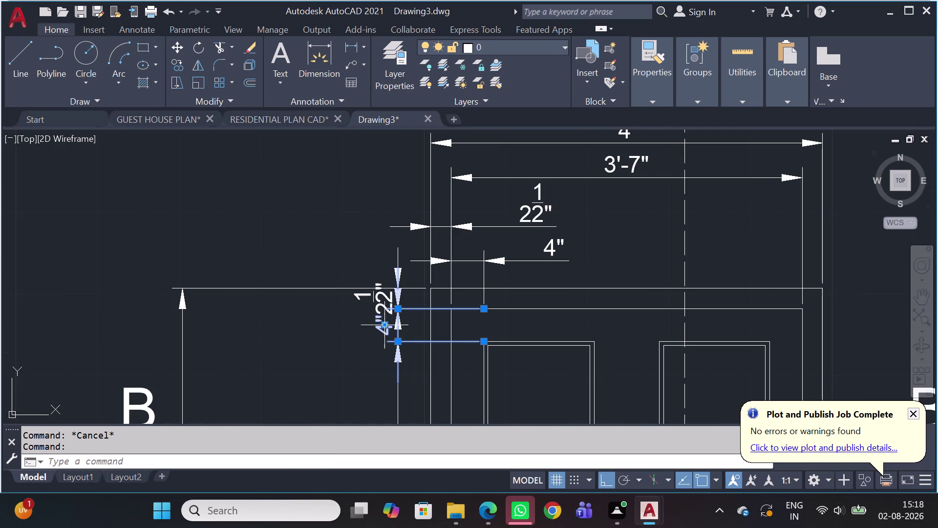
click(384, 322)
key(Escape)
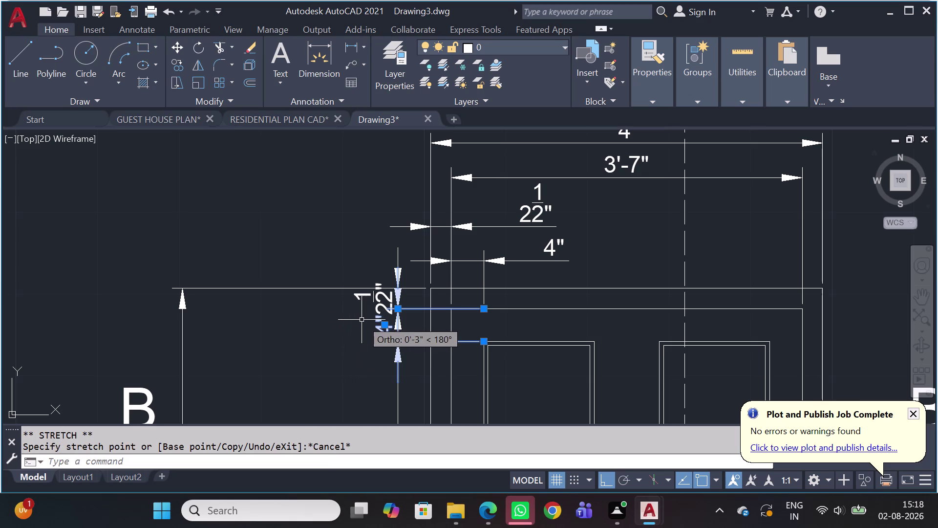
key(Escape)
Reposition the small top dimension beside the frame edge.
click(394, 298)
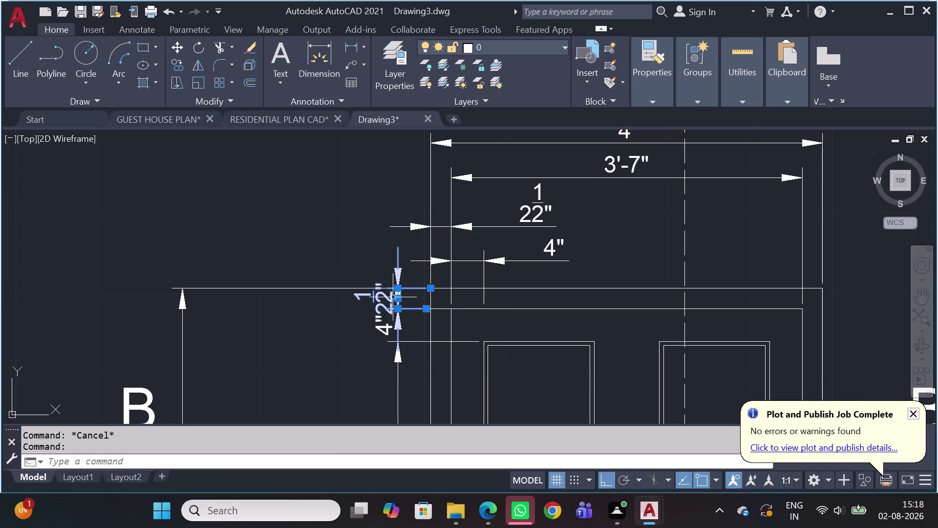
click(397, 296)
click(352, 297)
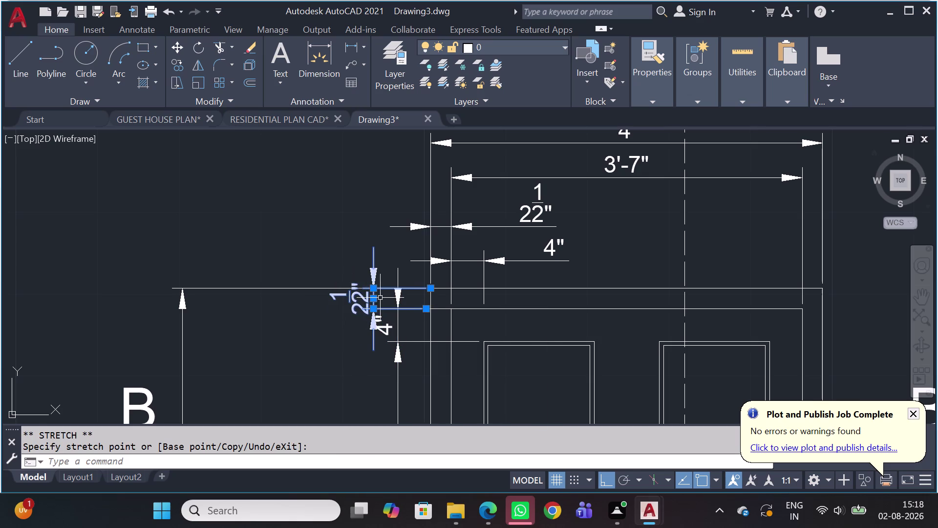
scroll(up, 3)
drag(394, 303, 388, 303)
click(317, 299)
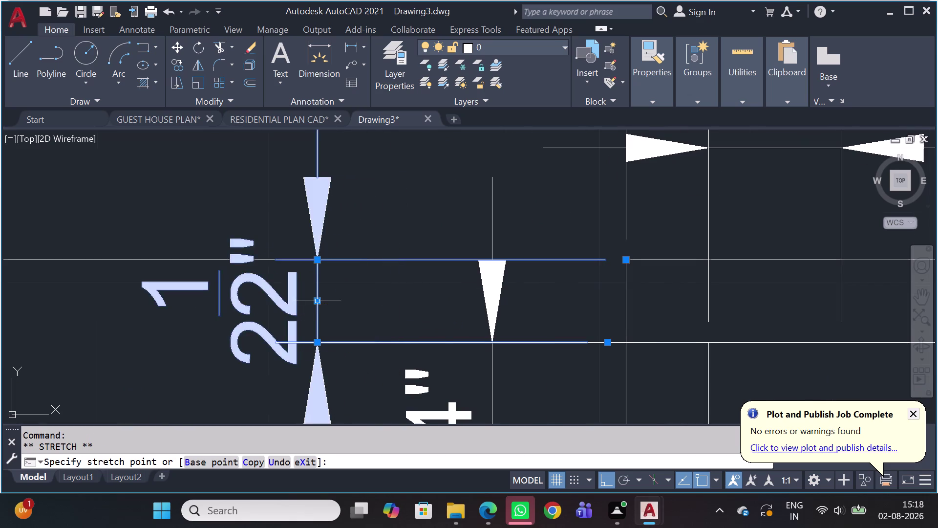
scroll(down, 3)
key(Escape)
scroll(down, 3)
scroll(down, 3)
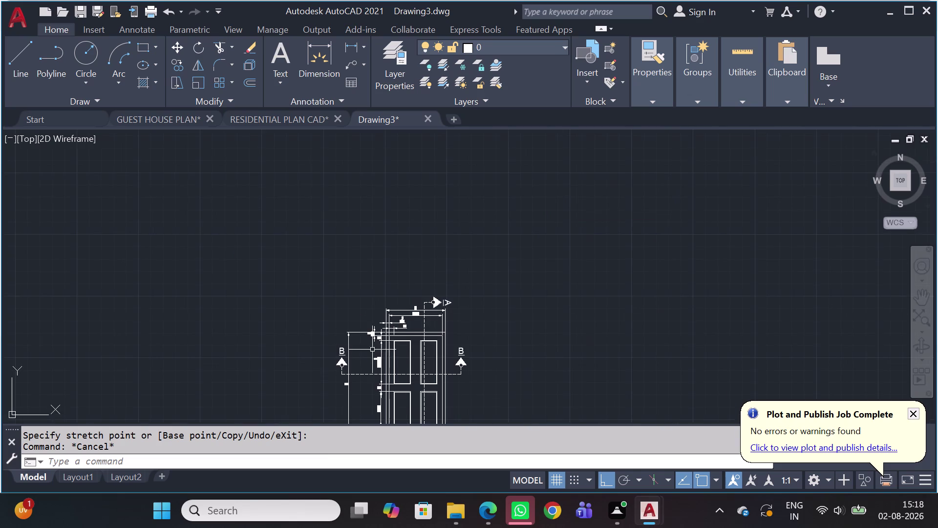
Grip-stretch the overall 7' height dimension closer to the door.
middle_drag(372, 363, 400, 280)
scroll(up, 3)
click(388, 313)
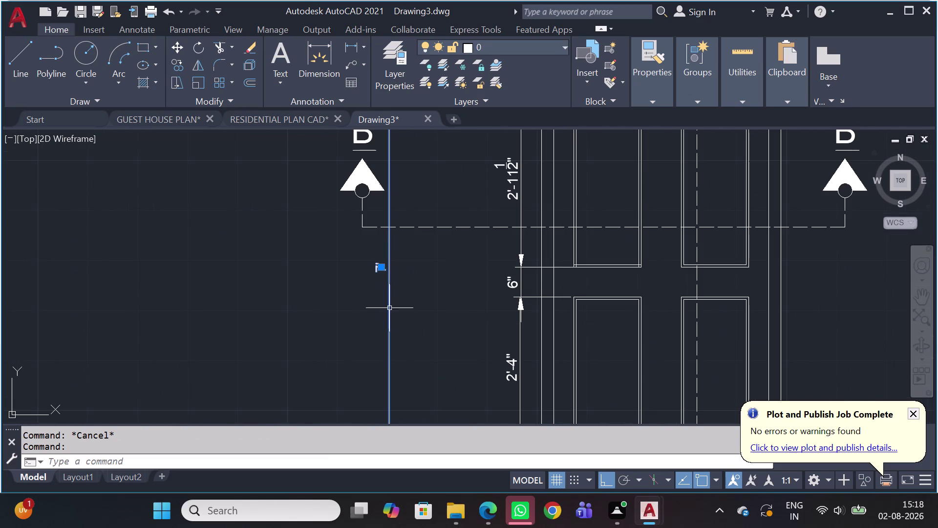
click(377, 265)
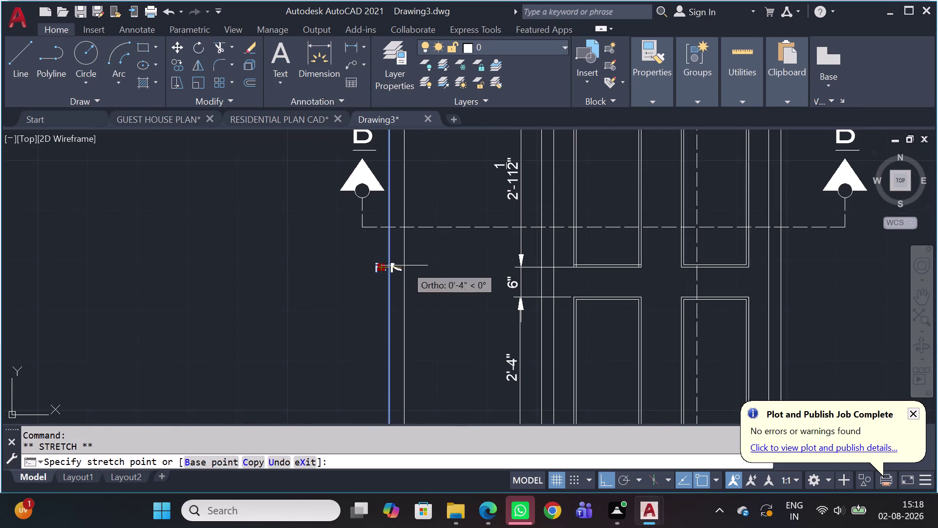
click(473, 272)
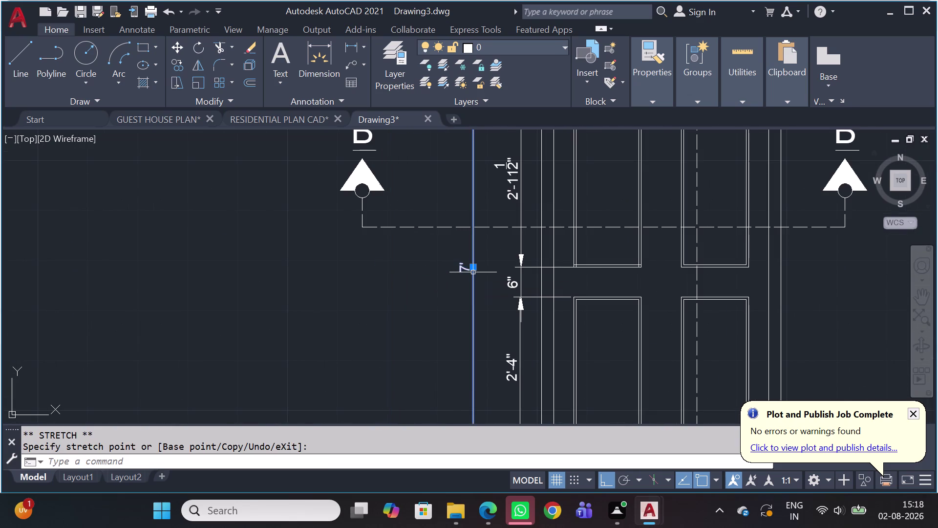
scroll(down, 3)
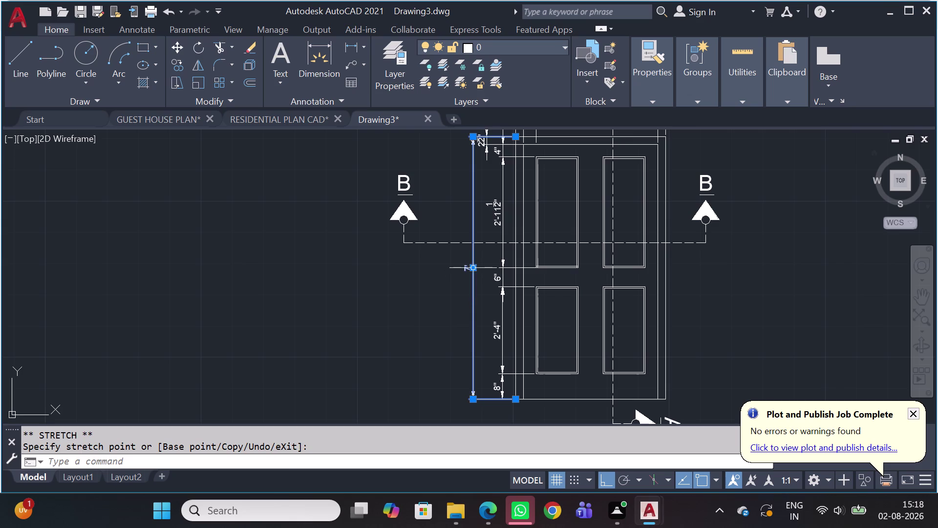
click(472, 266)
click(457, 266)
key(Escape)
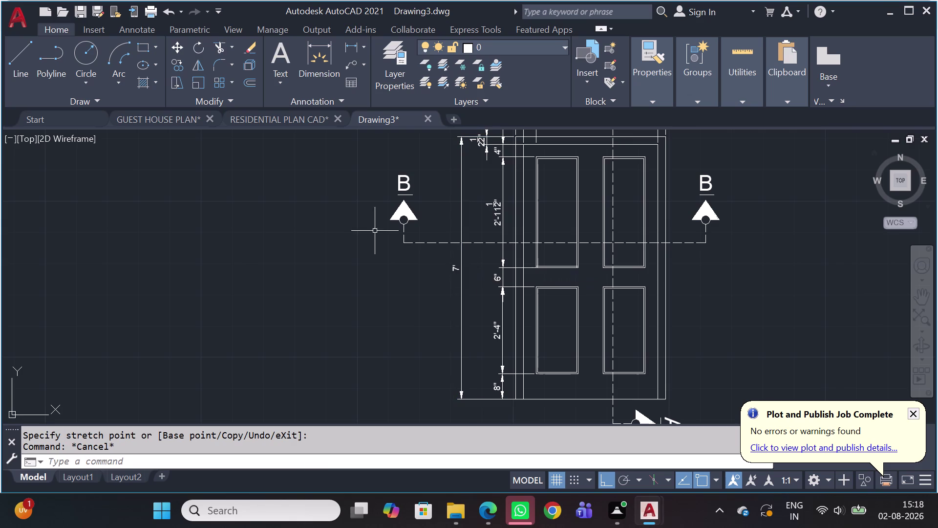
Move the left B section marker to a new spot.
click(434, 167)
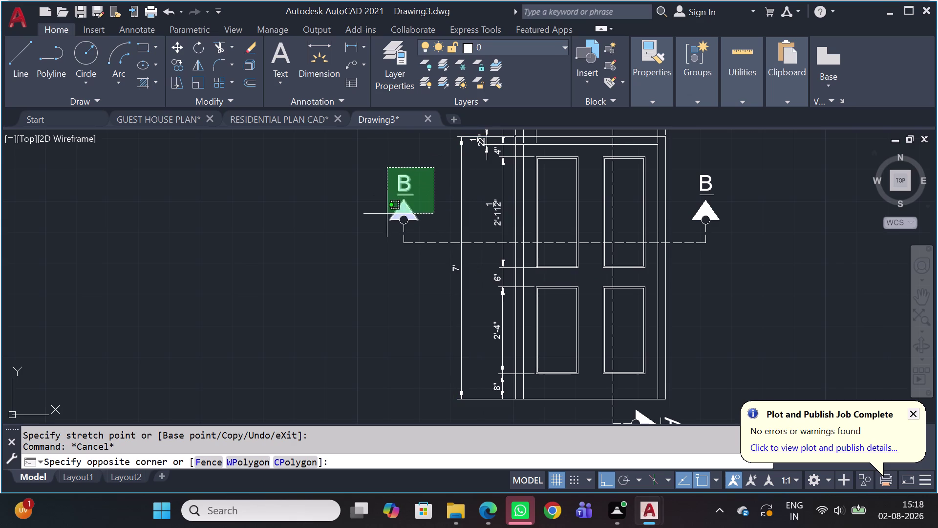
click(373, 230)
scroll(up, 3)
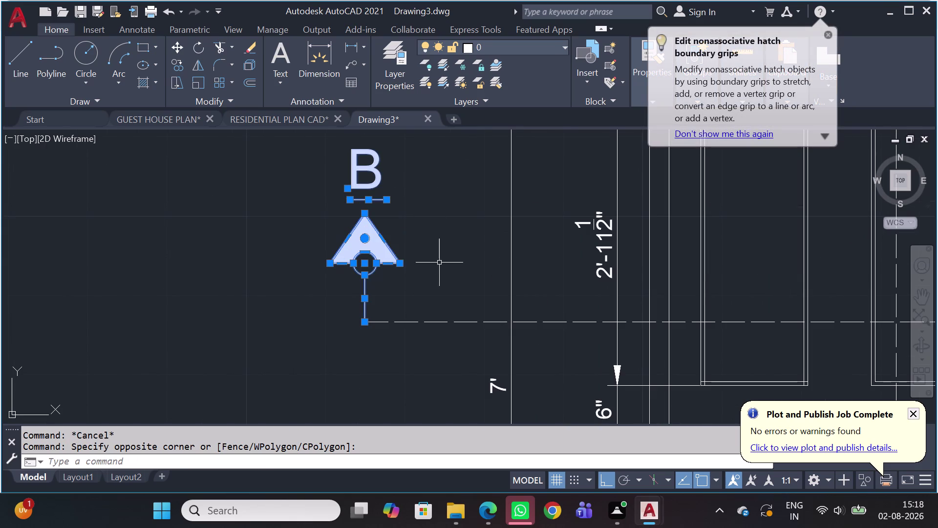
key(m)
key(space)
drag(363, 320, 368, 322)
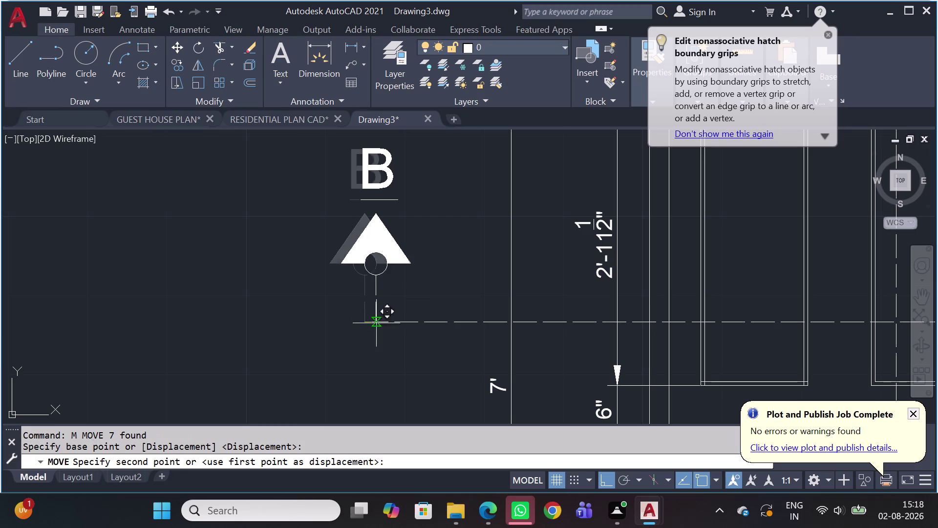
click(436, 323)
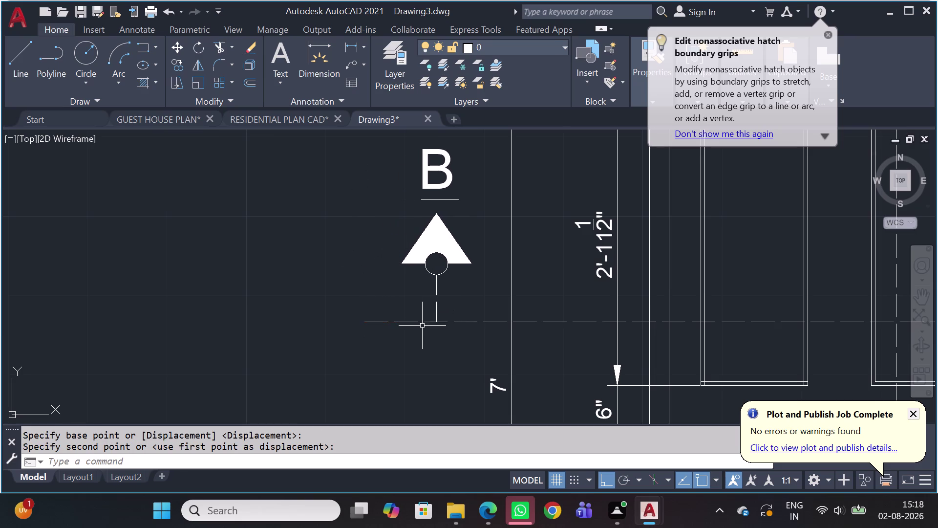
Attempt to trim lines near the B marker, then exit TRIM.
key(Escape)
key(t)
key(r)
key(space)
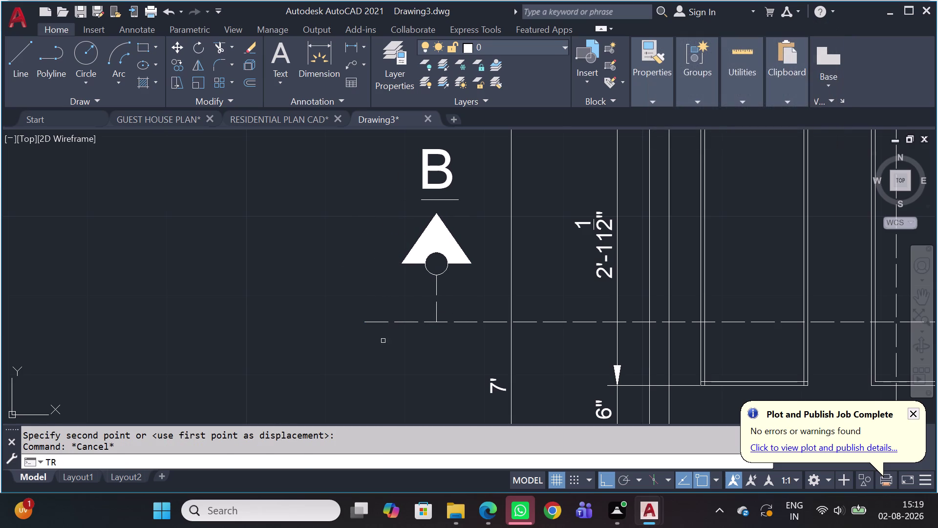
click(375, 314)
click(372, 330)
scroll(down, 3)
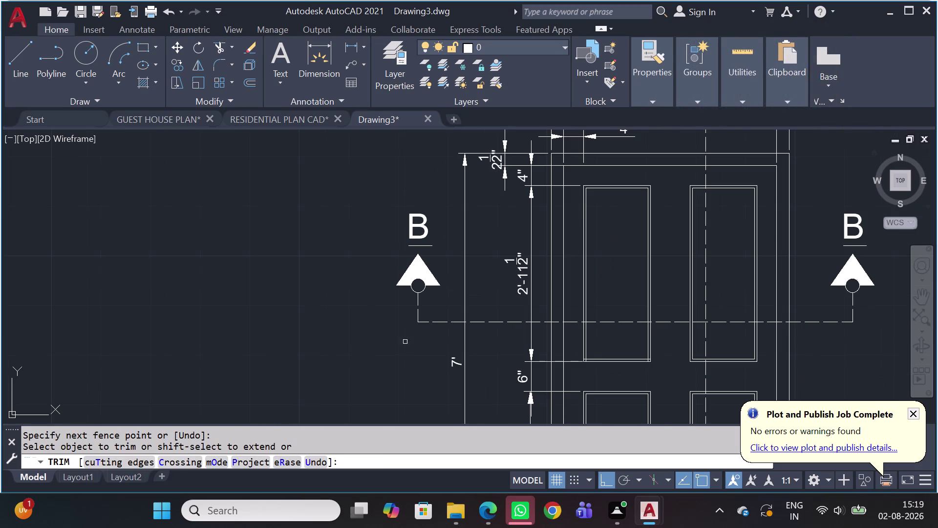
key(Escape)
Adjust the 7' height dimension's position again.
scroll(down, 3)
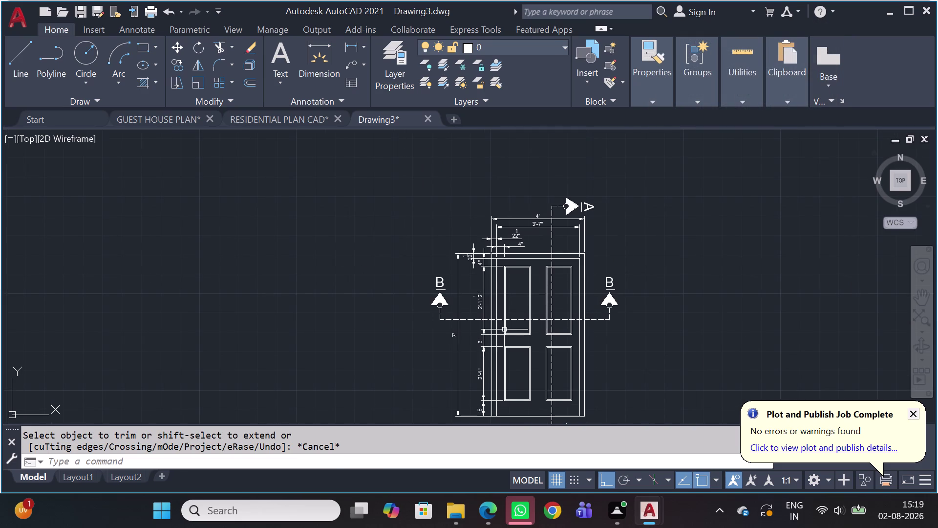
click(458, 351)
scroll(up, 3)
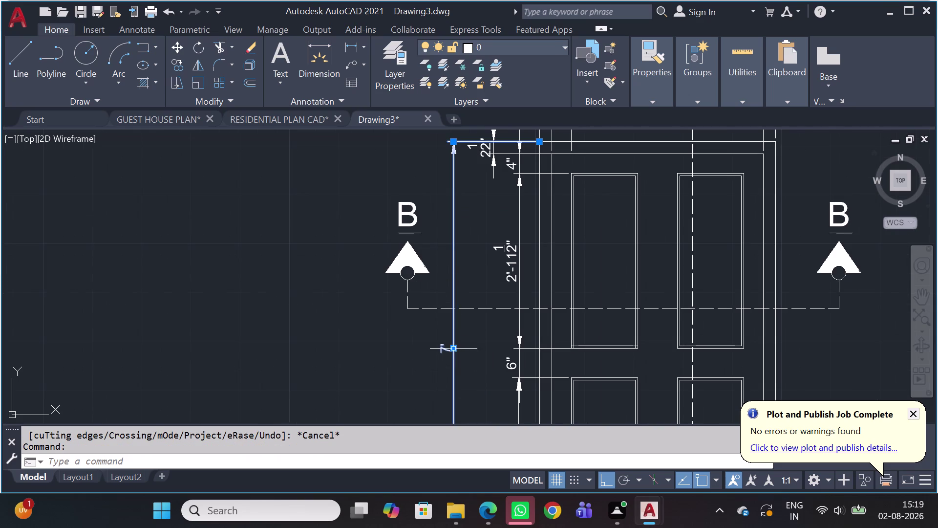
click(452, 353)
click(454, 349)
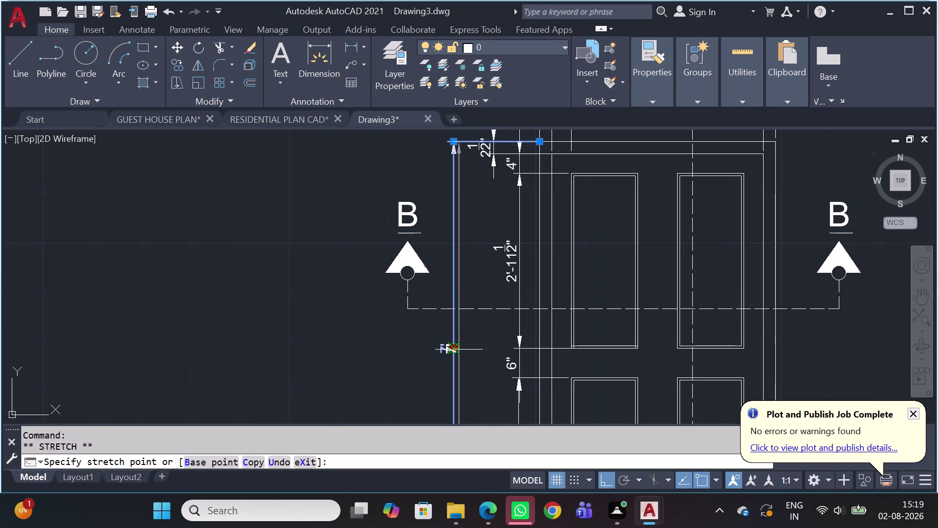
click(459, 350)
key(Escape)
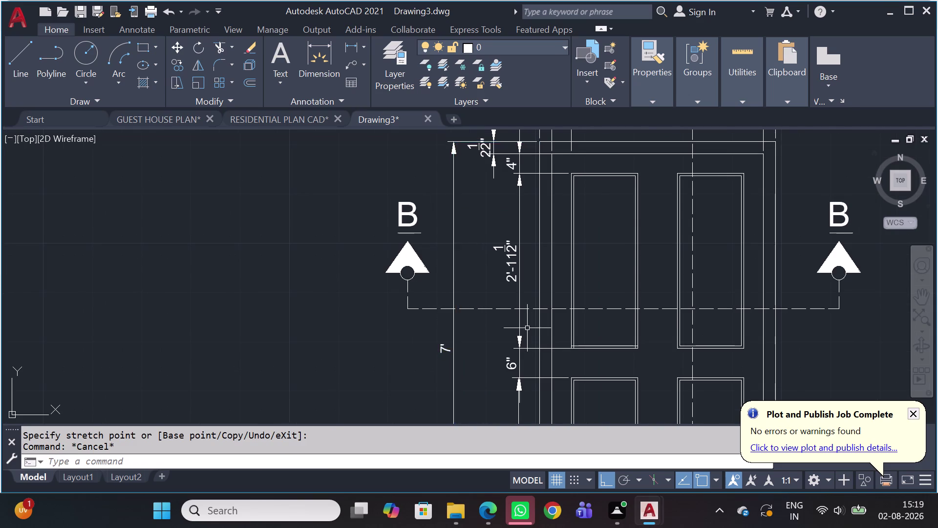
scroll(down, 3)
scroll(down, 3)
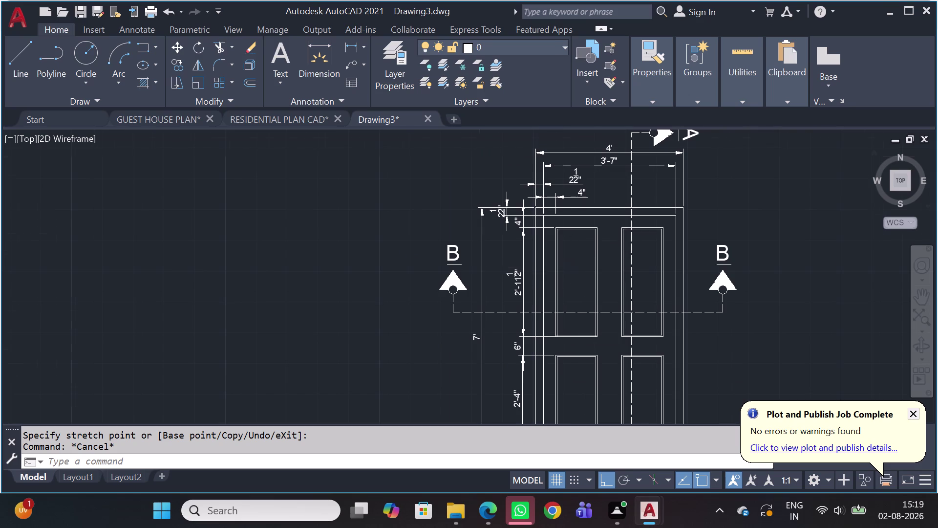
middle_drag(674, 346, 540, 232)
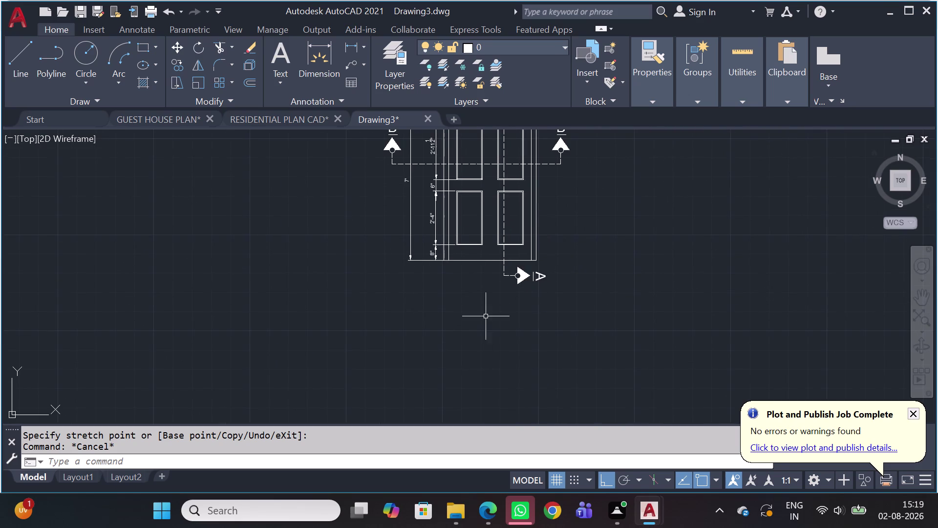
middle_drag(540, 283, 402, 302)
middle_drag(347, 244, 349, 265)
scroll(down, 3)
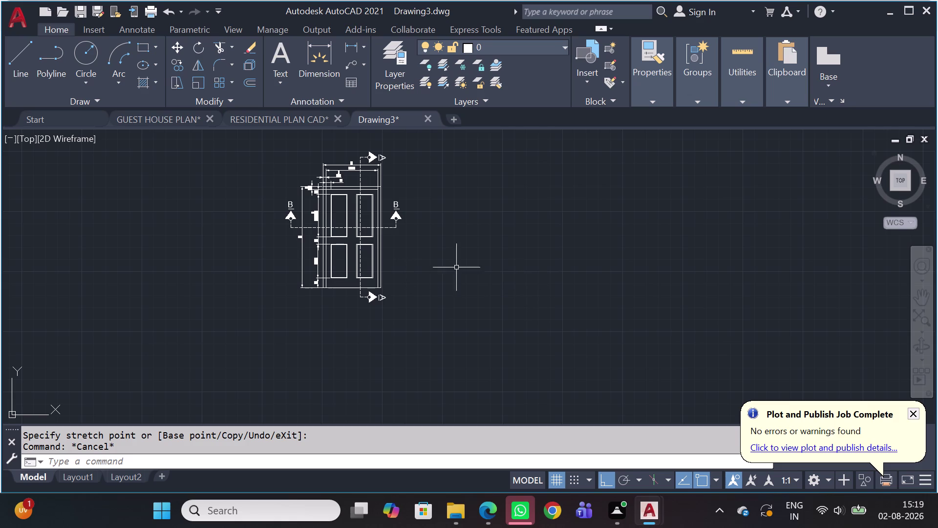
scroll(up, 3)
scroll(up, 3)
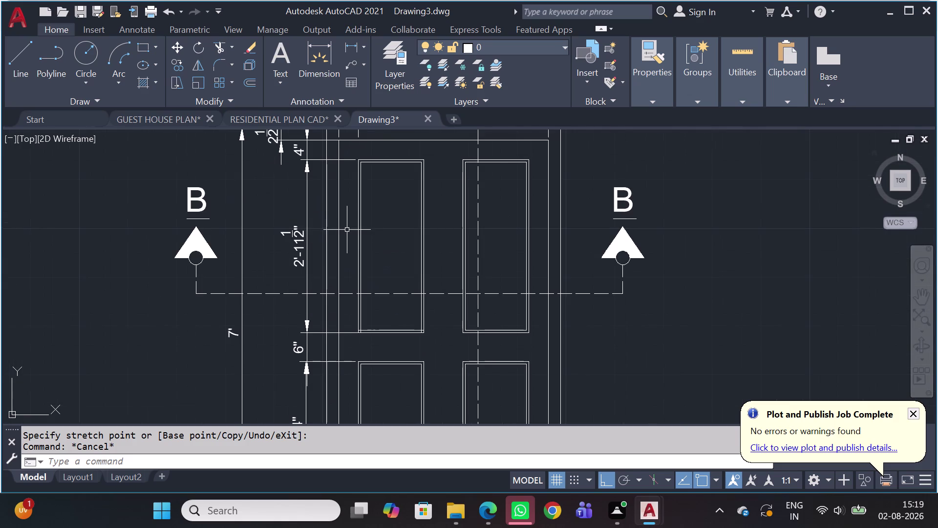
middle_drag(345, 231, 458, 242)
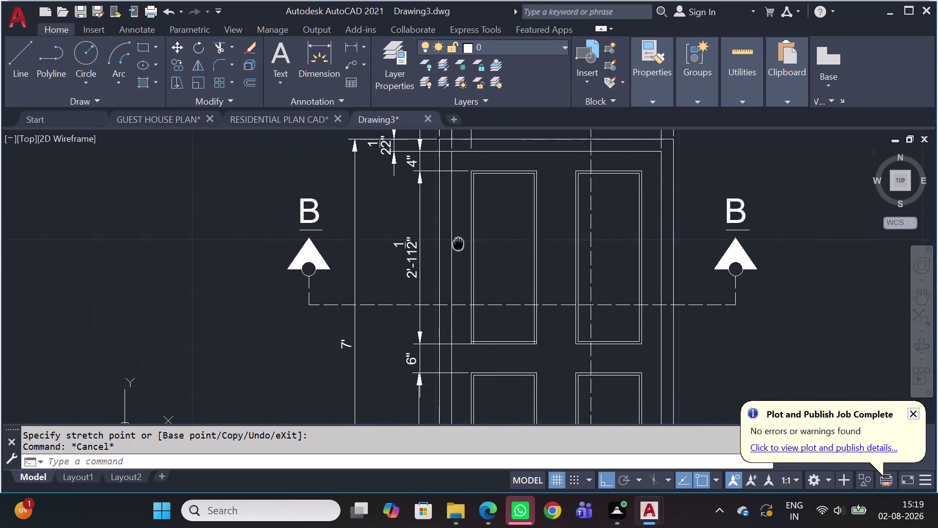
middle_drag(458, 243, 481, 204)
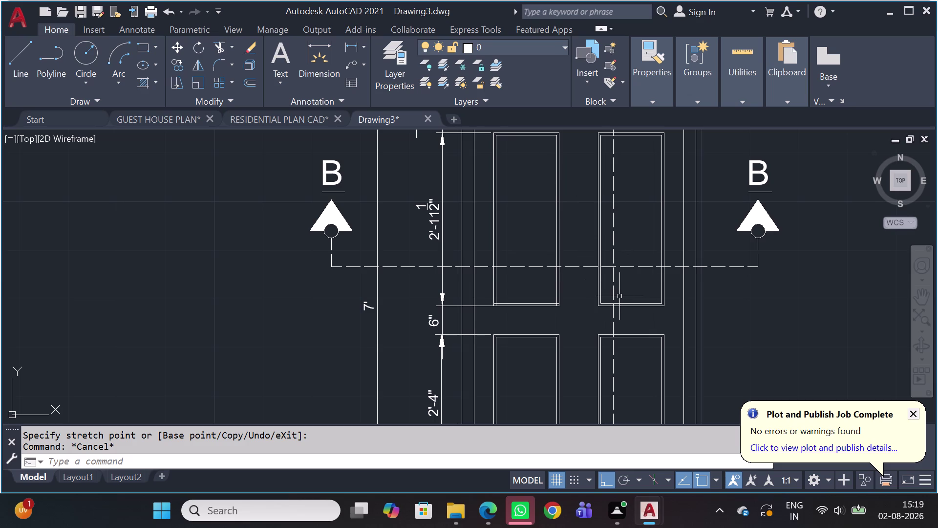
middle_drag(486, 204, 450, 266)
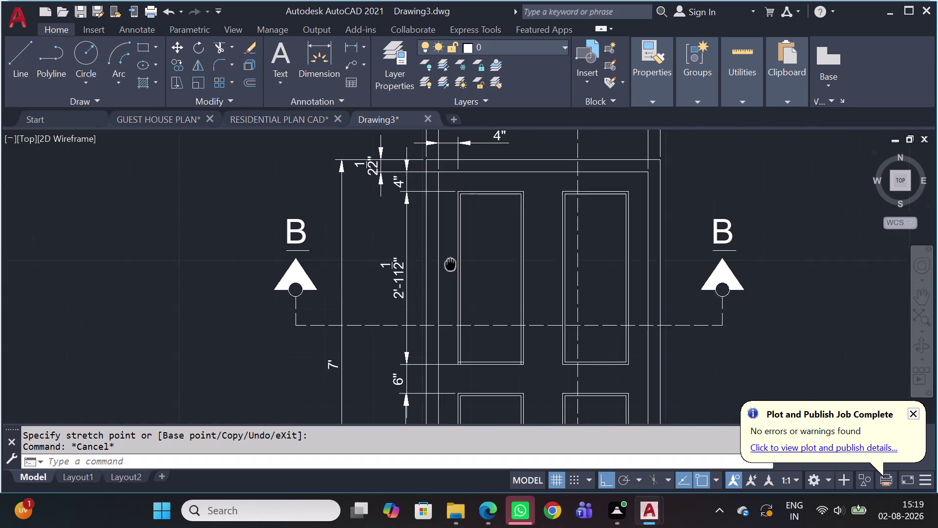
middle_drag(450, 266, 447, 274)
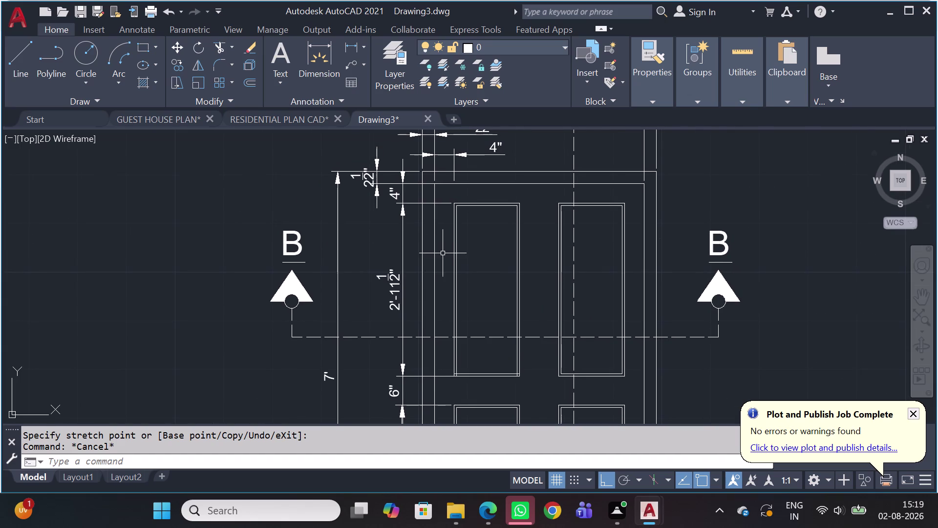
scroll(down, 3)
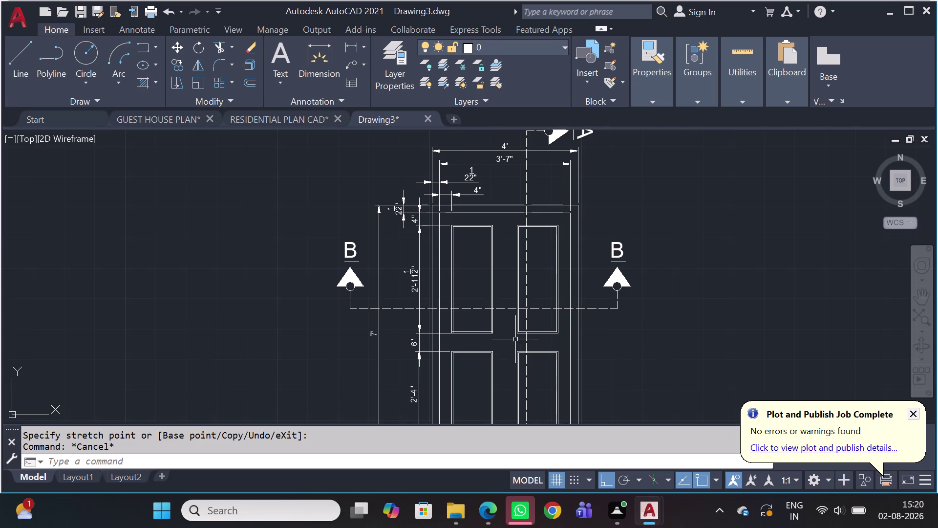
scroll(down, 3)
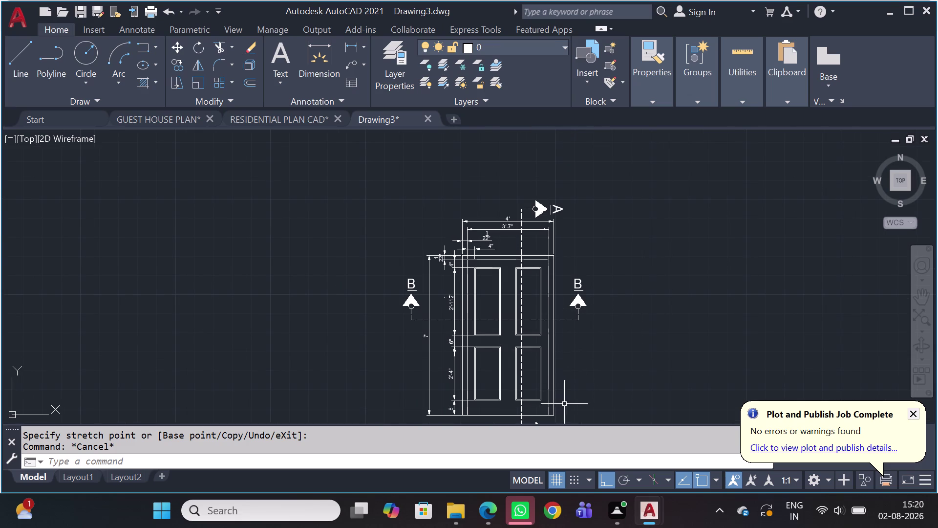
middle_drag(581, 367, 493, 331)
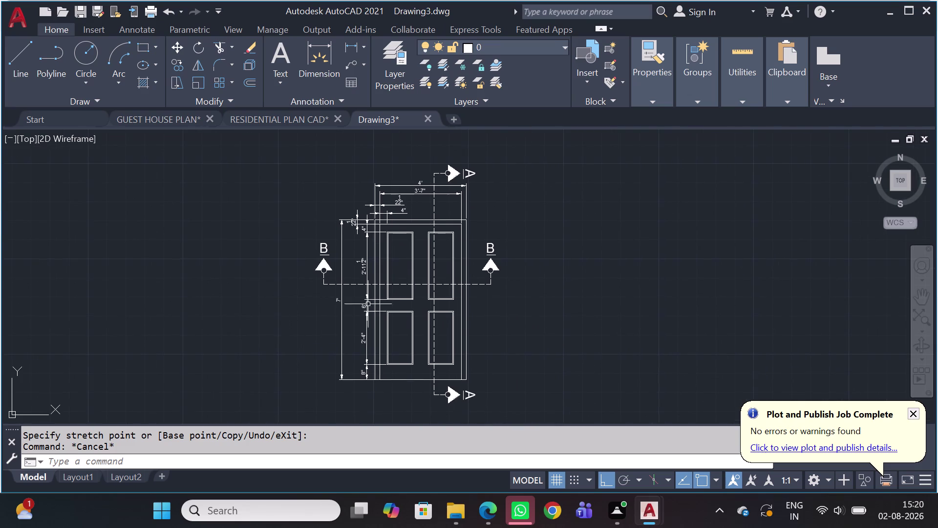
scroll(up, 3)
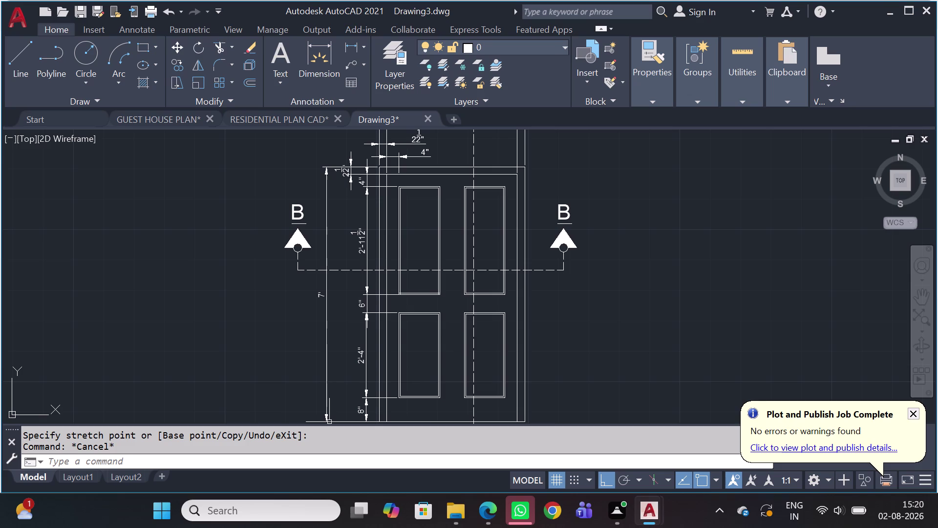
scroll(down, 3)
scroll(up, 3)
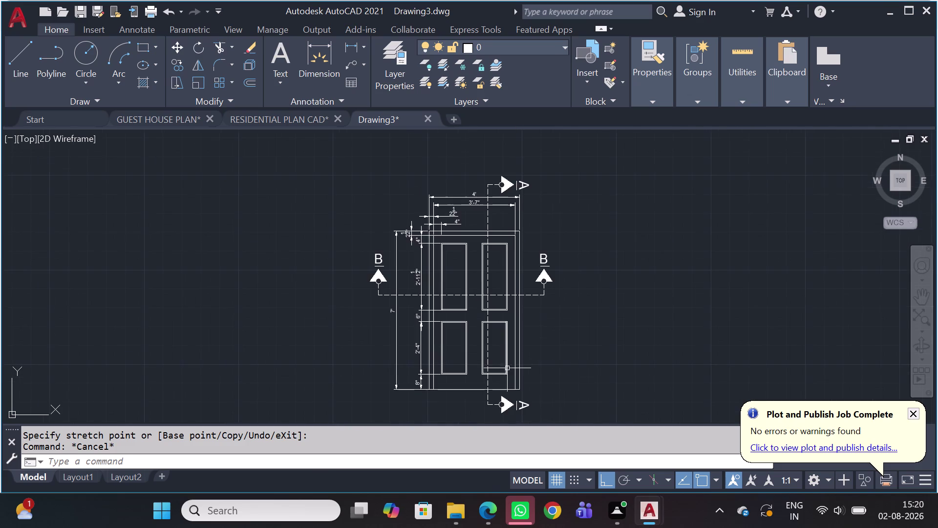
scroll(up, 3)
scroll(up, 3)
middle_drag(494, 384, 462, 316)
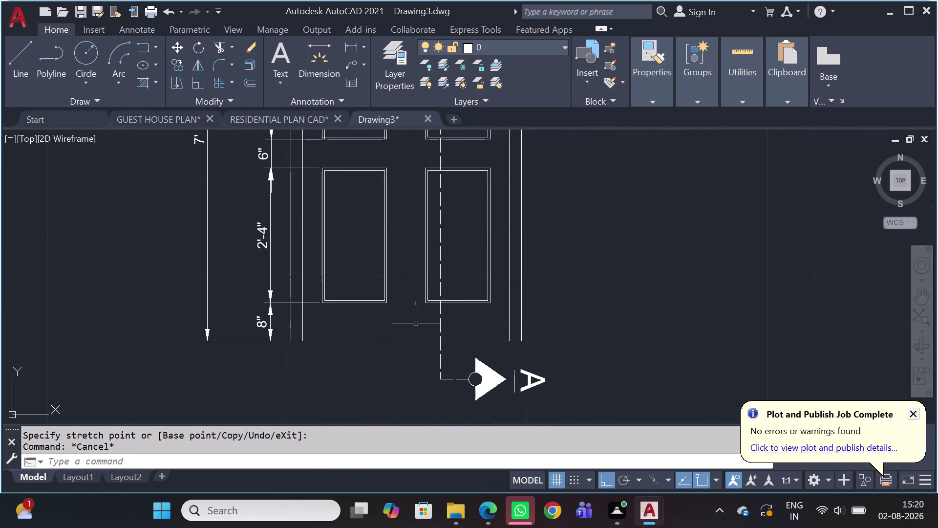
scroll(down, 3)
middle_drag(395, 263, 387, 344)
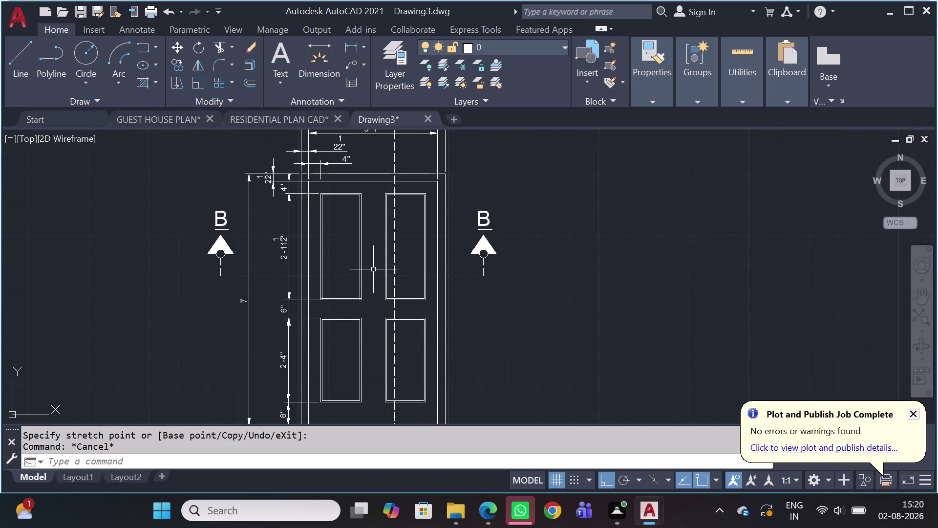
scroll(down, 3)
middle_drag(451, 357, 341, 310)
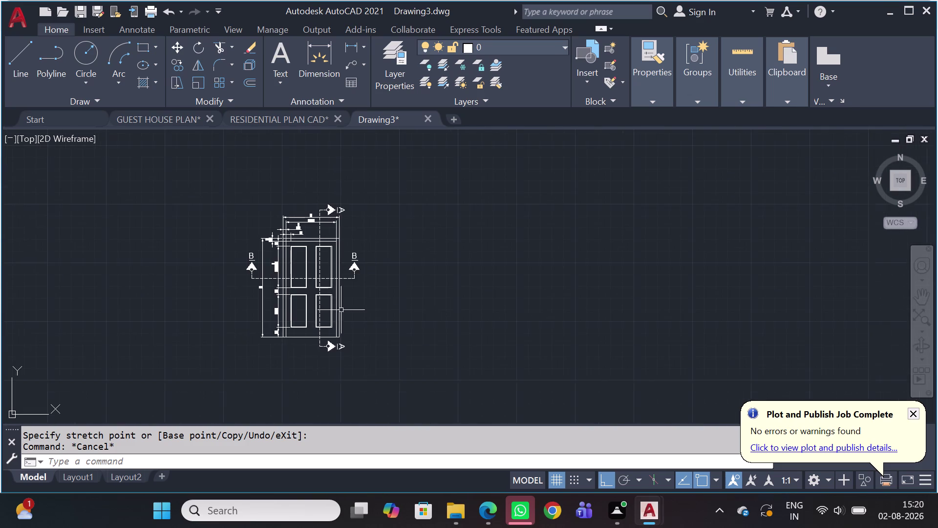
scroll(up, 3)
middle_drag(496, 315, 698, 292)
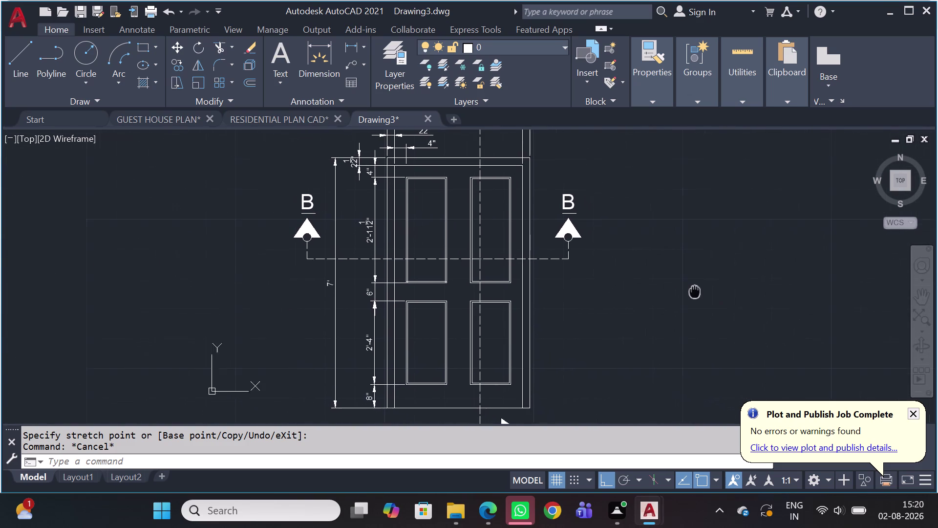
middle_drag(698, 292, 693, 290)
scroll(down, 3)
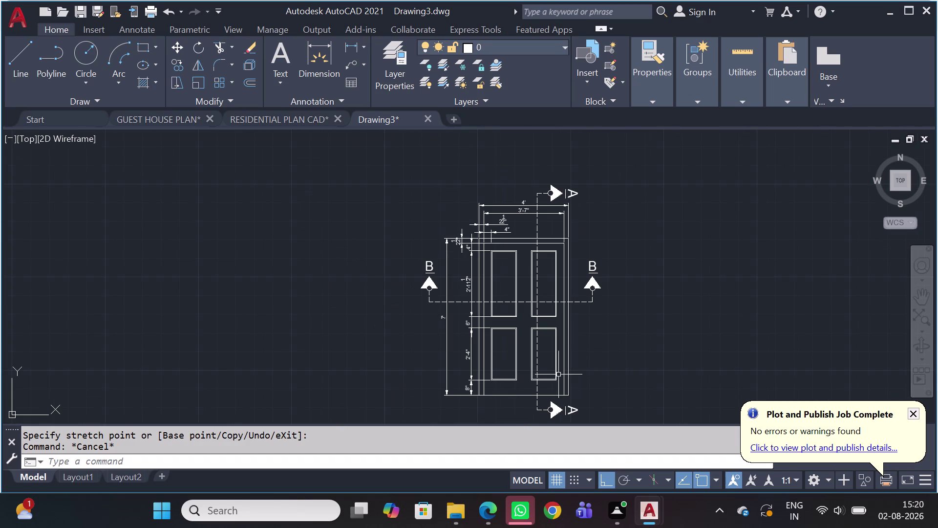
Draw vertical construction lines through the frame edge, panel corners and panel edges at the door's bottom.
key(x)
text(L)
key(space)
key(v)
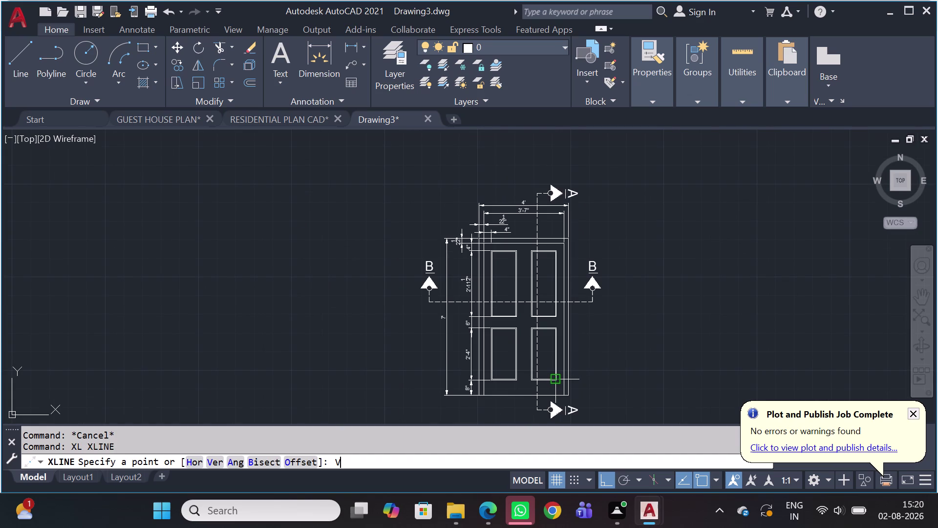
key(space)
scroll(down, 3)
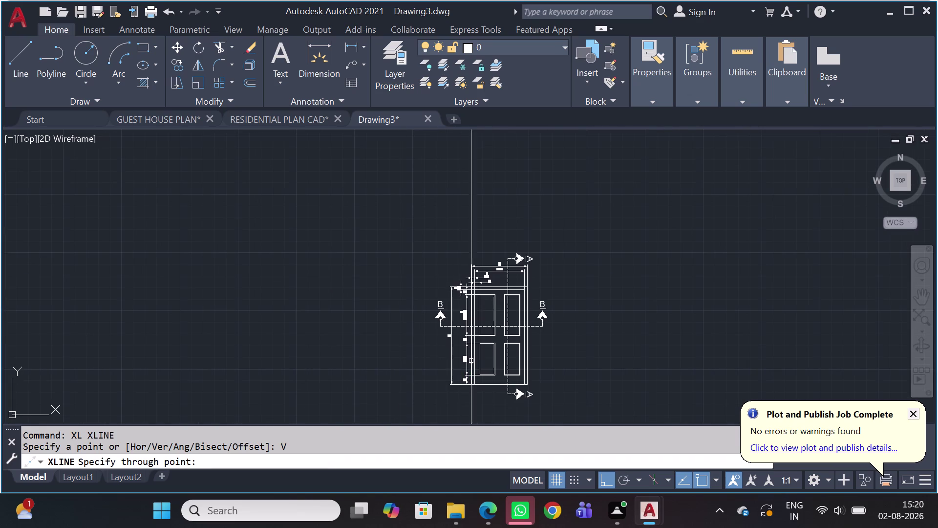
scroll(up, 3)
middle_drag(475, 375, 510, 256)
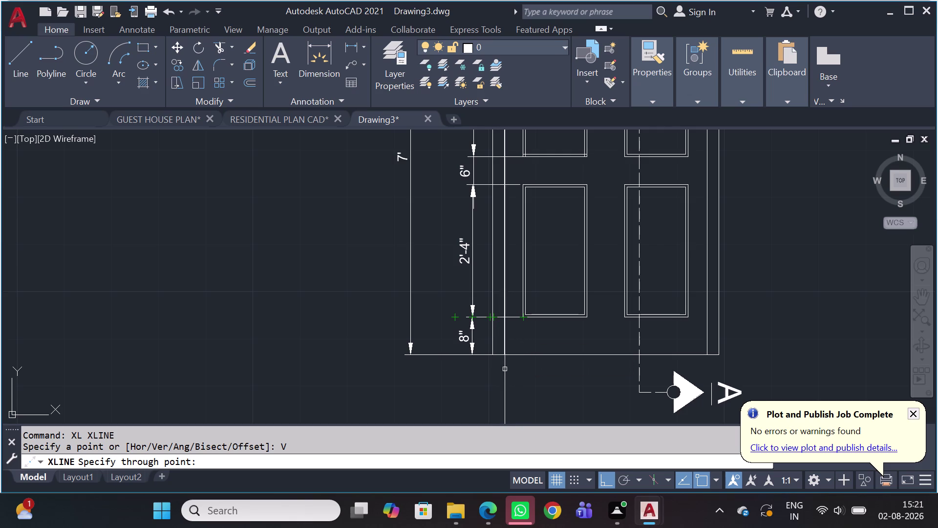
scroll(up, 3)
click(494, 356)
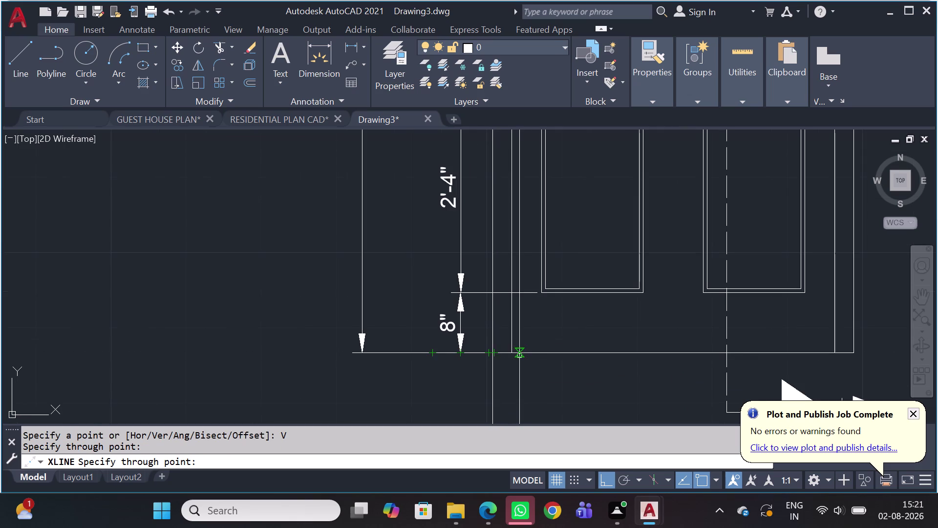
click(514, 352)
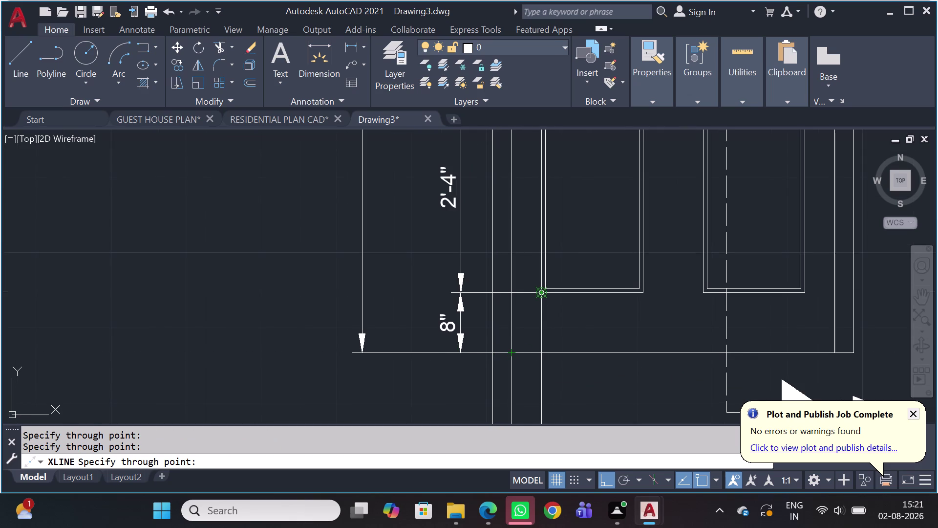
click(545, 296)
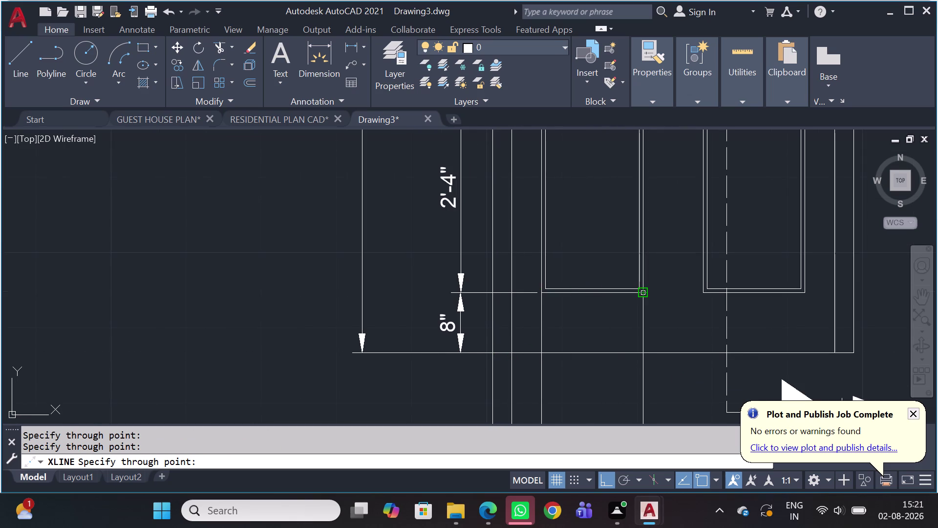
click(643, 288)
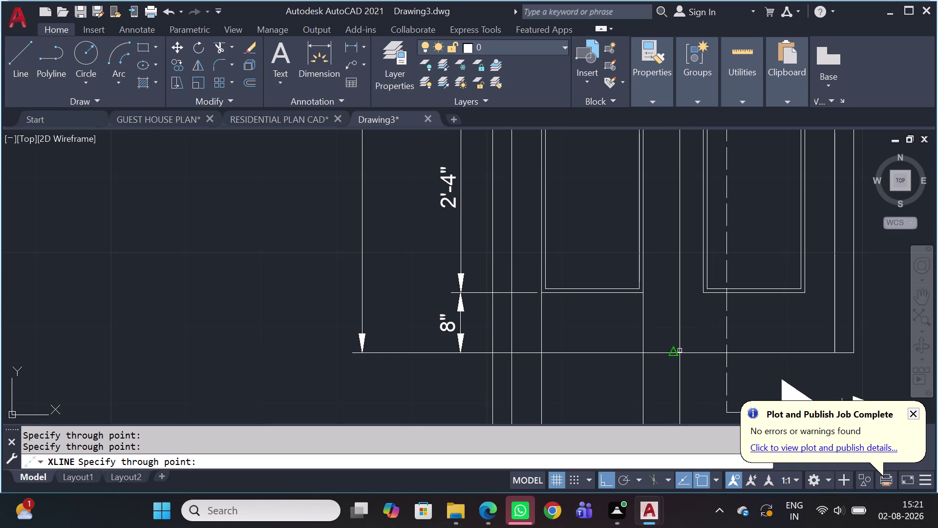
click(679, 350)
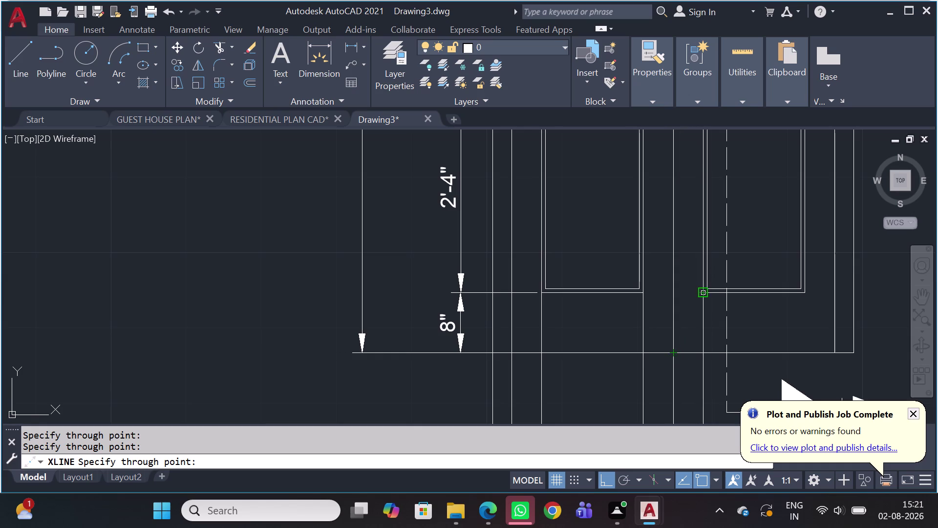
click(704, 297)
Add vertical construction lines at the outer frame edge and right frame corners, then end XLINE.
scroll(up, 3)
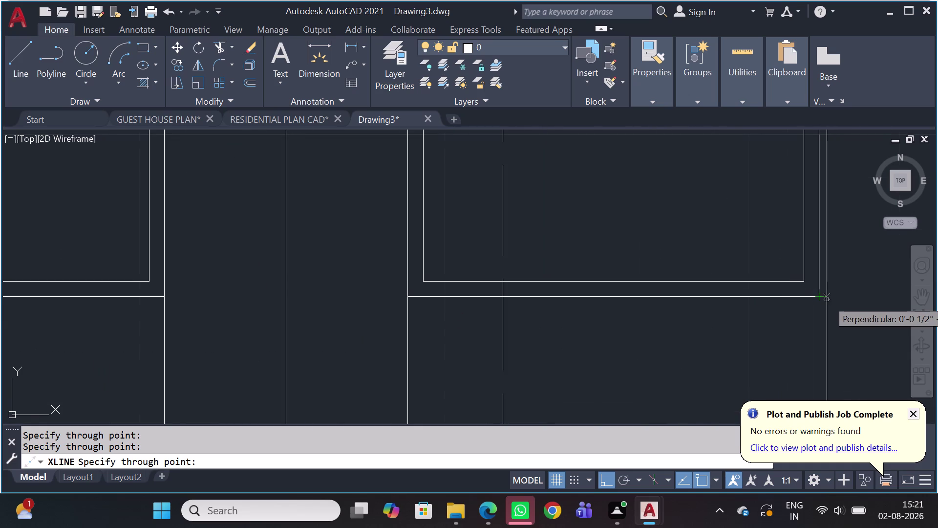
click(821, 299)
scroll(down, 3)
middle_drag(860, 317, 527, 298)
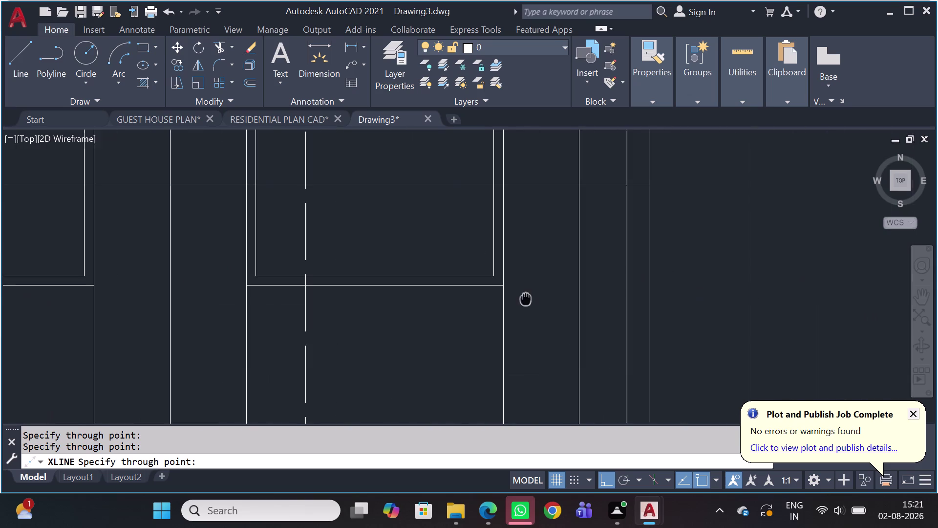
middle_drag(527, 298, 524, 298)
scroll(down, 3)
click(563, 351)
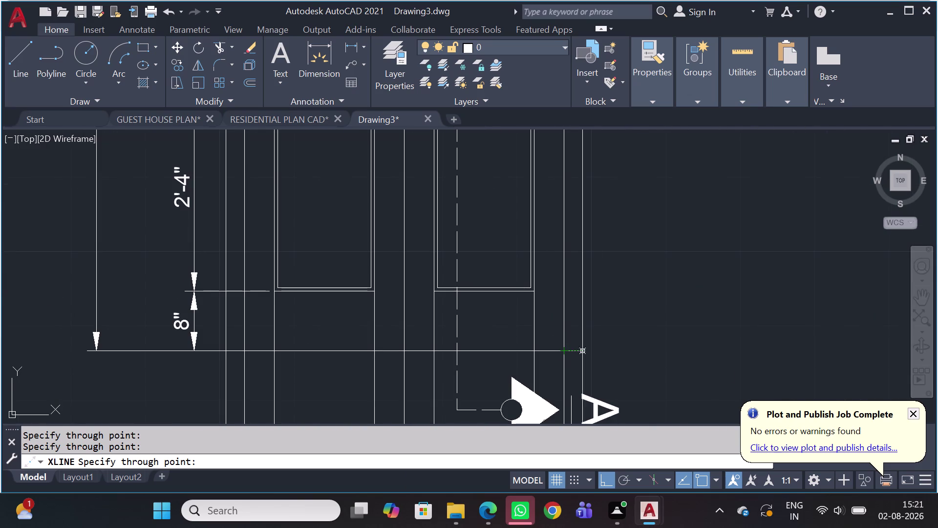
click(585, 347)
scroll(down, 3)
key(Escape)
middle_drag(612, 362, 560, 214)
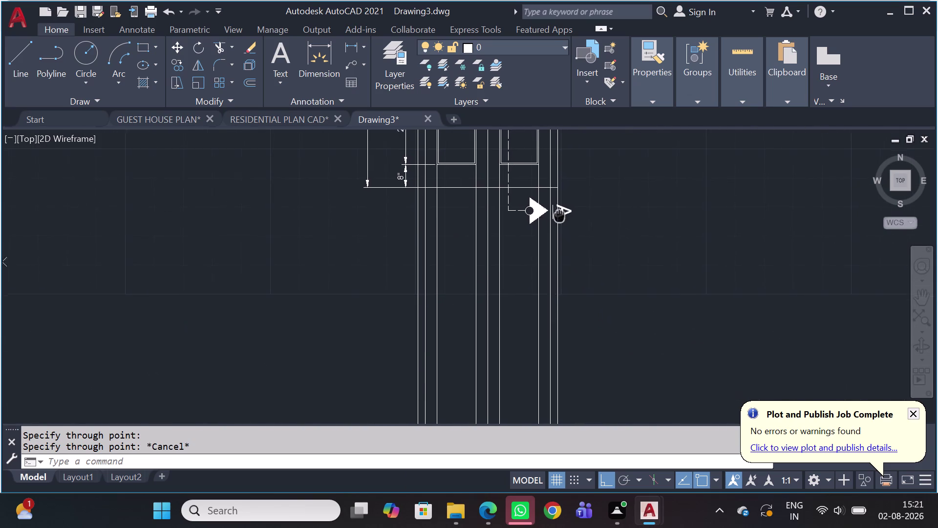
middle_drag(559, 215, 559, 214)
scroll(down, 3)
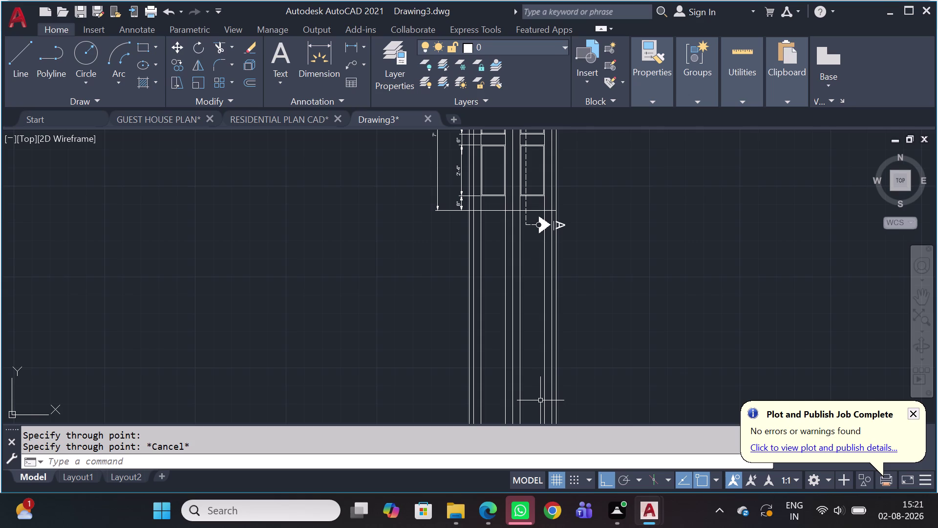
key(x)
key(l)
key(space)
text(H)
key(space)
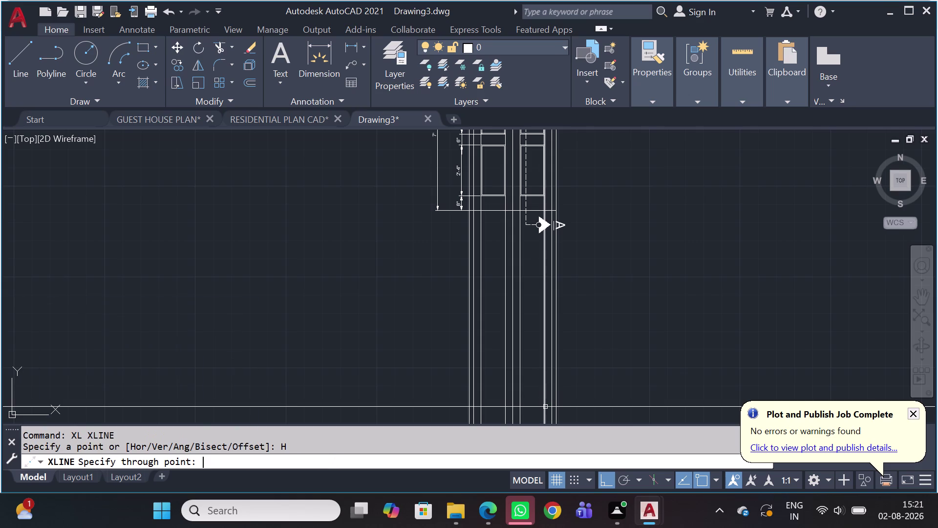
click(528, 405)
key(Escape)
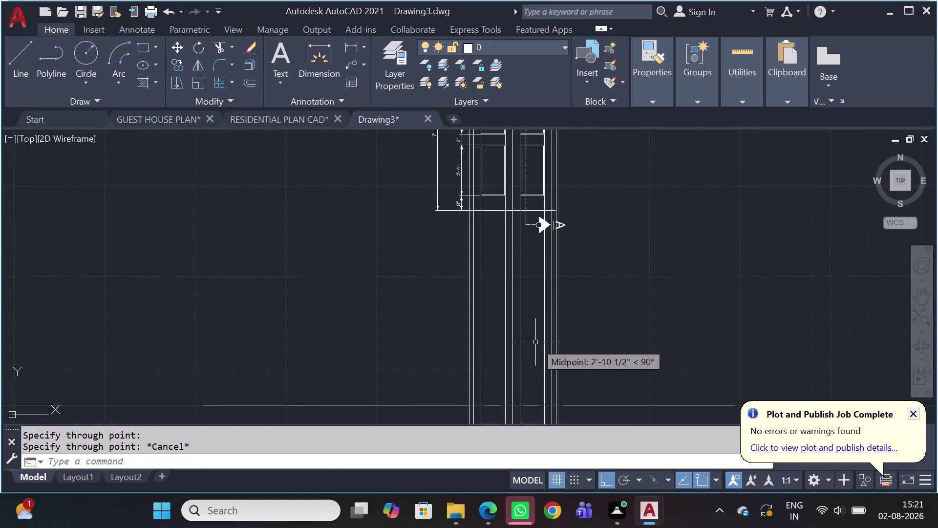
middle_drag(508, 364, 464, 347)
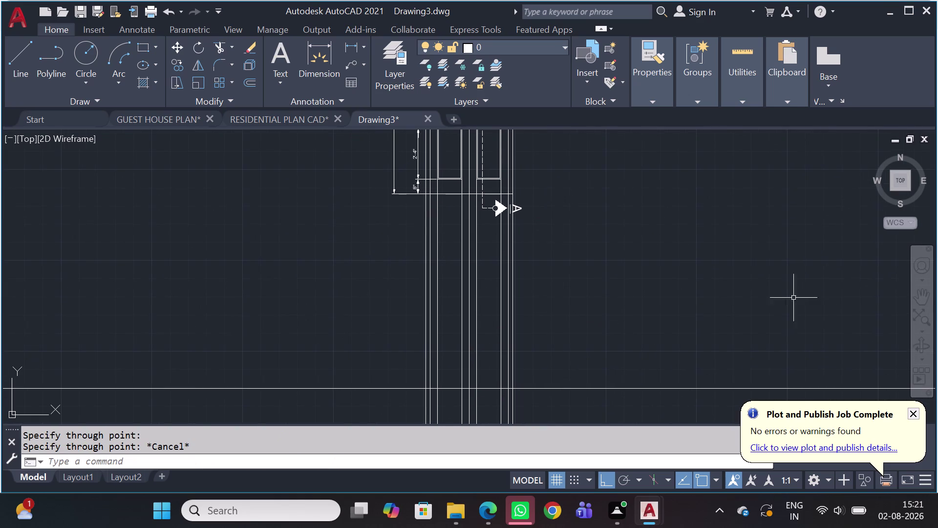
scroll(up, 3)
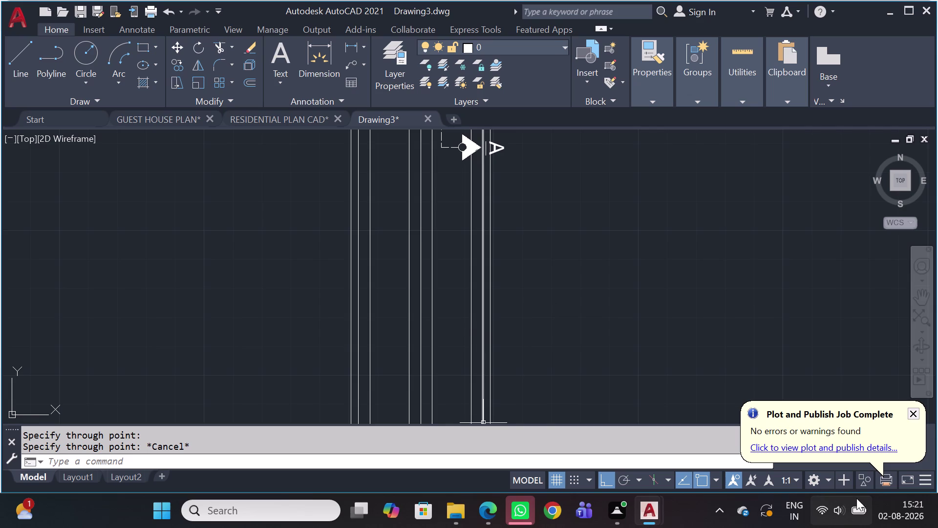
Draw a 9 by 9 inch square with RECTANG's Dimensions option.
key(r)
key(e)
key(c)
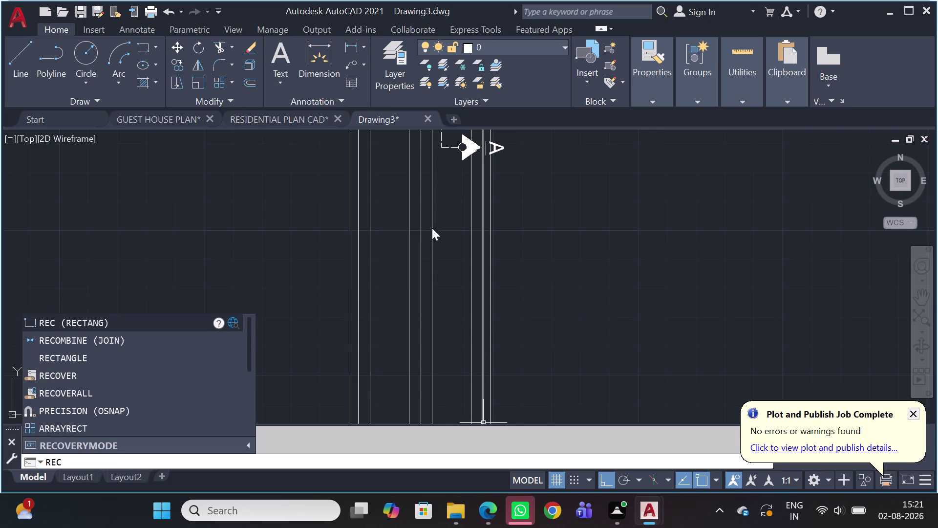
key(space)
click(584, 233)
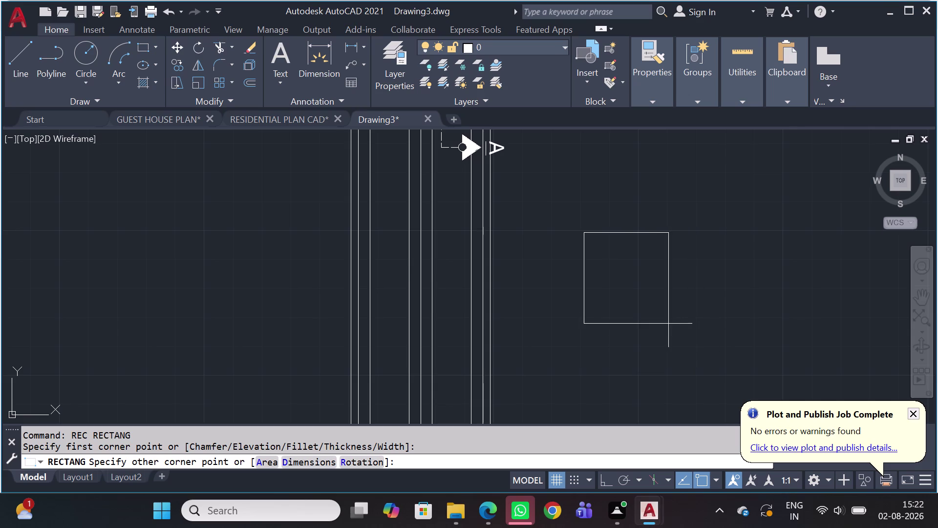
key(d)
key(space)
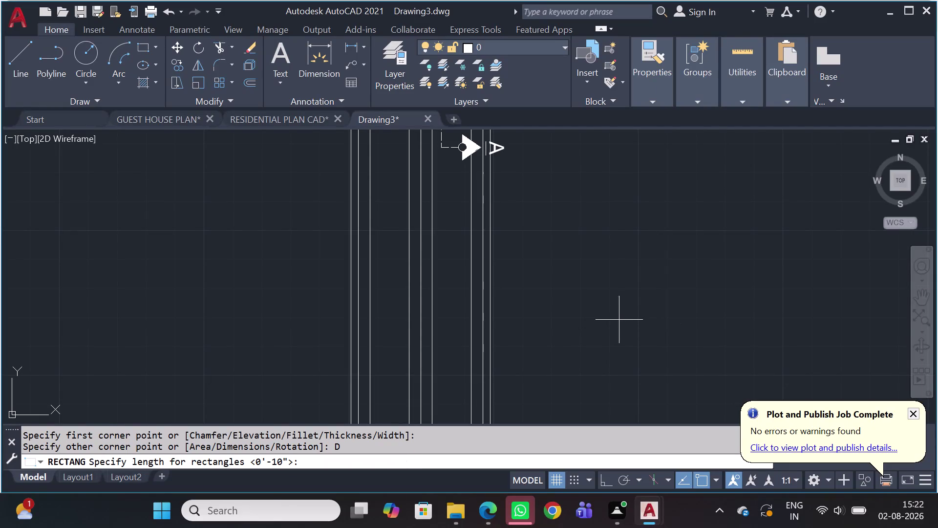
key(9)
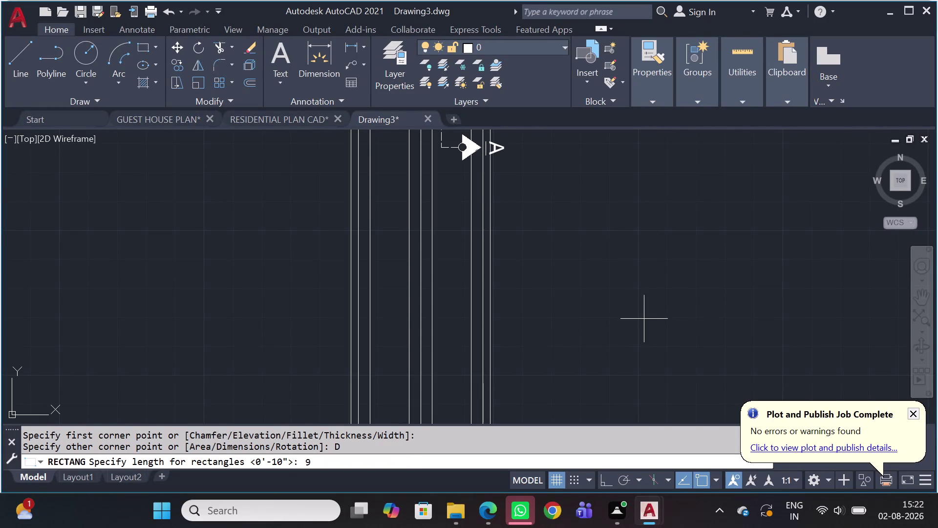
key(space)
text(9)
key(space)
click(651, 311)
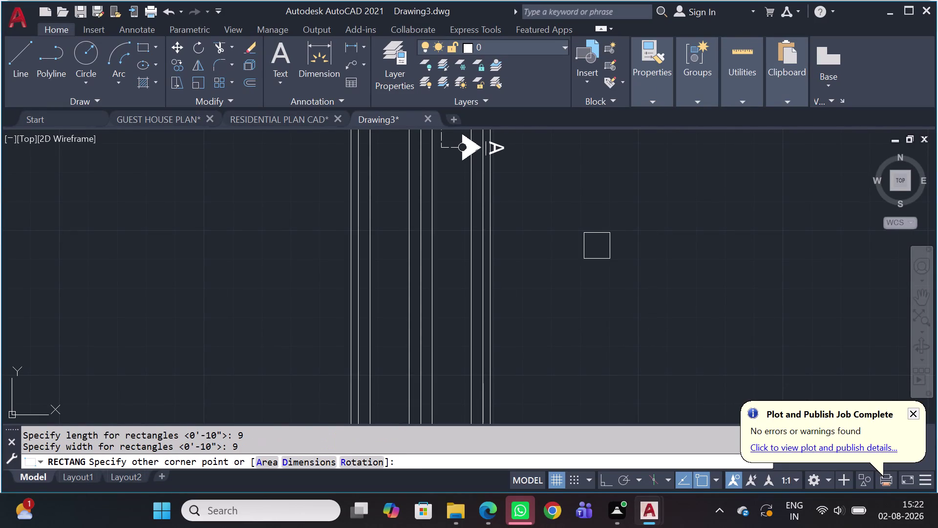
Move the square by its corner, with Ortho off, onto the right-hand frame line.
scroll(down, 3)
click(625, 208)
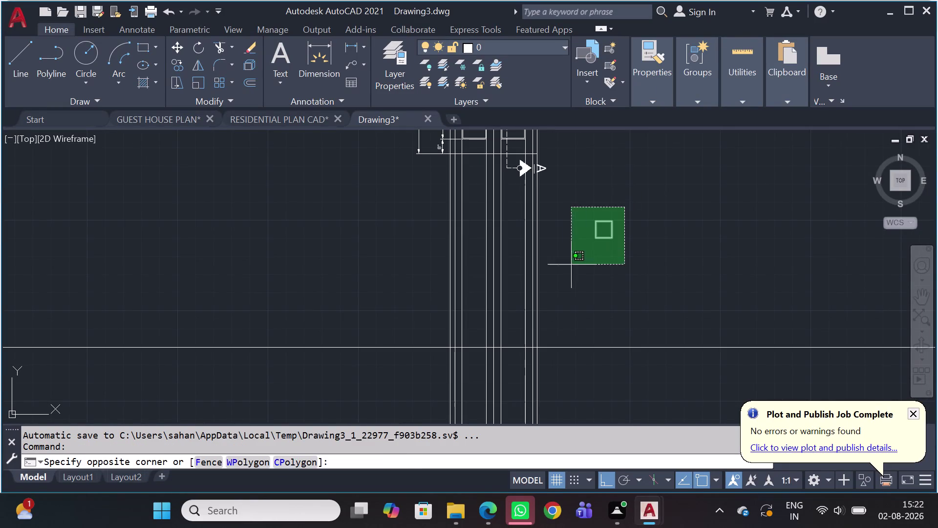
click(568, 268)
key(m)
key(space)
scroll(up, 3)
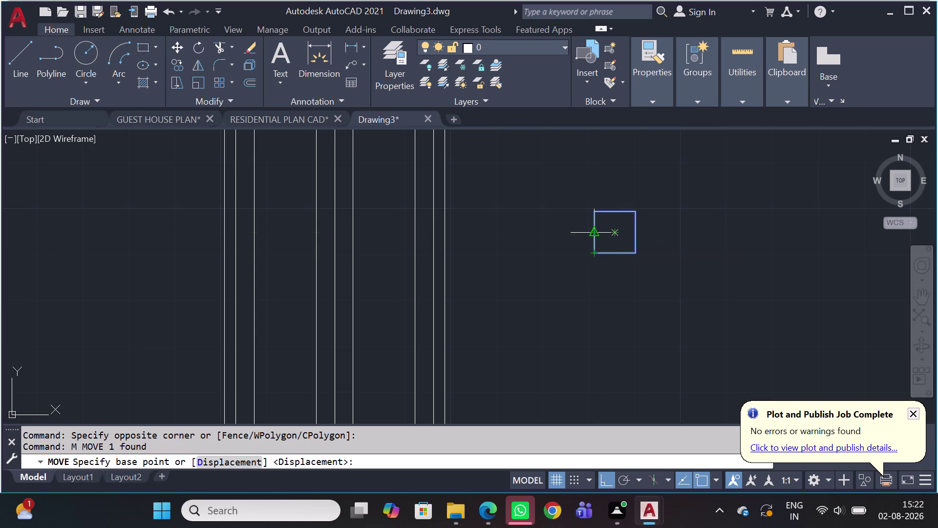
click(598, 232)
scroll(down, 3)
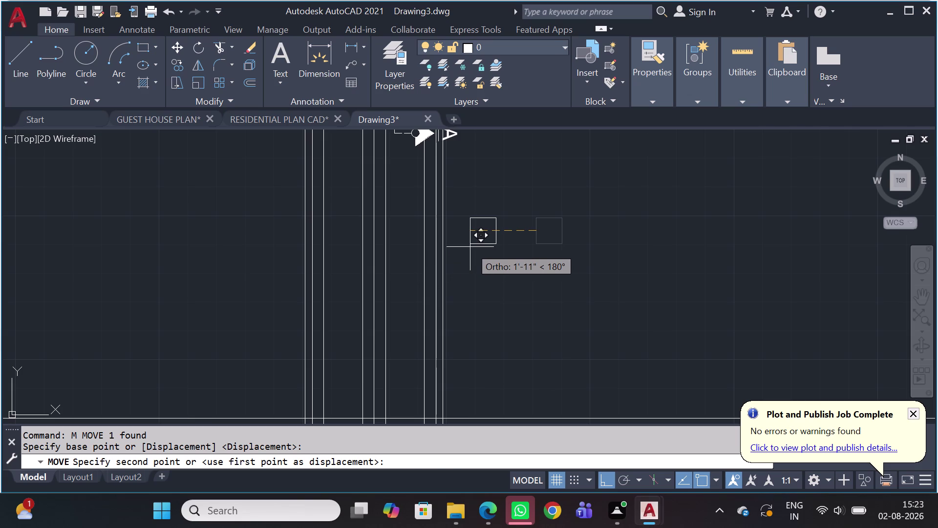
key(shift+F8)
scroll(down, 3)
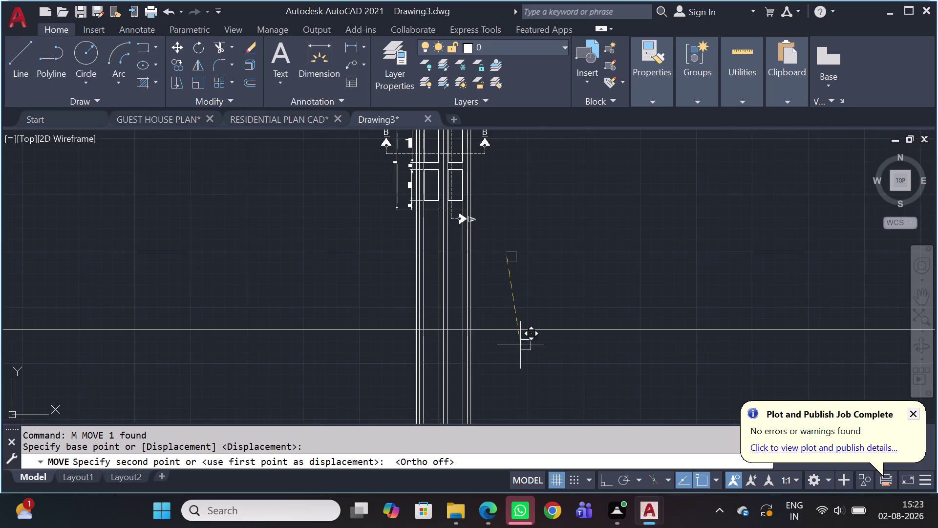
scroll(up, 3)
scroll(up, 3)
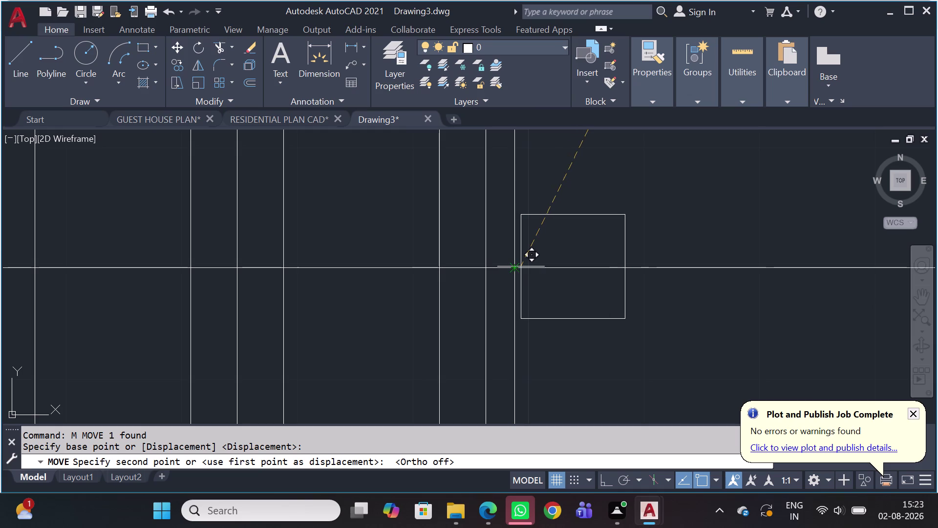
click(515, 267)
scroll(down, 3)
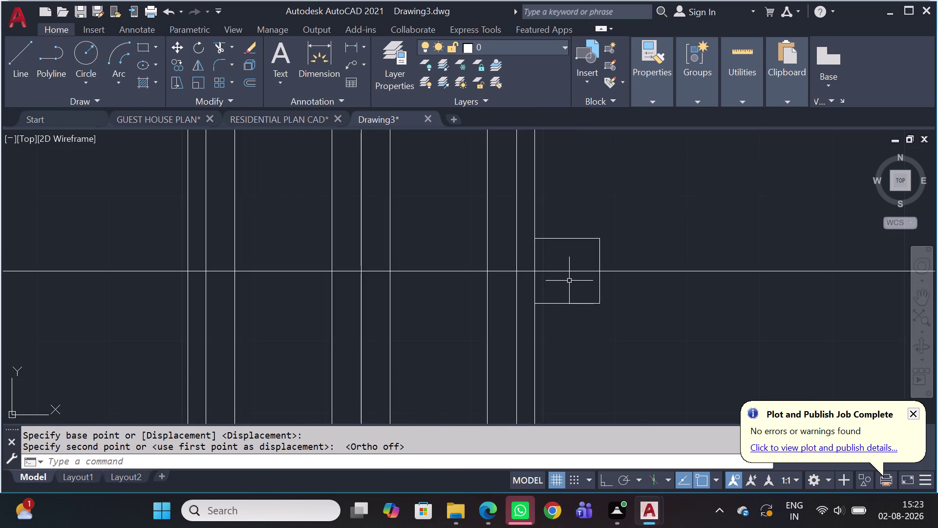
scroll(down, 3)
Start another dimensioned rectangle and cancel it.
text(RE)
key(c)
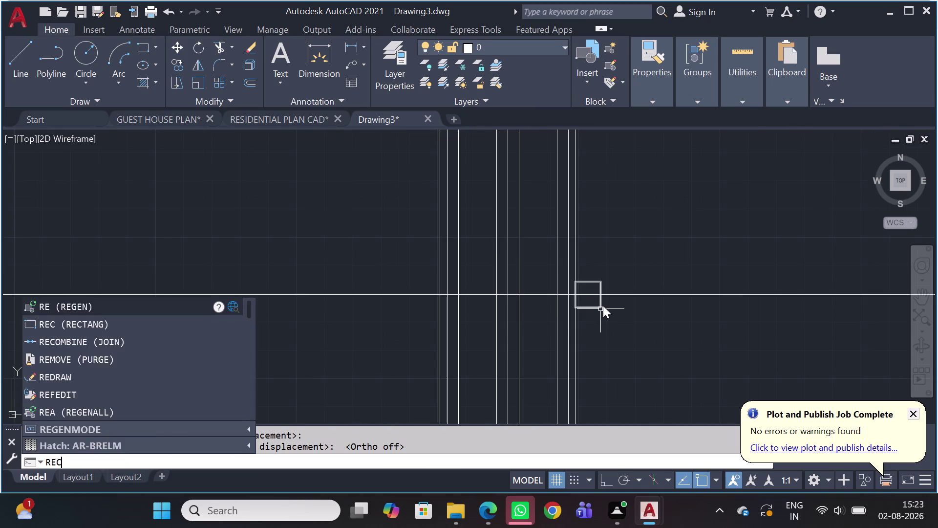
key(space)
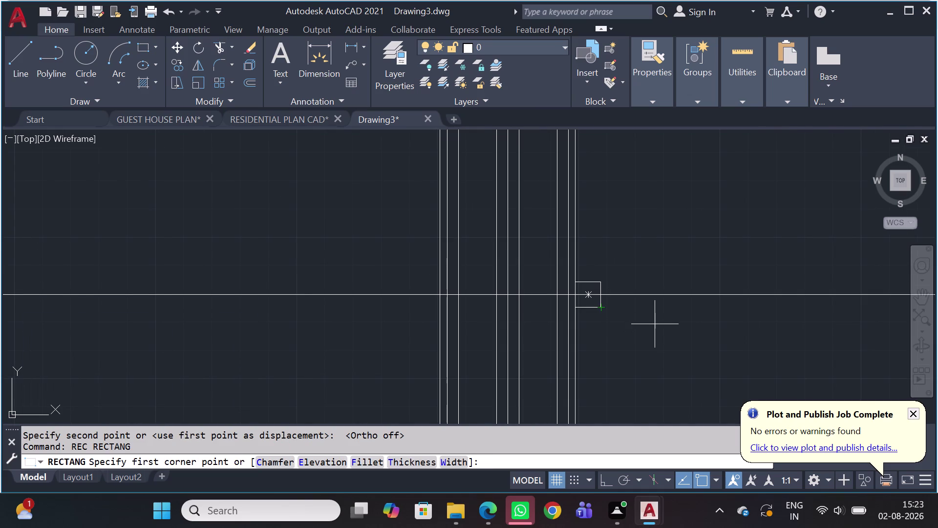
click(655, 324)
key(d)
key(space)
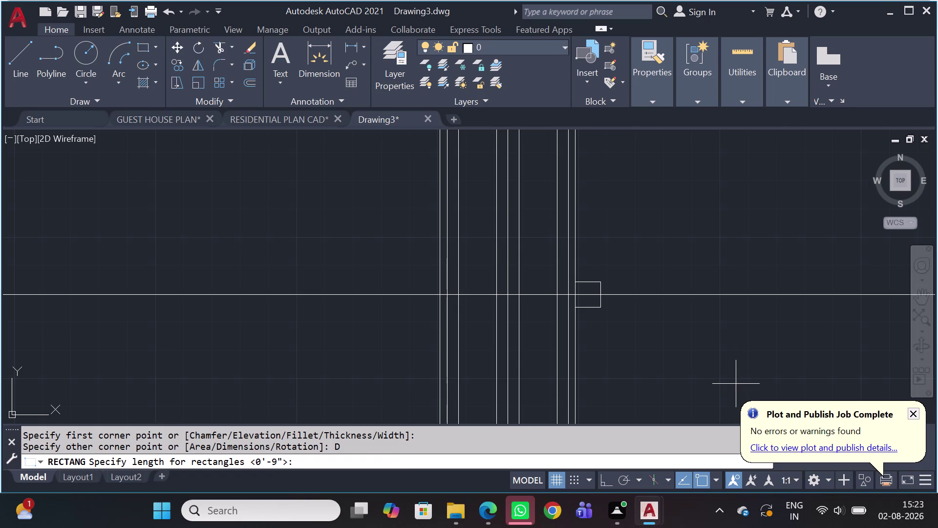
key(Escape)
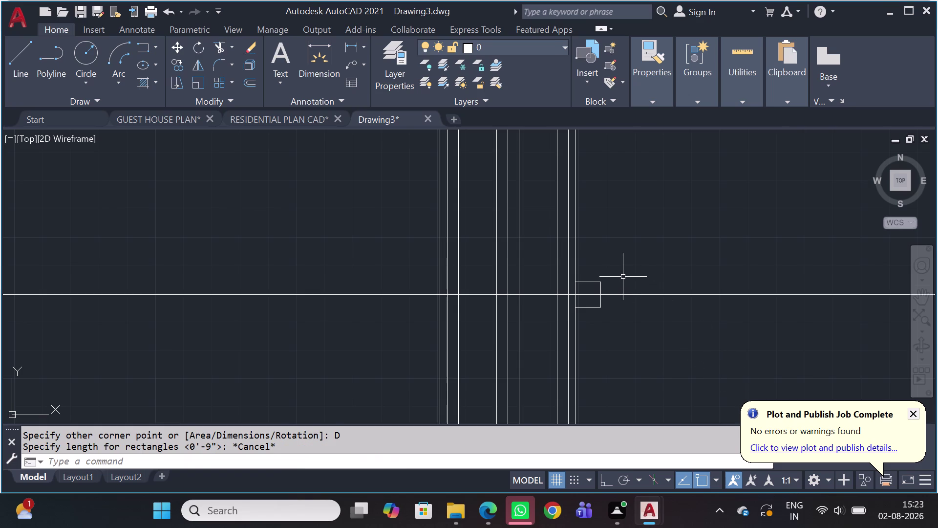
Offset the 9-inch square 1 inch outward.
text(O)
key(space)
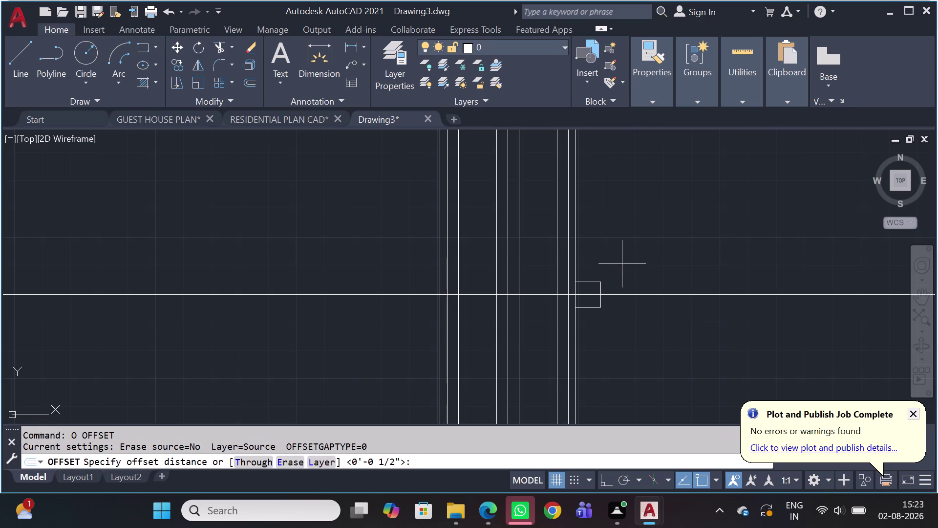
key(1)
key(space)
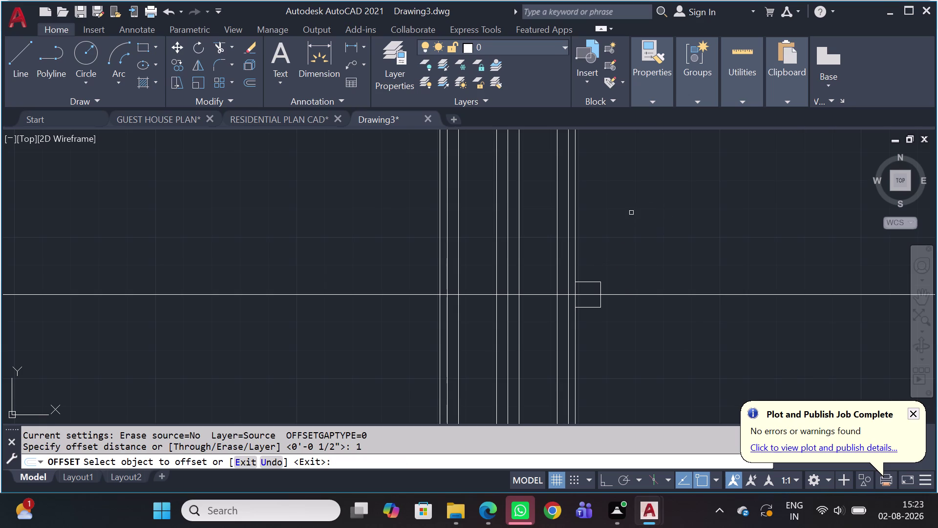
scroll(up, 3)
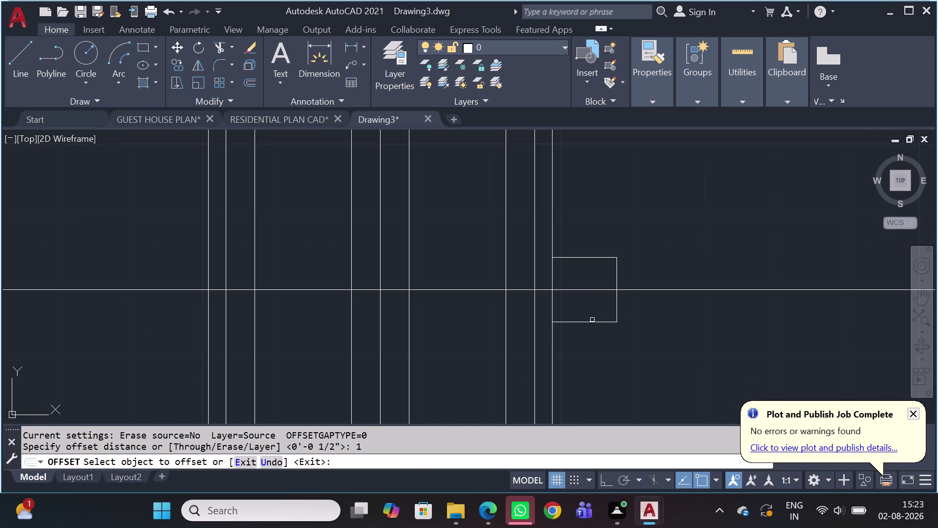
click(603, 323)
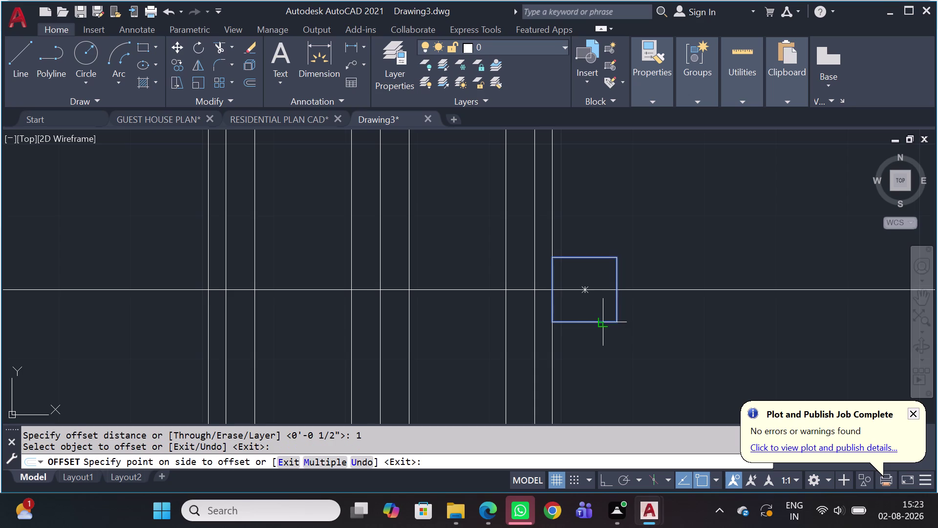
click(603, 336)
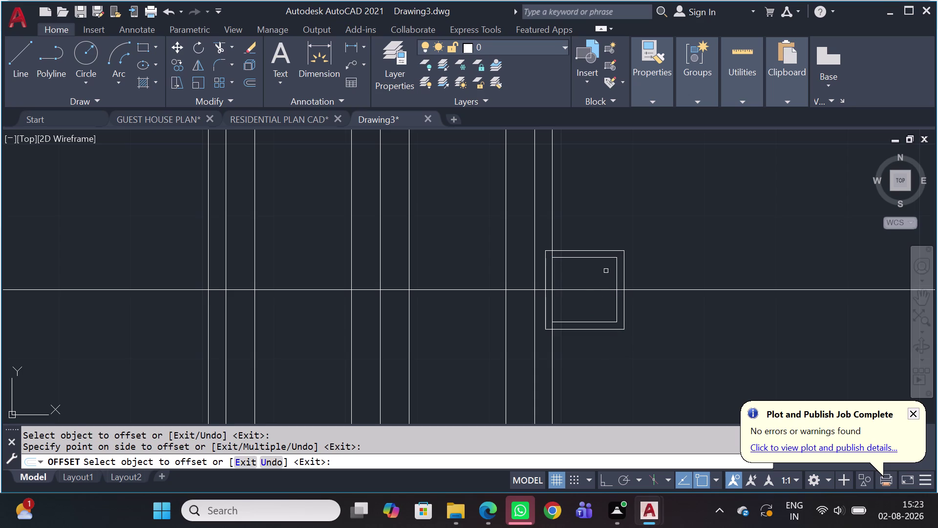
key(Escape)
scroll(up, 3)
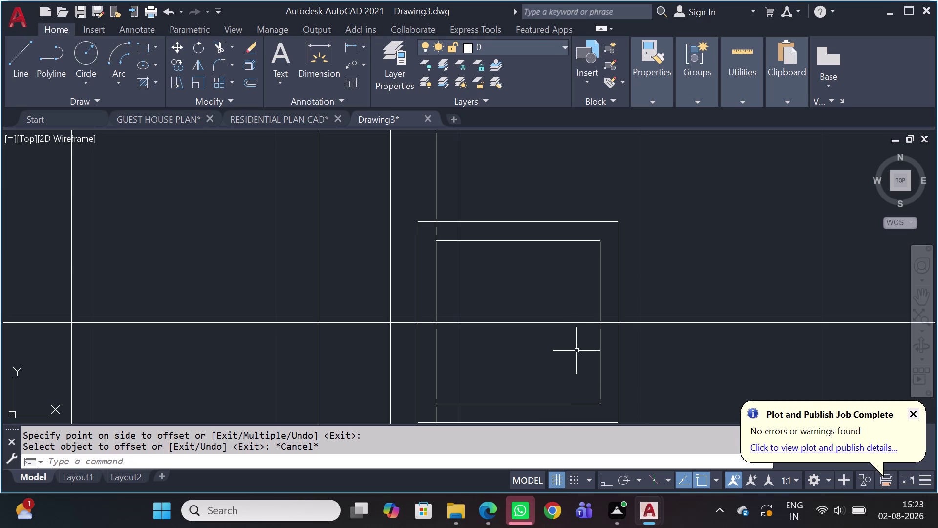
text(BR)
key(e)
key(a)
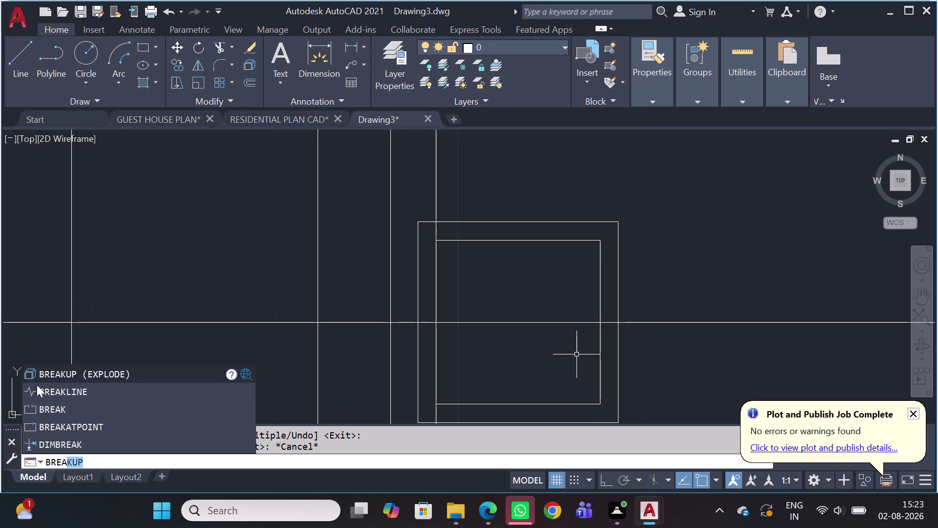
Insert a break-line symbol from the inner square's top-right corner to its bottom, centred at the midpoint.
click(53, 385)
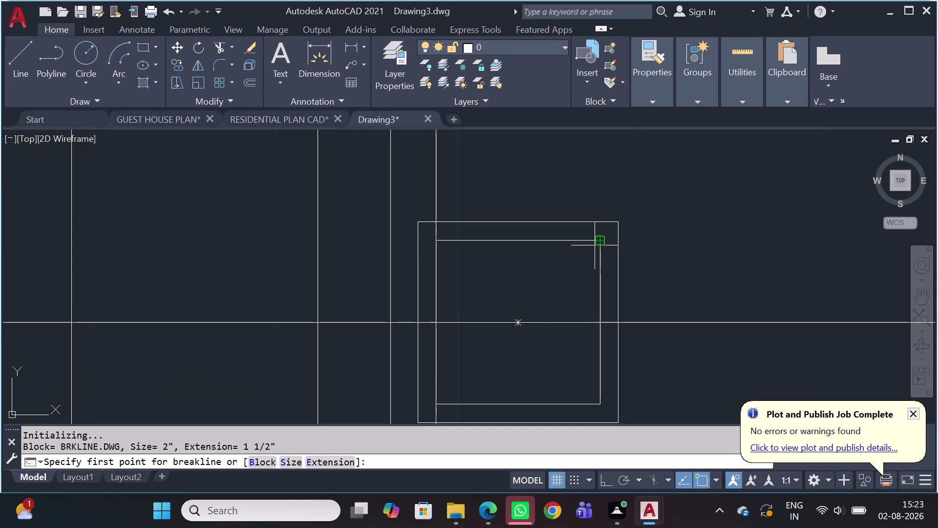
click(601, 221)
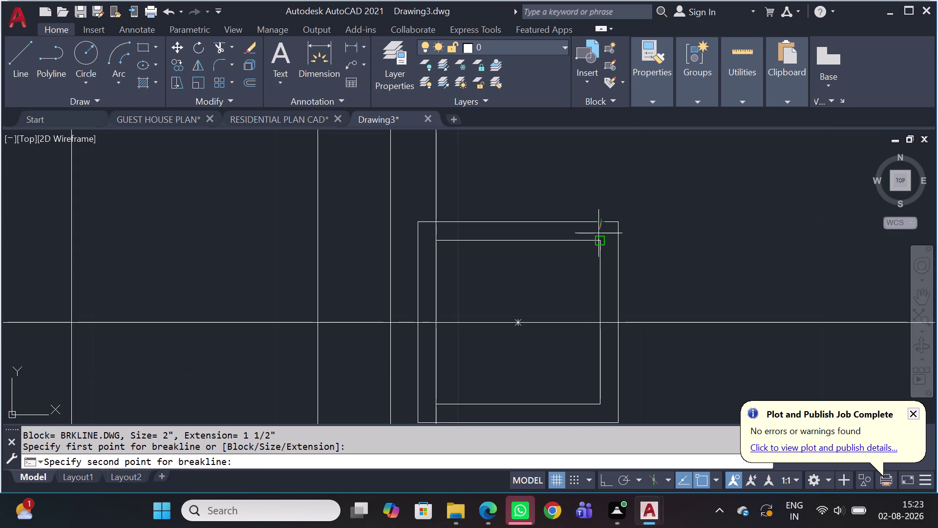
click(601, 421)
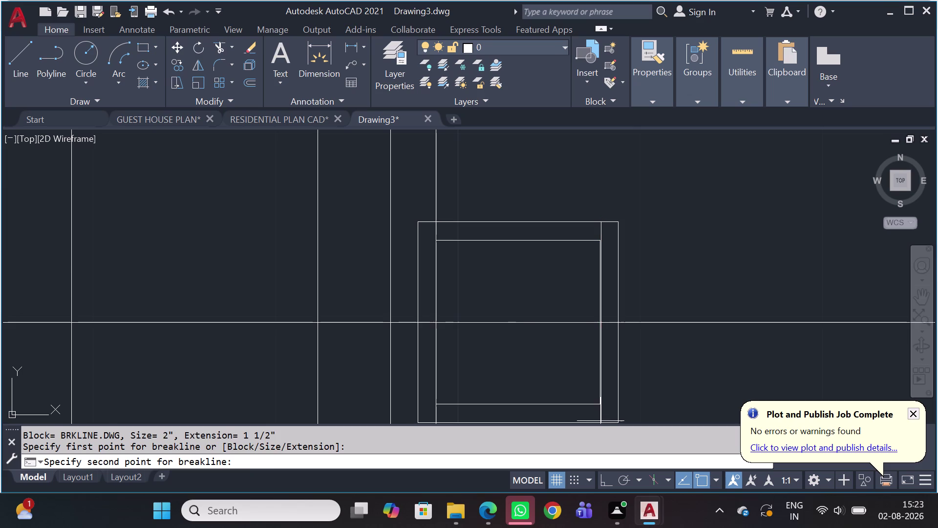
click(600, 318)
scroll(up, 3)
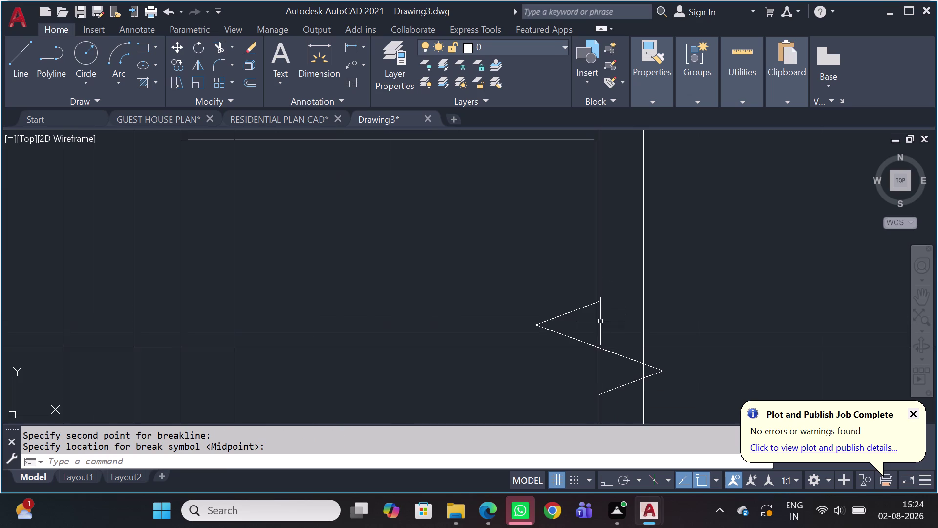
text(TR)
key(space)
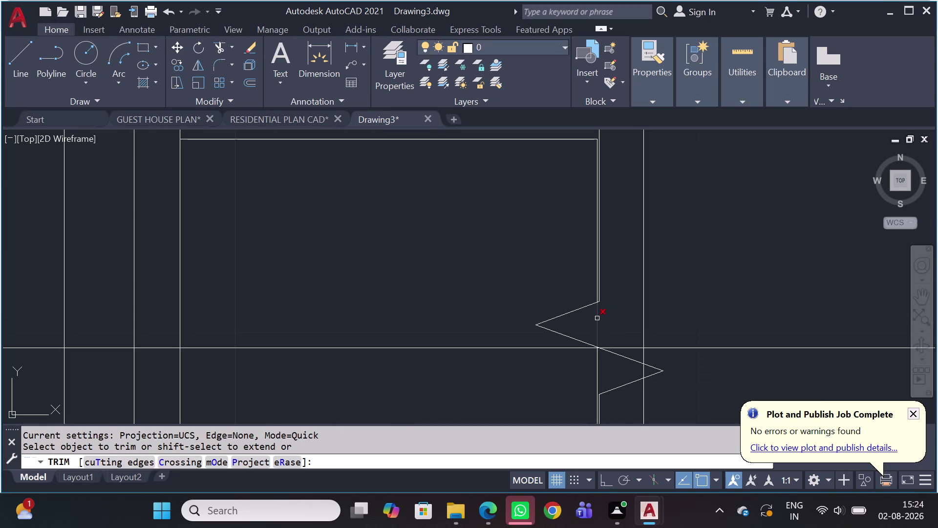
Trim the lines crossing the break symbol and stray segments around the squares.
click(597, 318)
click(668, 294)
click(625, 317)
scroll(down, 3)
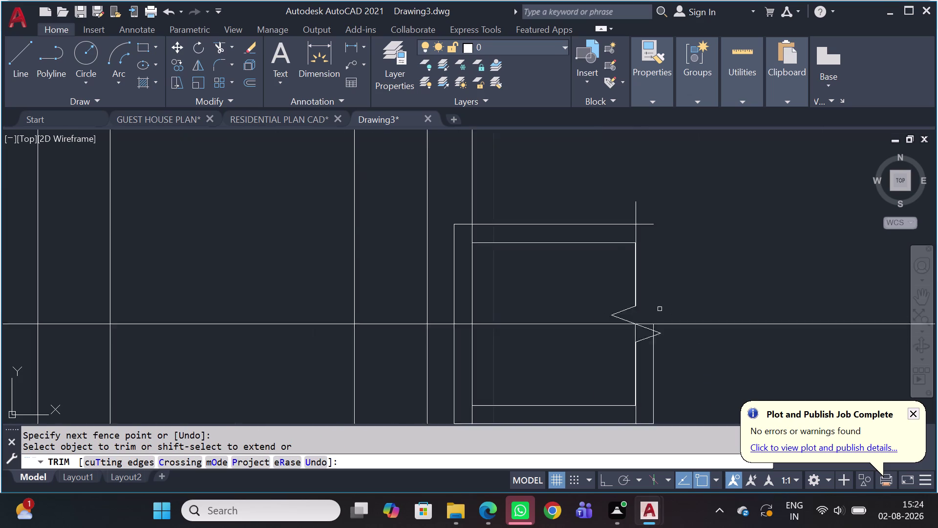
click(667, 373)
click(654, 384)
click(653, 387)
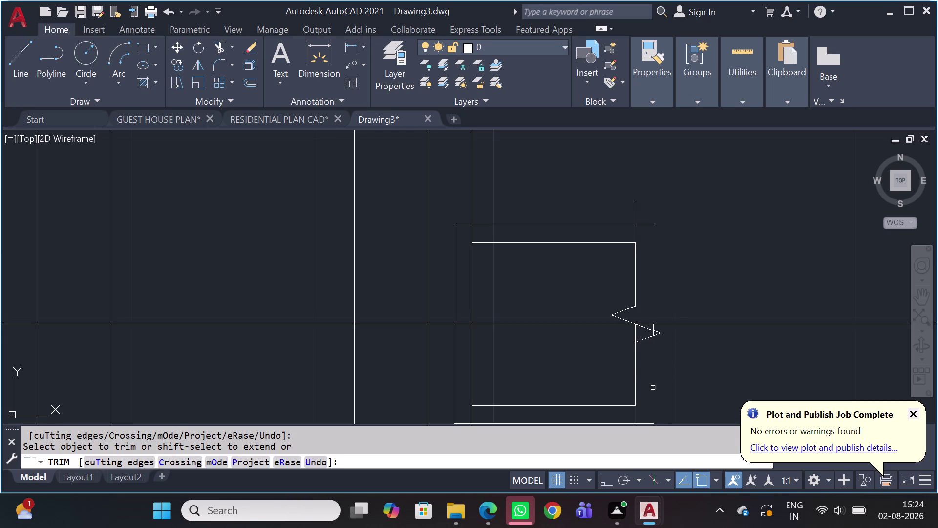
scroll(down, 3)
scroll(up, 3)
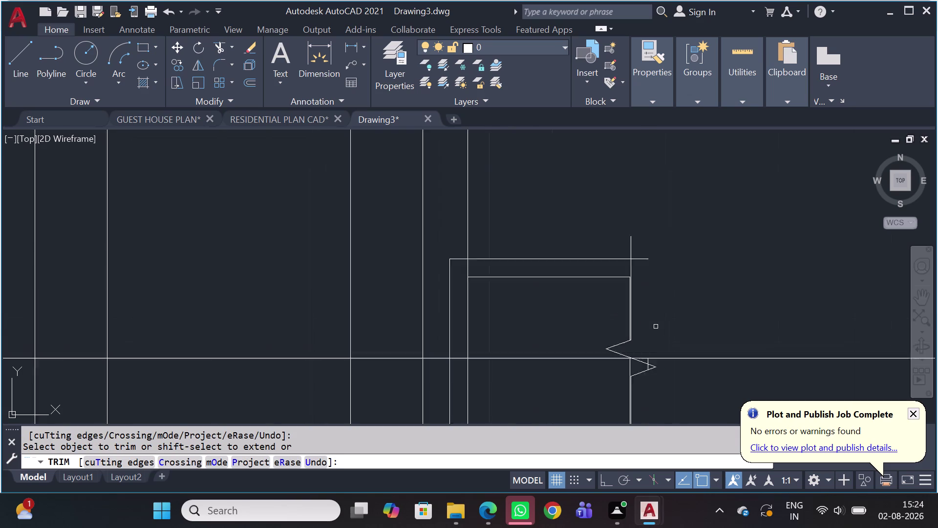
scroll(up, 3)
Fence-trim the overshooting line ends along the frame outline.
middle_drag(647, 352, 631, 156)
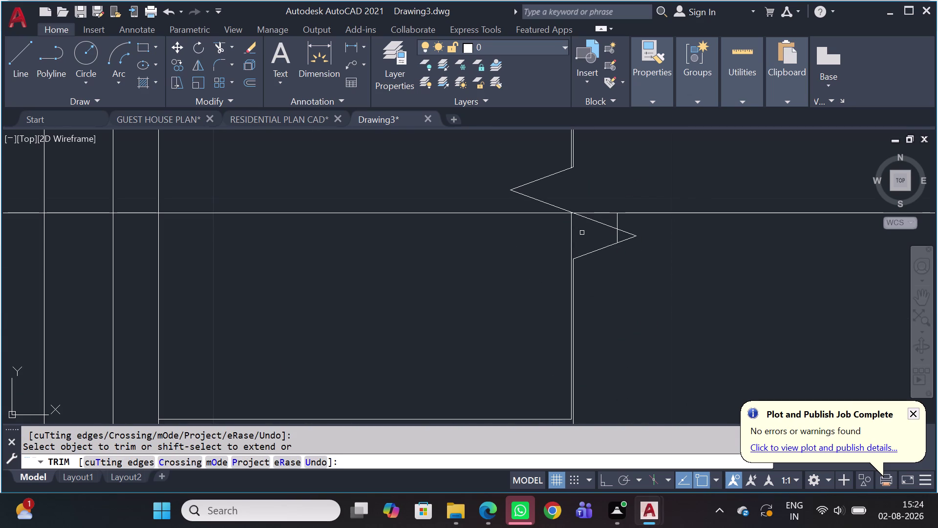
click(587, 230)
click(559, 236)
scroll(up, 3)
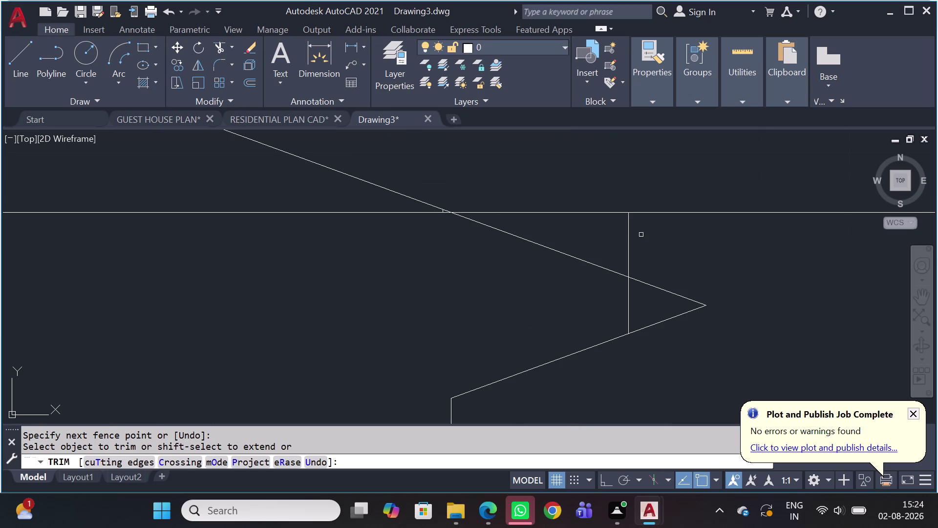
drag(646, 233, 651, 227)
click(603, 229)
drag(659, 316, 650, 308)
click(587, 305)
scroll(down, 3)
middle_drag(591, 195, 596, 343)
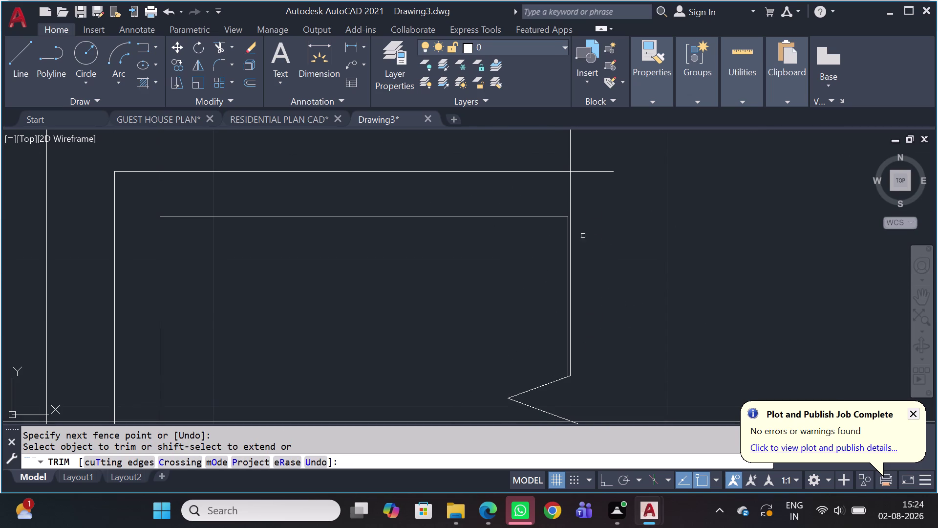
click(565, 238)
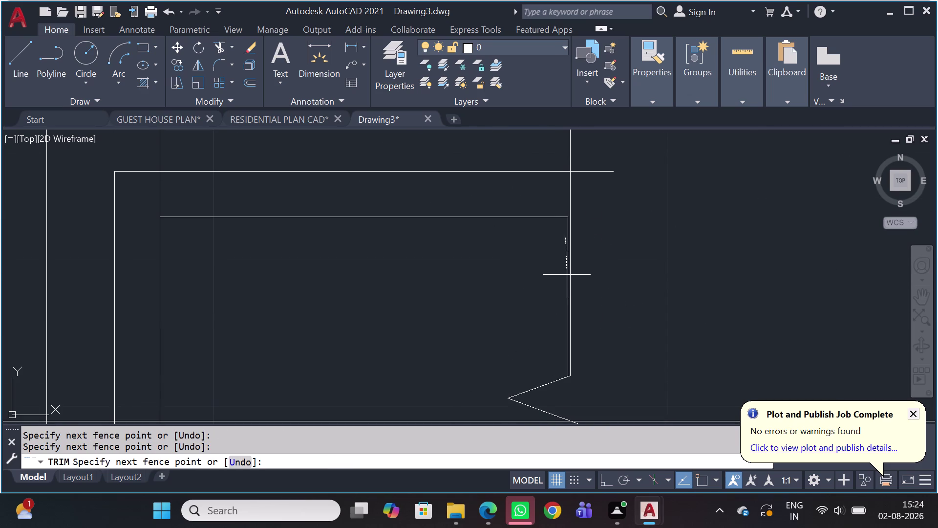
click(566, 275)
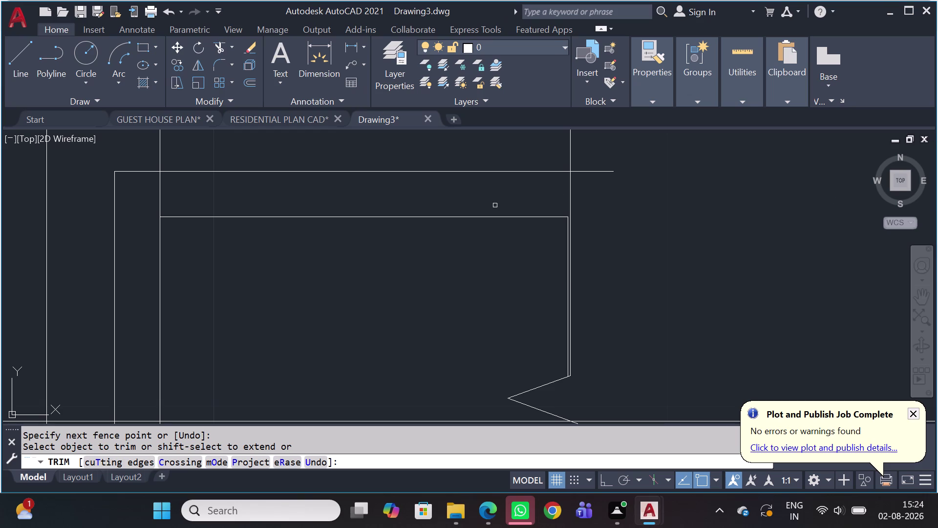
Fence-trim the overhangs and leftover line end at the top frame corner.
click(595, 140)
drag(598, 182, 600, 186)
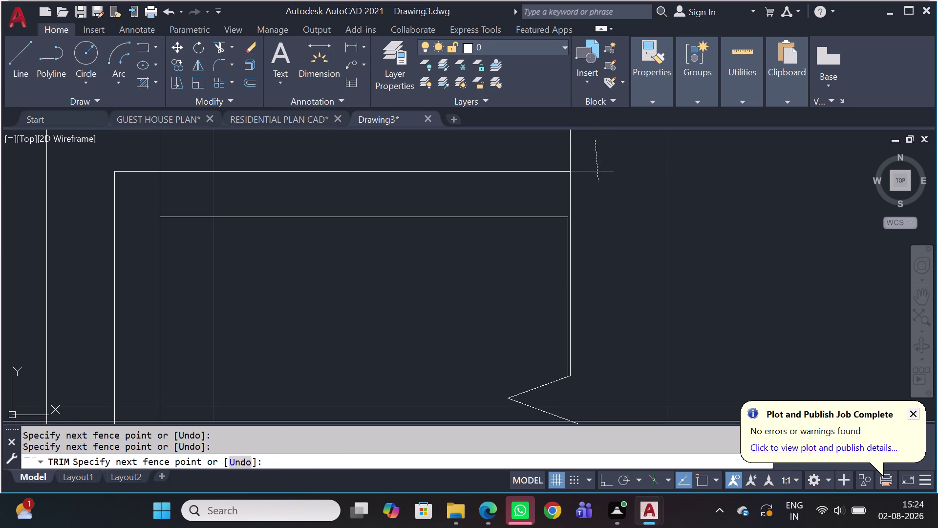
drag(600, 185, 601, 186)
drag(598, 149, 590, 149)
click(498, 141)
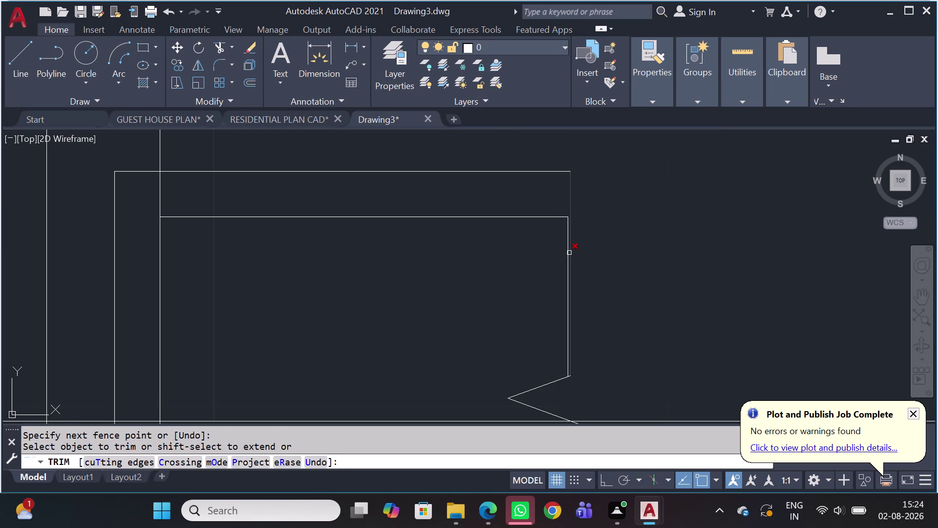
scroll(up, 3)
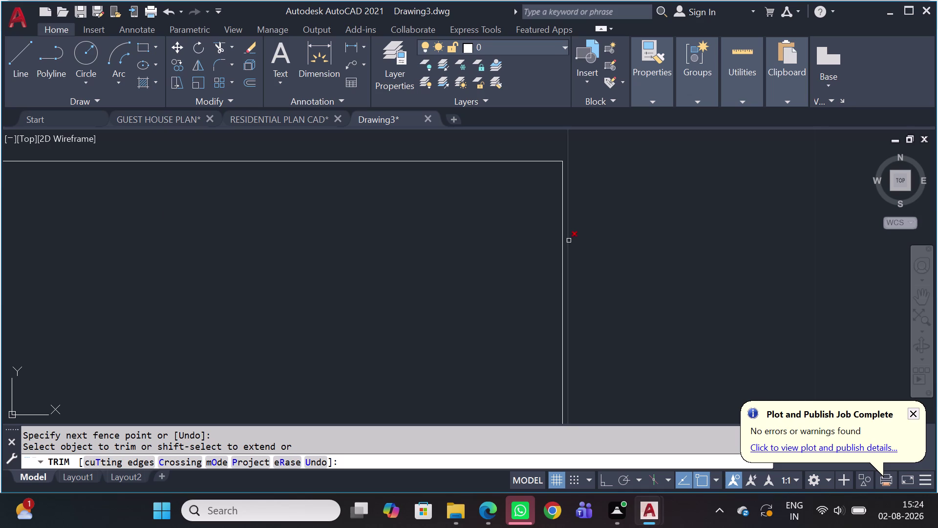
scroll(down, 3)
scroll(down, 3)
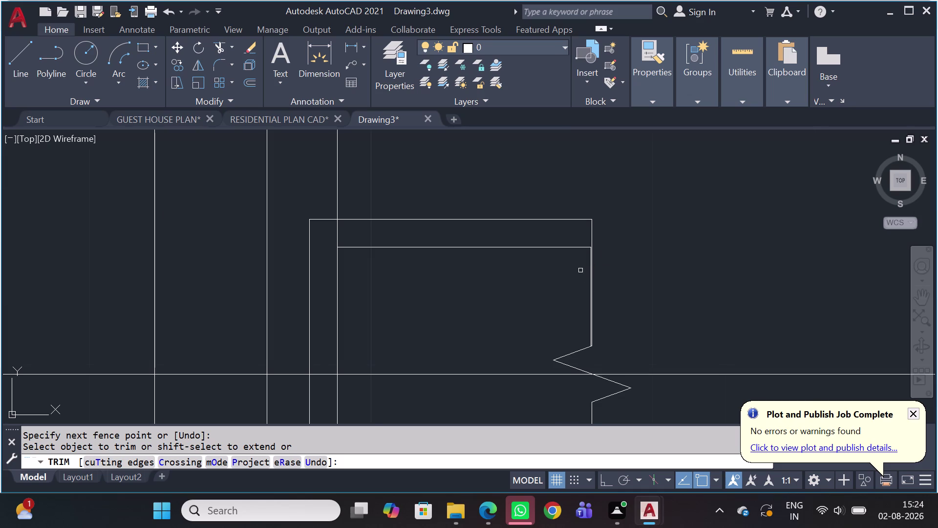
scroll(up, 3)
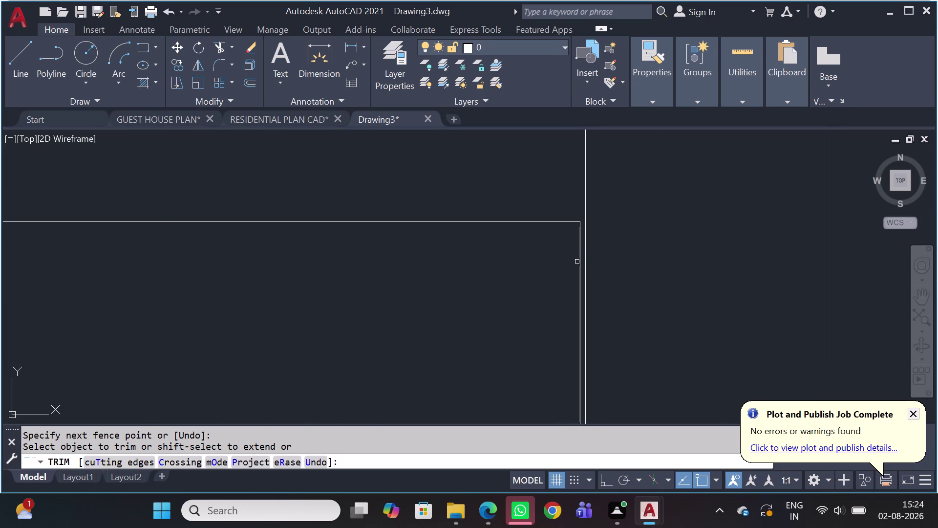
click(578, 268)
scroll(down, 3)
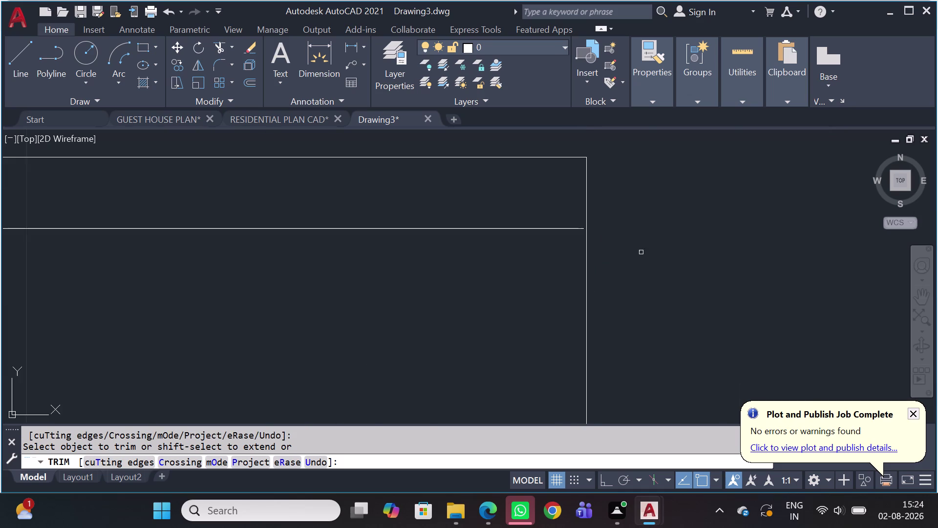
scroll(down, 3)
Trim the line ends past the bottom frame corner and end Trim.
middle_drag(684, 346, 625, 282)
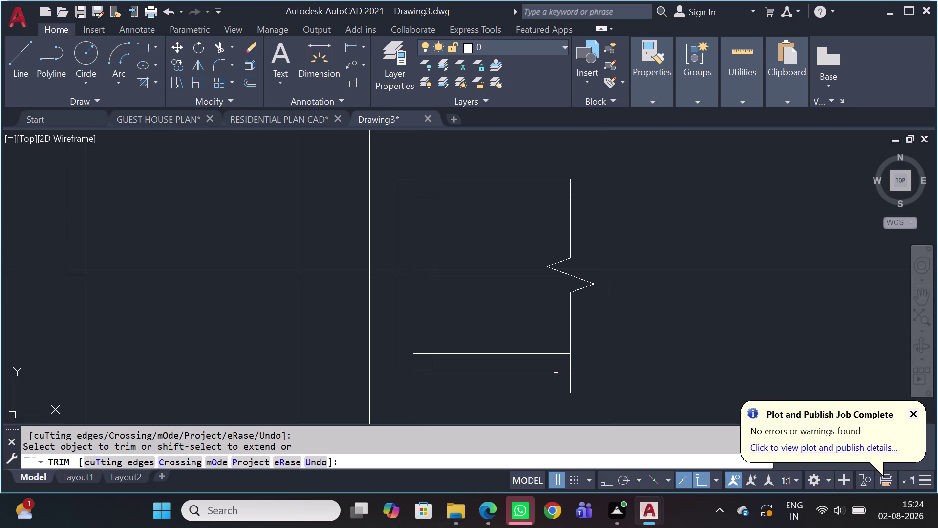
click(580, 370)
click(572, 379)
key(Escape)
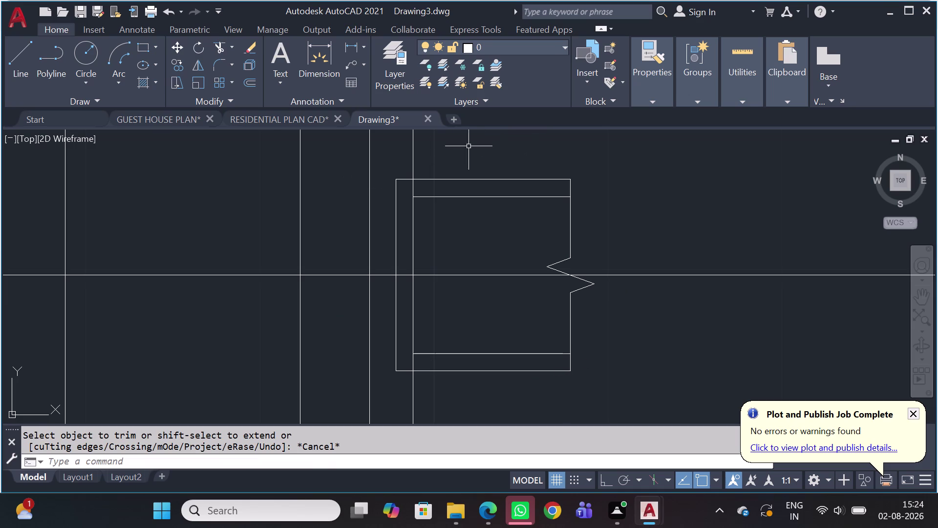
scroll(down, 3)
middle_drag(602, 320, 382, 271)
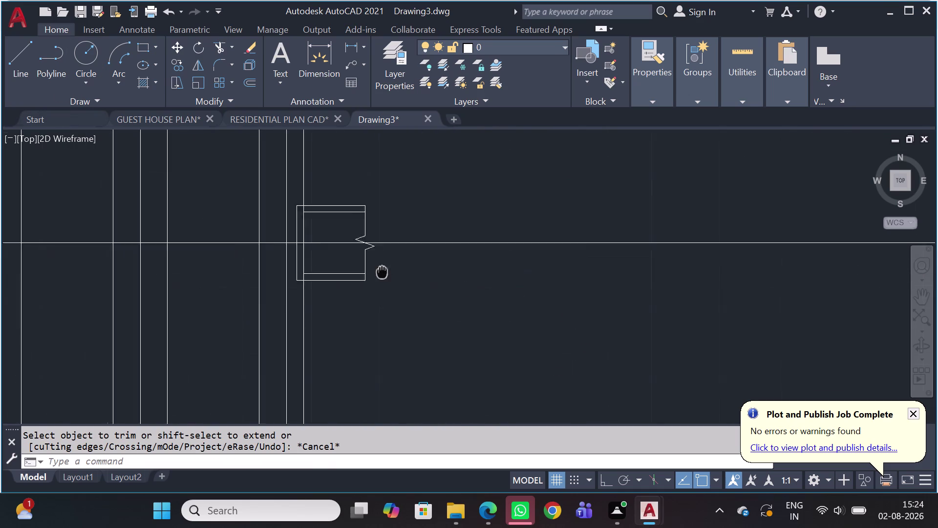
middle_drag(382, 272, 263, 253)
key(r)
key(e)
key(c)
key(space)
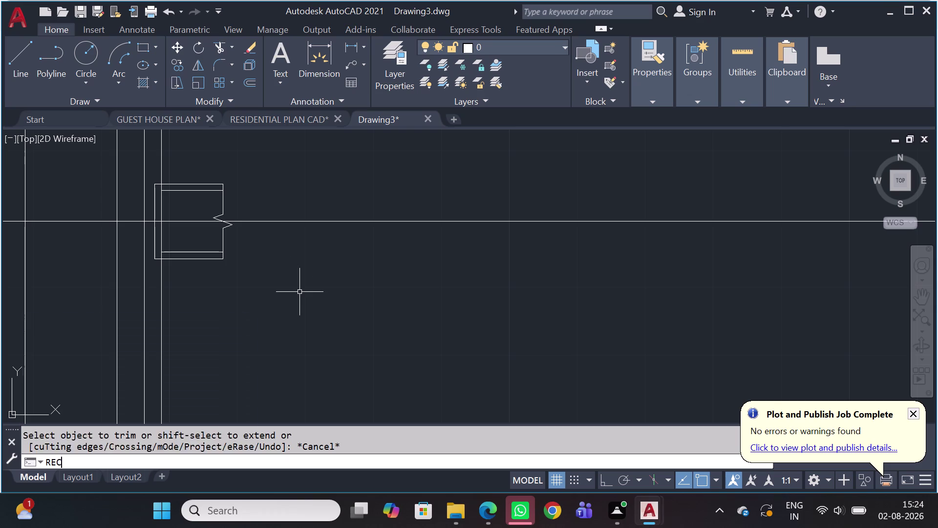
Draw a 5 by 2.5 rectangle in empty space beside the frame.
click(345, 289)
text(D)
key(space)
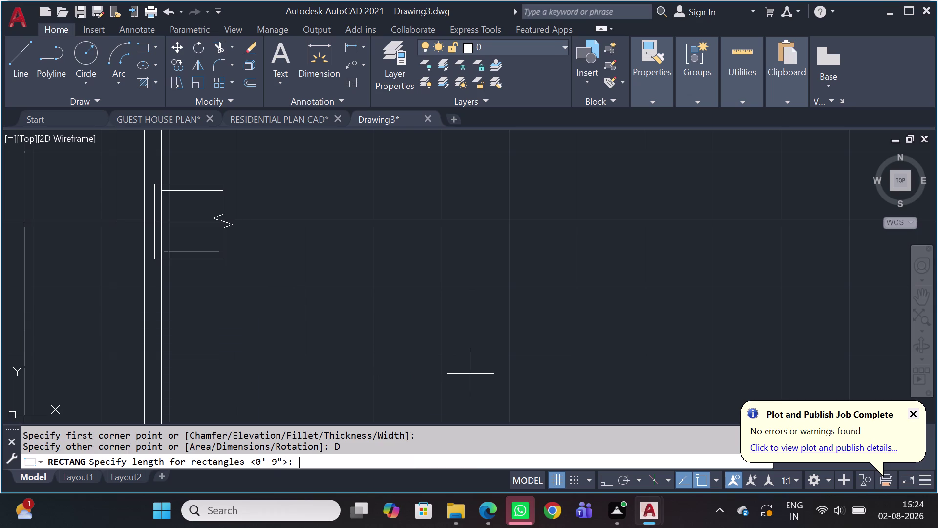
key(5)
key(space)
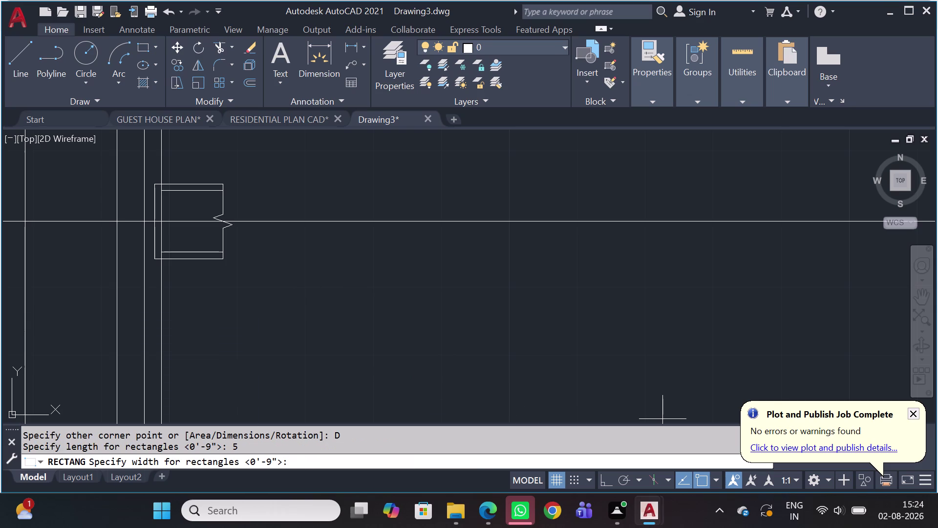
key(2)
key(period)
key(5)
key(space)
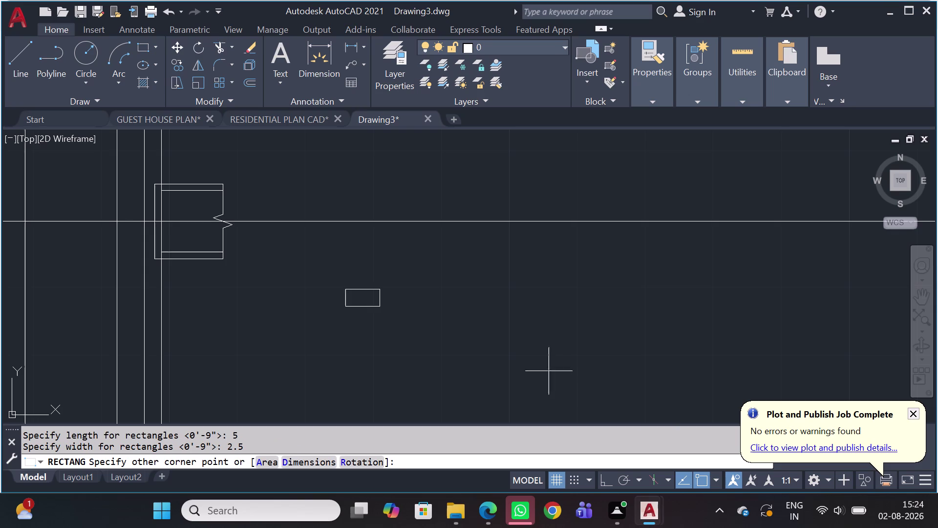
click(533, 357)
Rotate the 5 by 2.5 rectangle 90° so it stands upright.
click(383, 264)
click(348, 324)
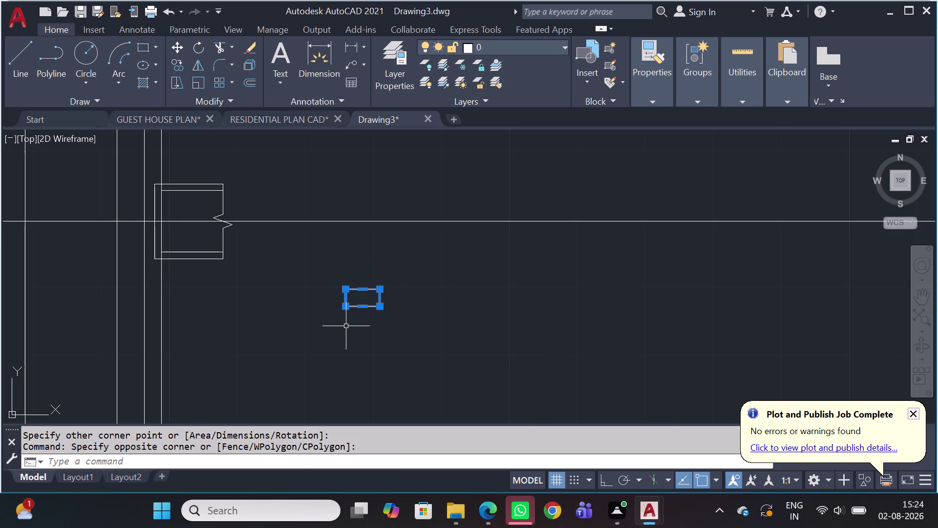
key(r)
text(O)
key(space)
drag(366, 309, 360, 318)
click(369, 353)
drag(421, 236, 395, 266)
drag(332, 359, 332, 360)
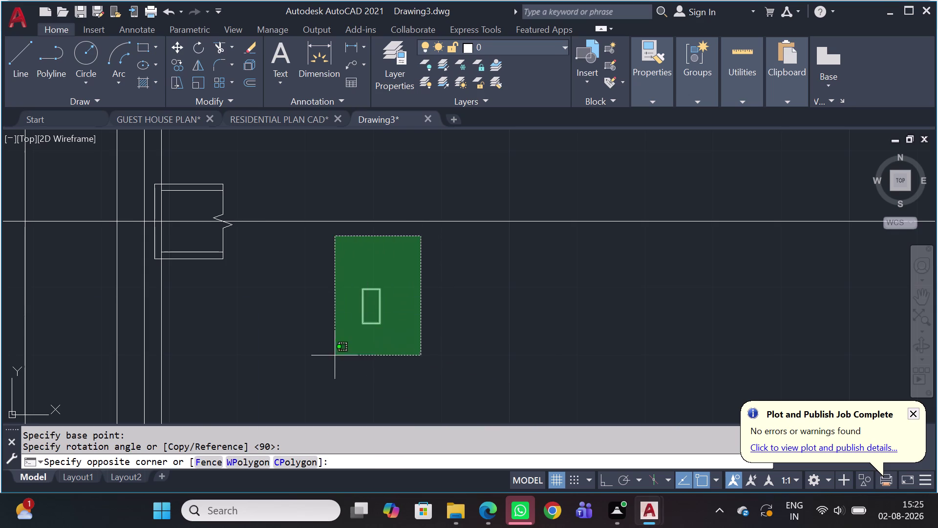
Move the upright rectangle against the middle of the frame's left edge.
drag(331, 360, 328, 366)
key(m)
key(space)
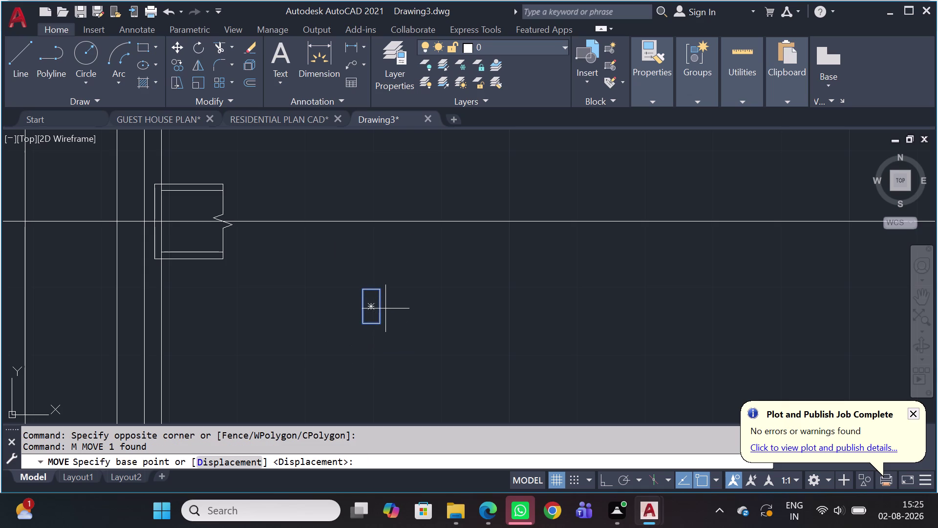
click(380, 308)
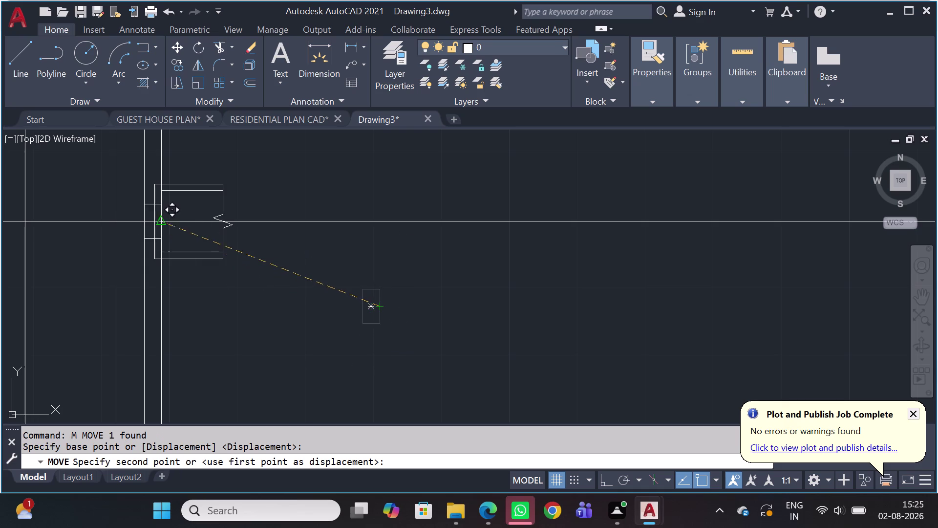
scroll(up, 3)
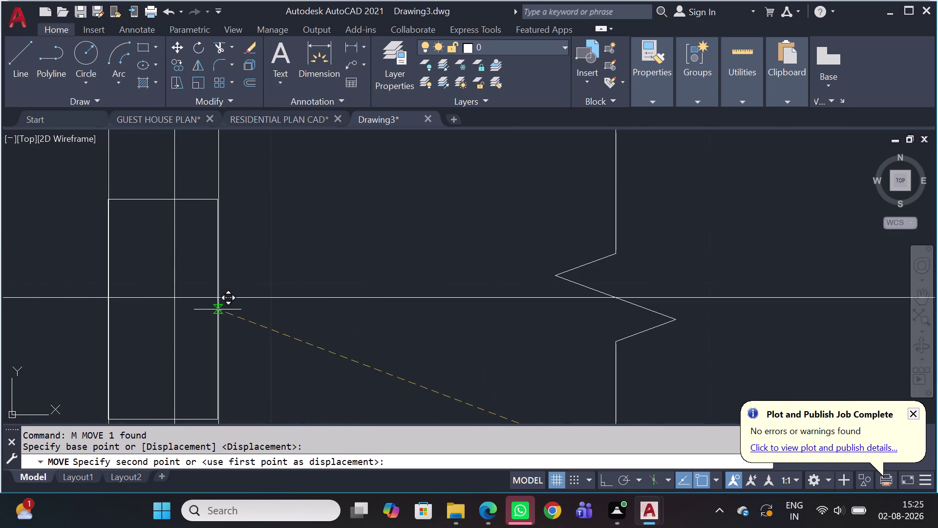
click(216, 299)
Draw a 1.5 by 4 hardware rectangle right of the frame.
scroll(down, 3)
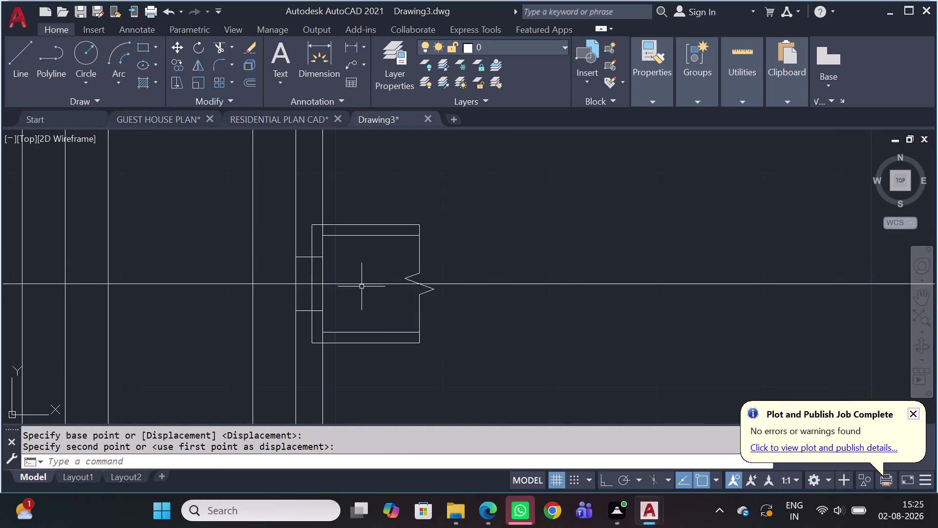
scroll(down, 3)
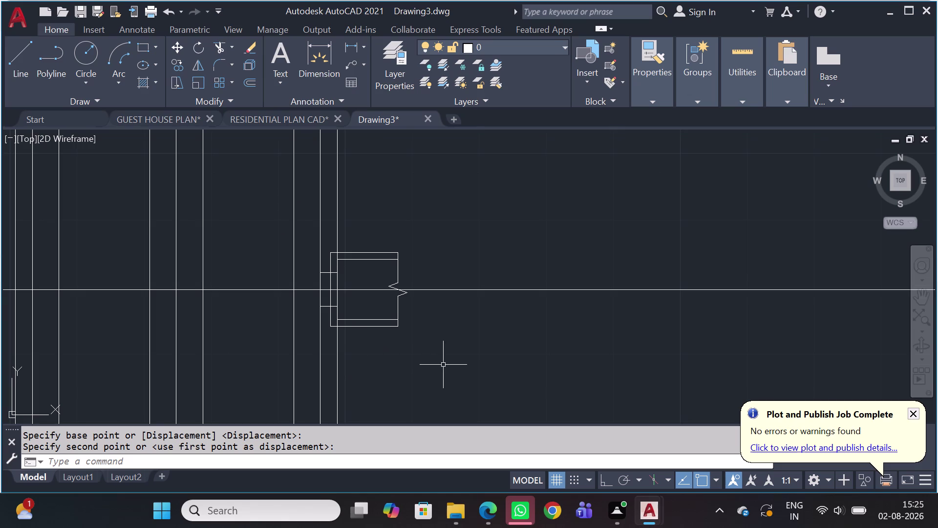
text(RE)
key(c)
key(space)
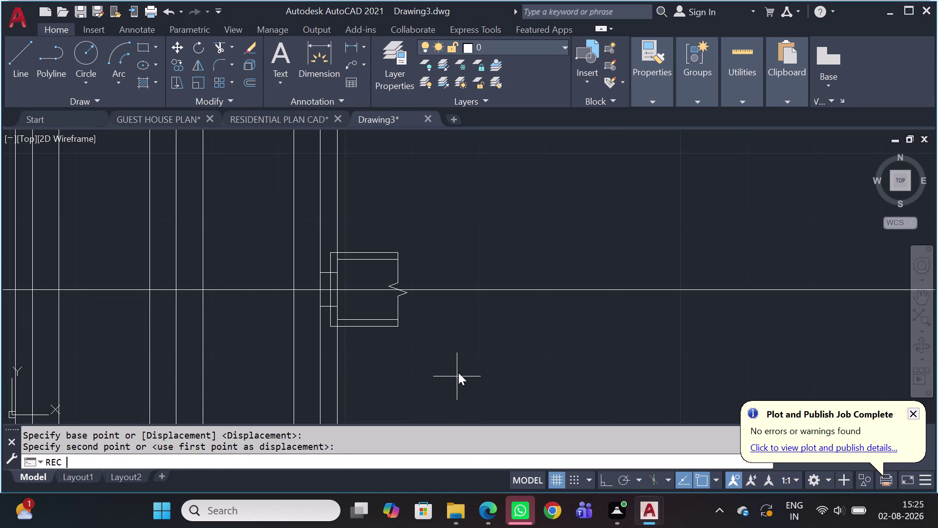
click(458, 333)
text(D)
key(space)
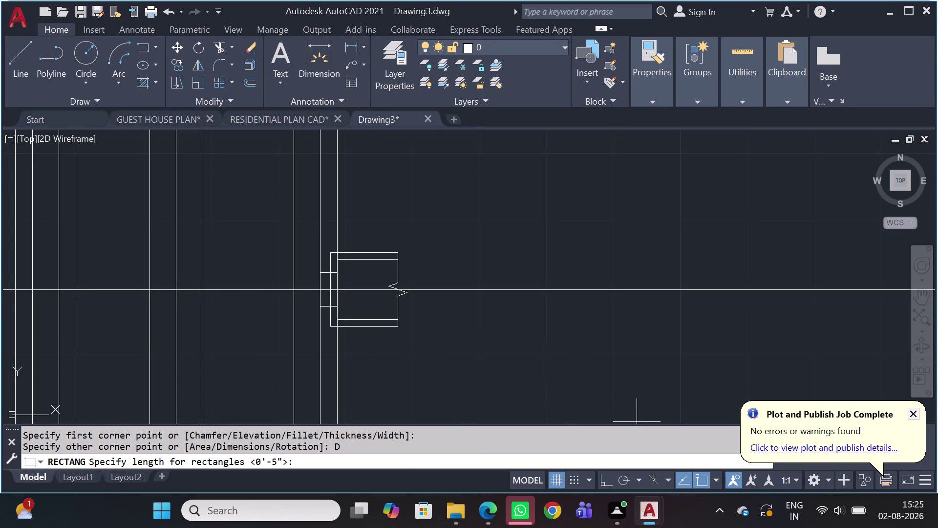
key(1)
text(.5)
key(space)
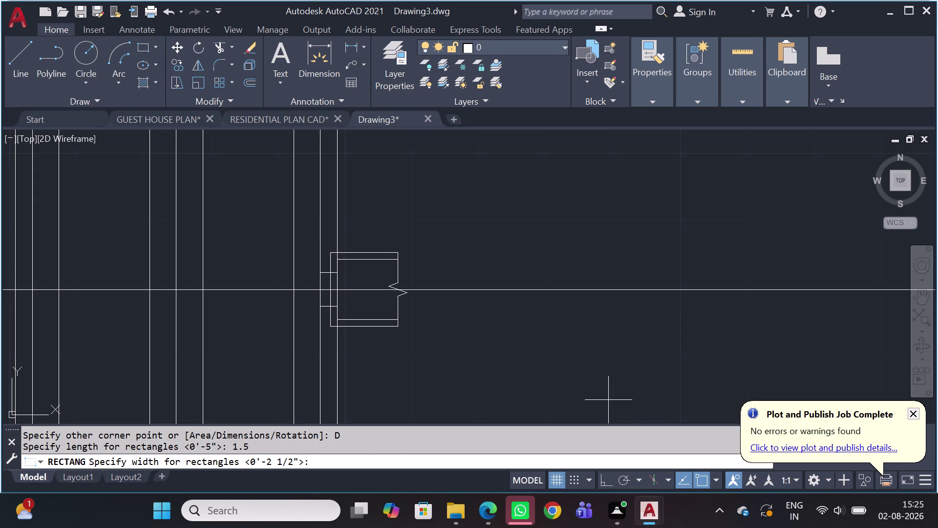
text(4)
key(space)
click(535, 368)
Rotate the 1.5 by 4 rectangle 90° with Ortho on.
click(488, 328)
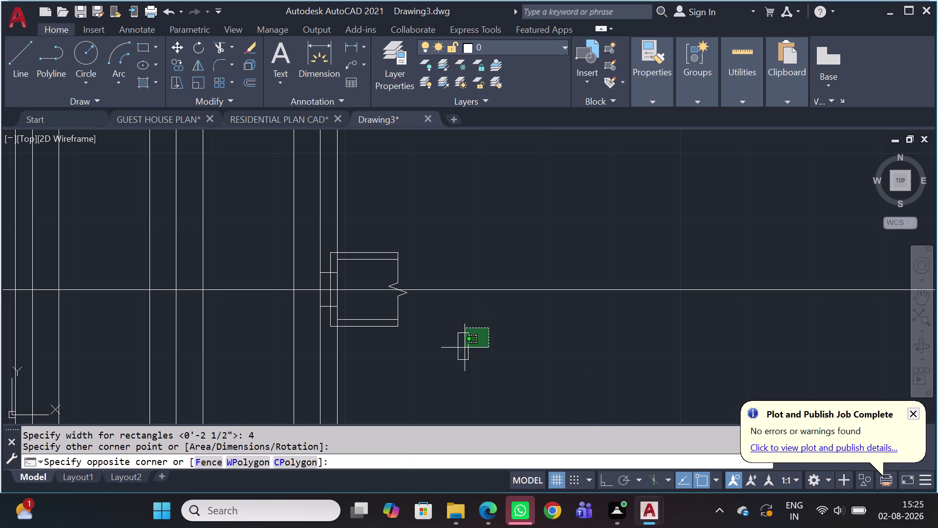
click(436, 372)
key(r)
text(O)
key(space)
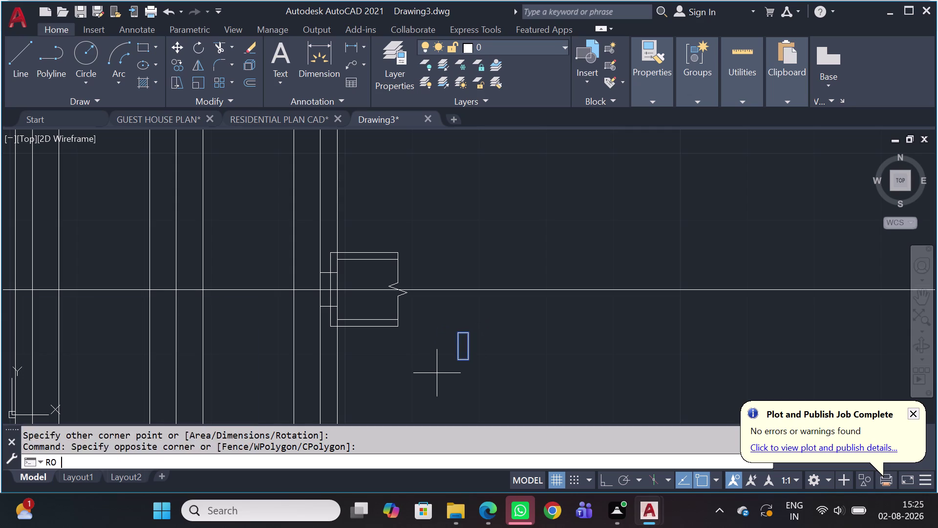
click(473, 360)
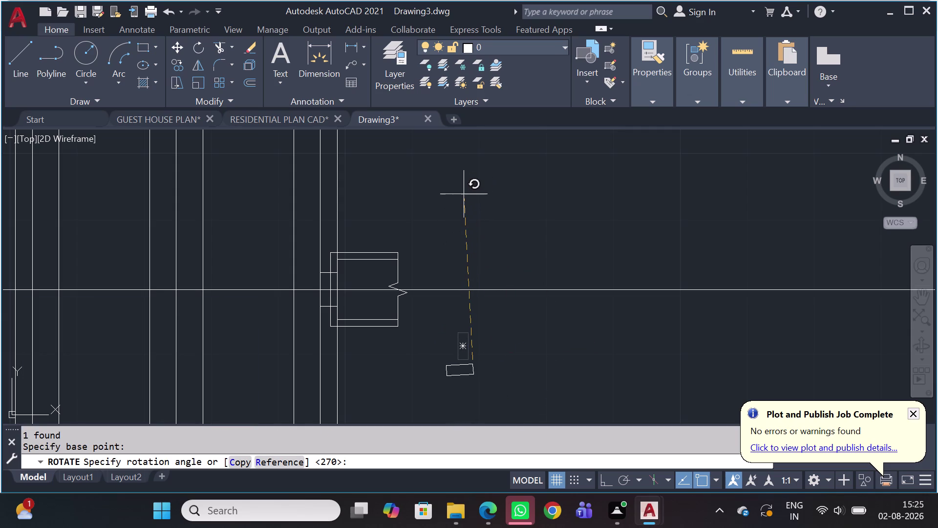
key(shift+F8)
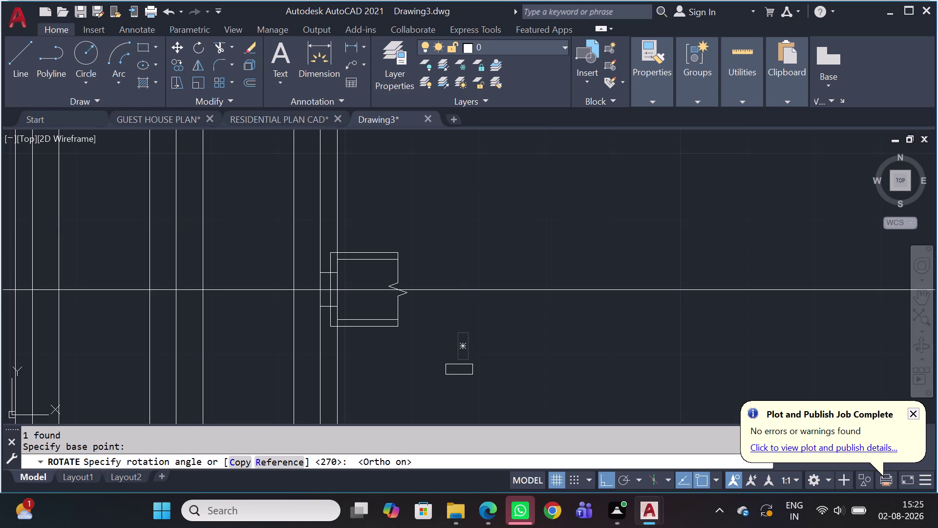
click(463, 196)
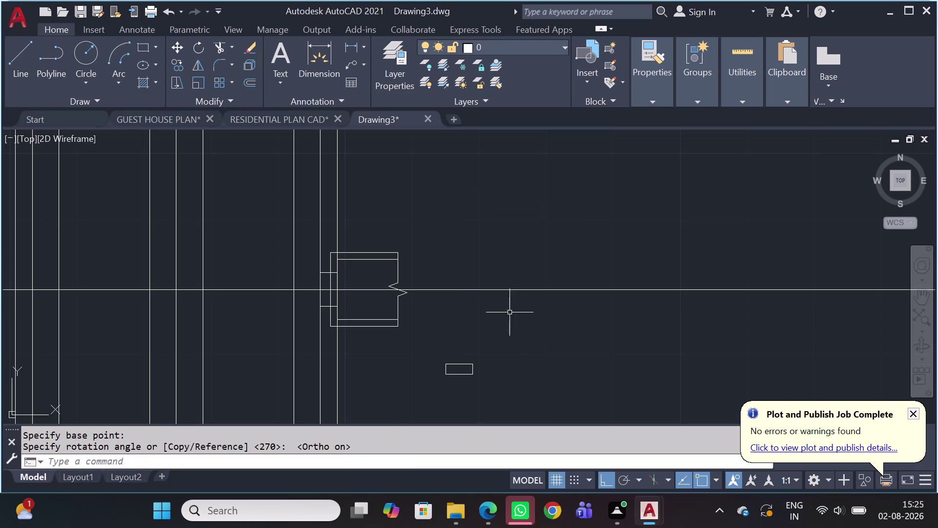
Move the small rectangle, with Ortho off, onto the frame outline's top corner.
click(465, 366)
key(m)
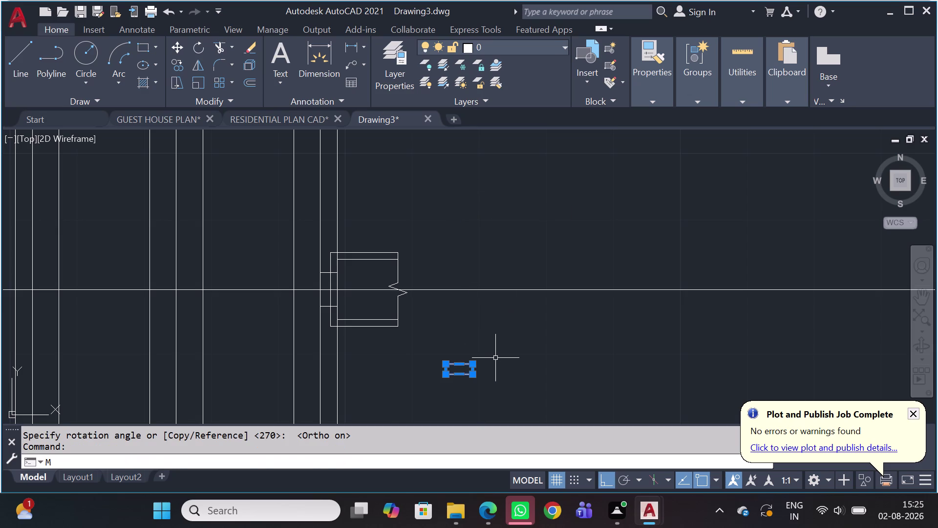
key(space)
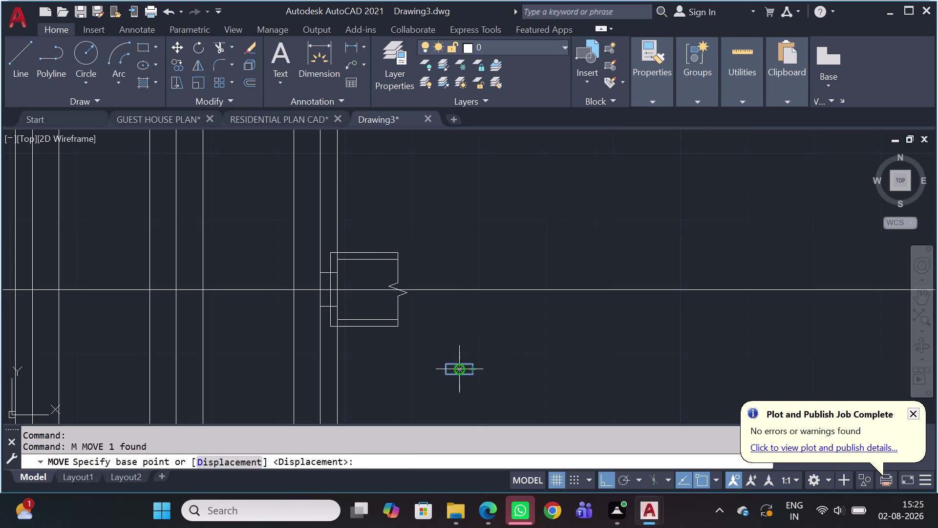
scroll(up, 3)
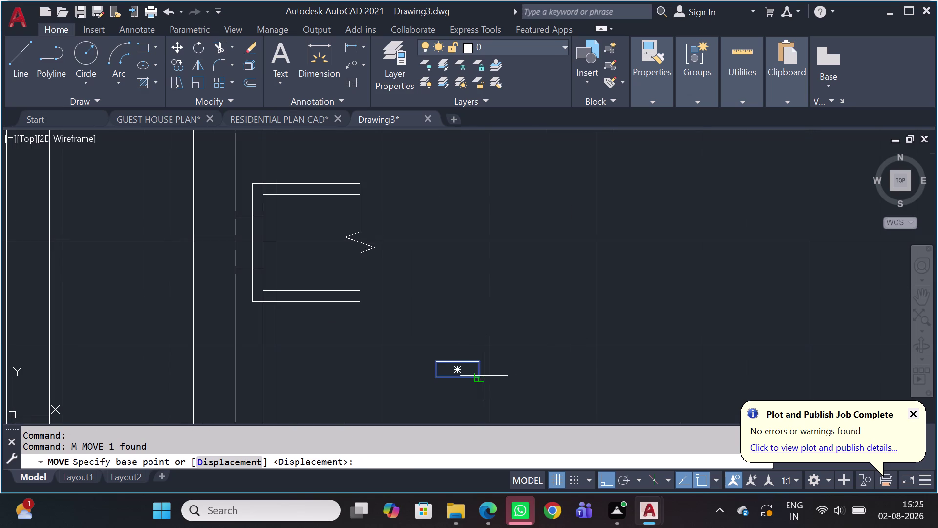
drag(482, 362, 474, 349)
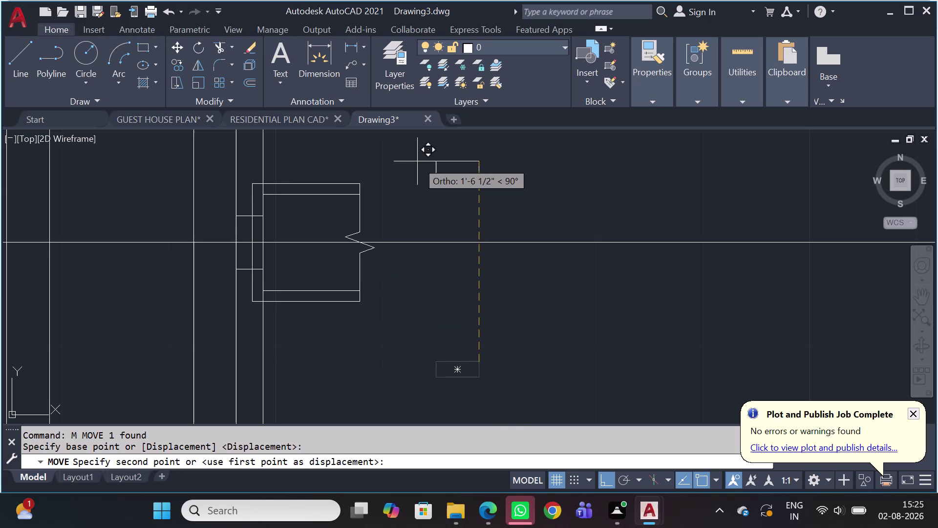
key(shift+F8)
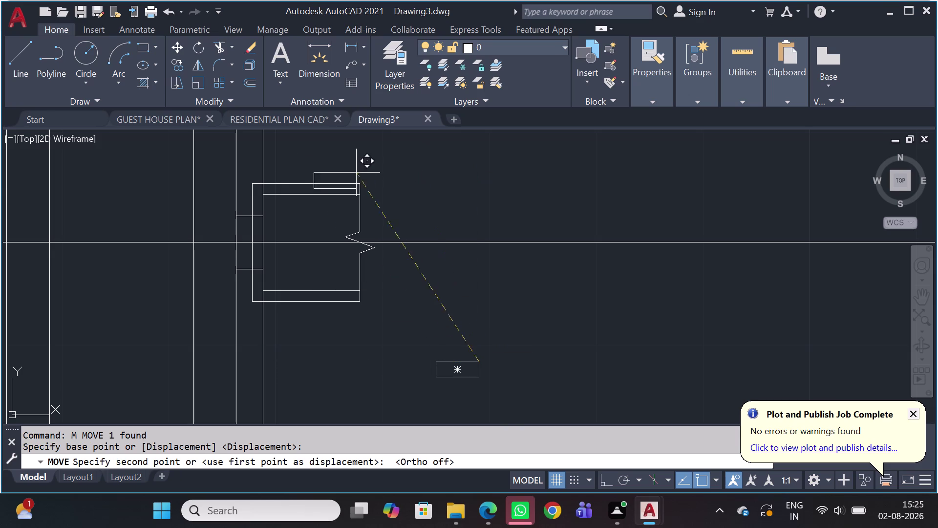
scroll(up, 3)
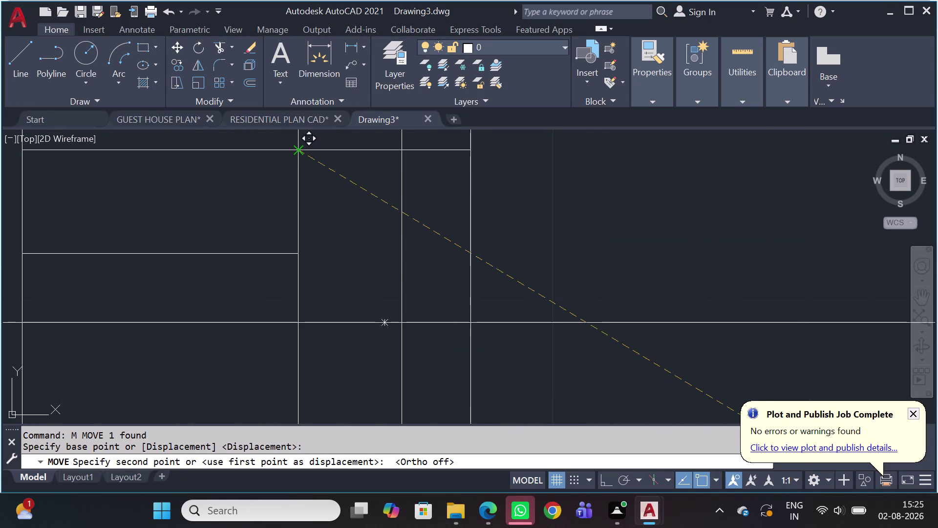
click(300, 153)
Pan around and back to the frame detail.
scroll(down, 3)
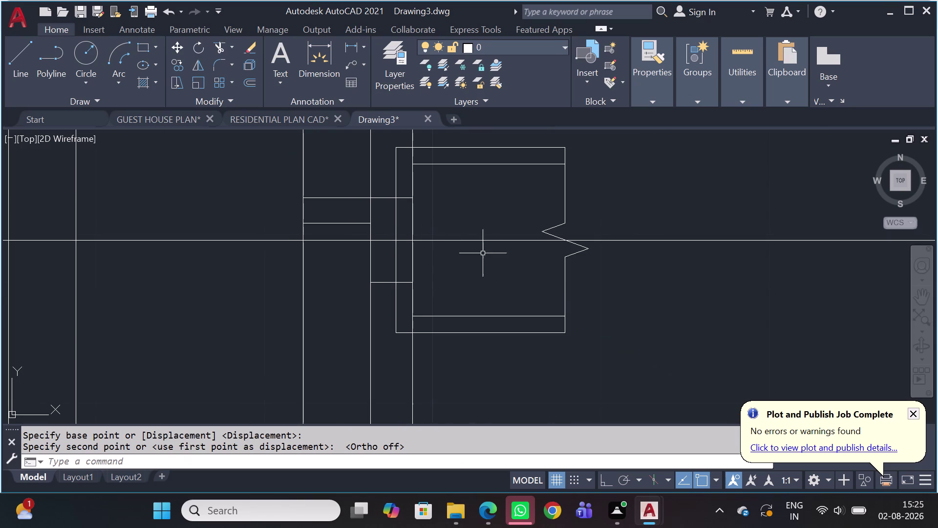
middle_drag(428, 233, 828, 402)
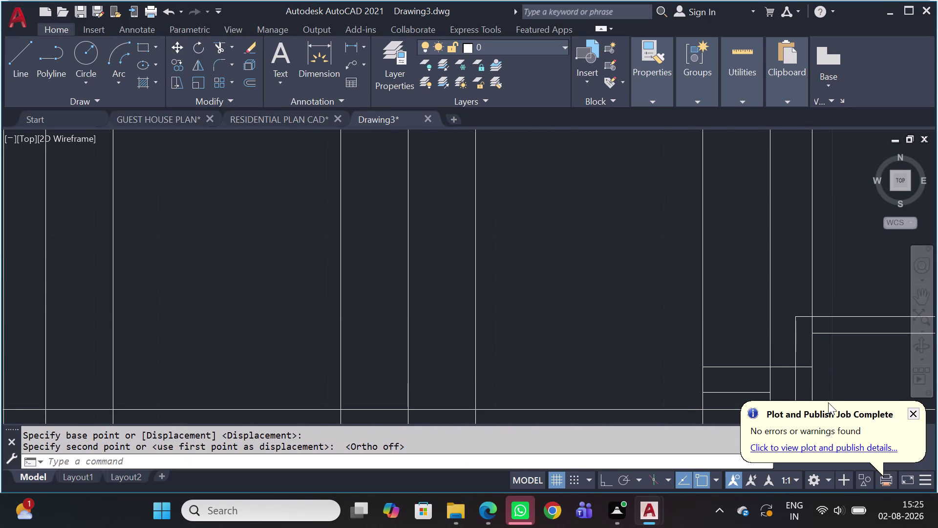
scroll(down, 3)
scroll(down, 3)
middle_drag(747, 339, 510, 317)
key(r)
key(e)
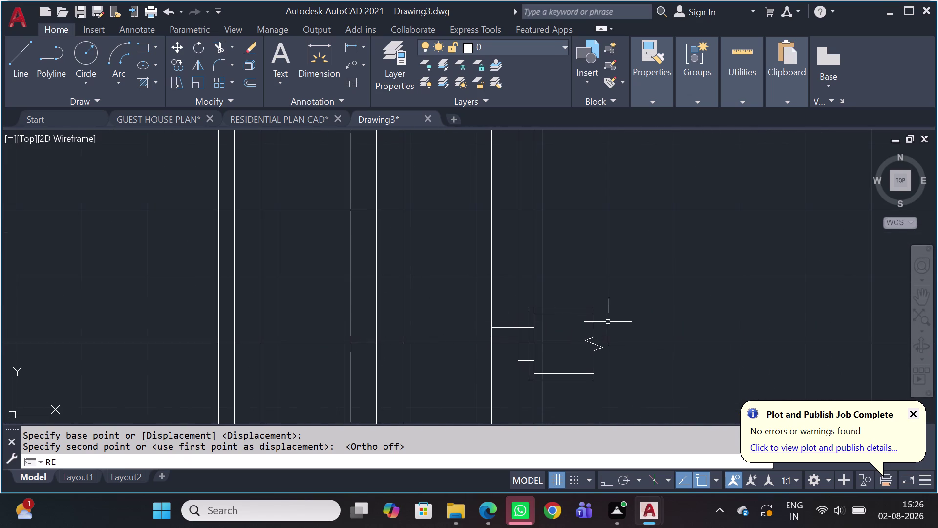
Draw a 0.5 by 2'7 door-leaf rectangle right of the frame.
key(c)
key(space)
click(621, 202)
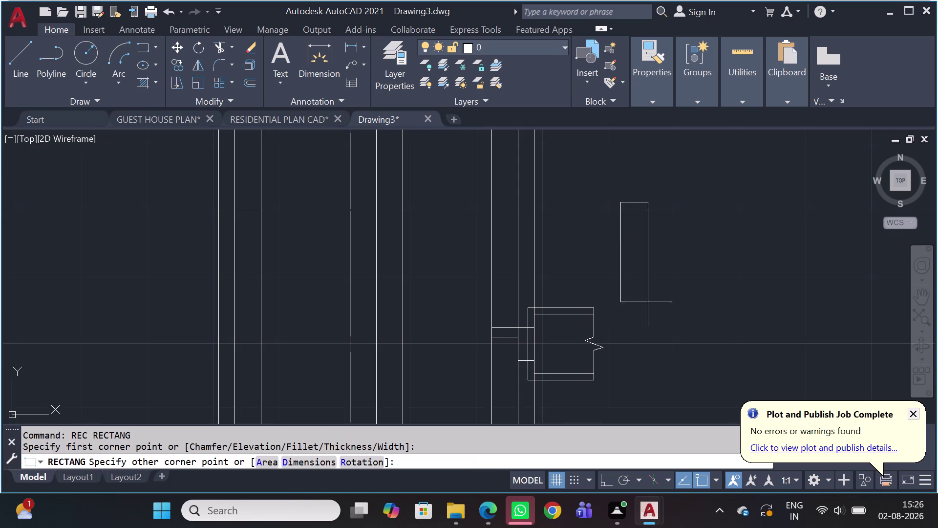
text(D)
key(space)
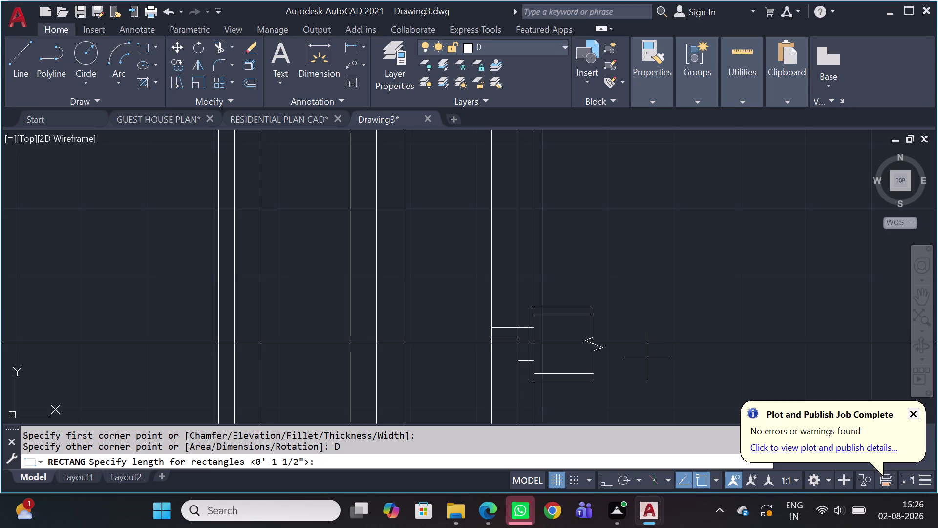
text(0)
text(.)
text(5)
key(space)
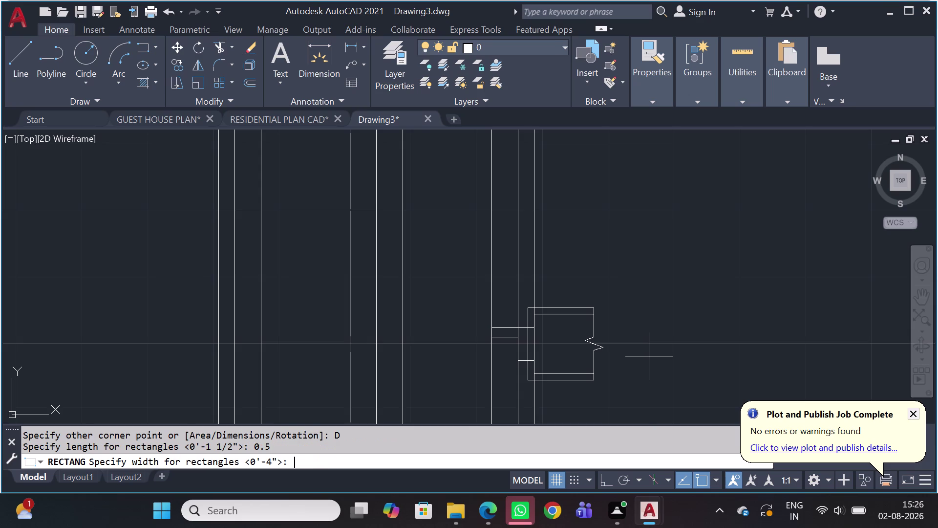
key(2)
text('7)
key(space)
click(673, 326)
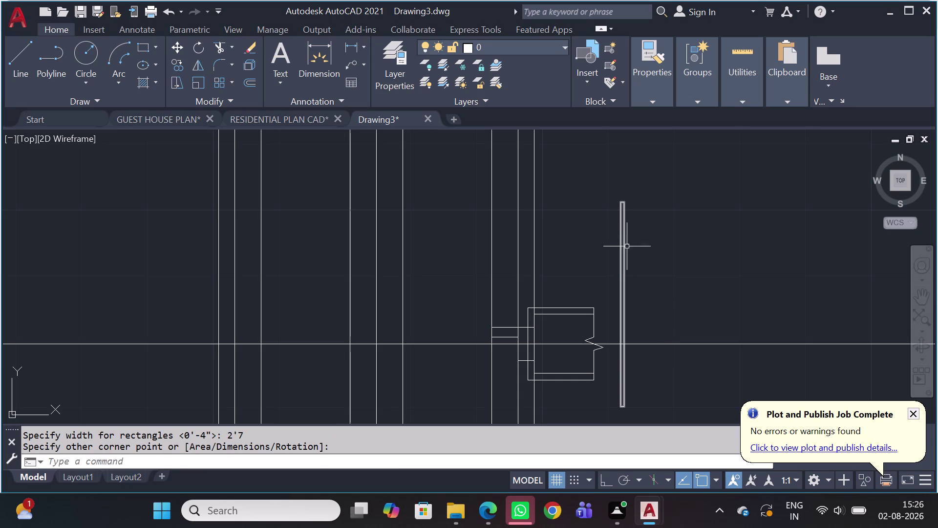
Rotate the door leaf 90° so it lies horizontal.
drag(631, 235, 621, 230)
click(618, 218)
key(r)
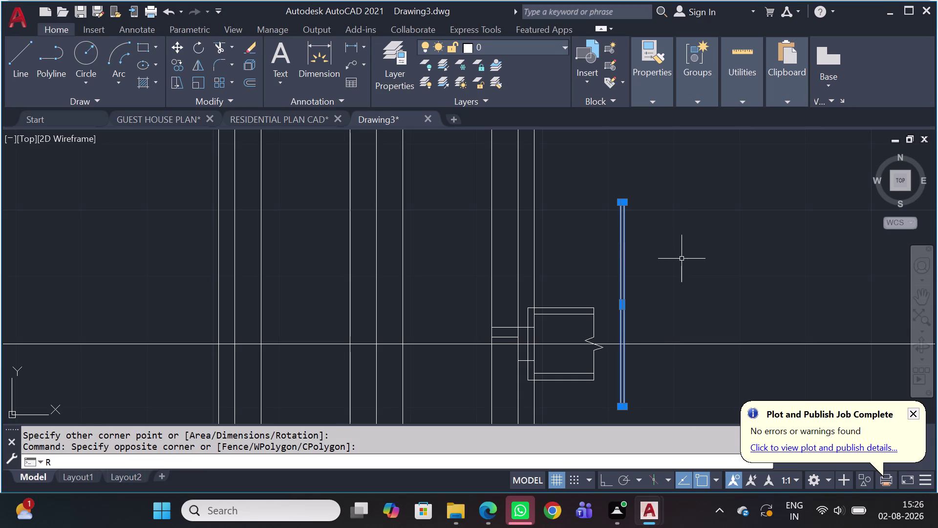
key(o)
key(space)
click(670, 290)
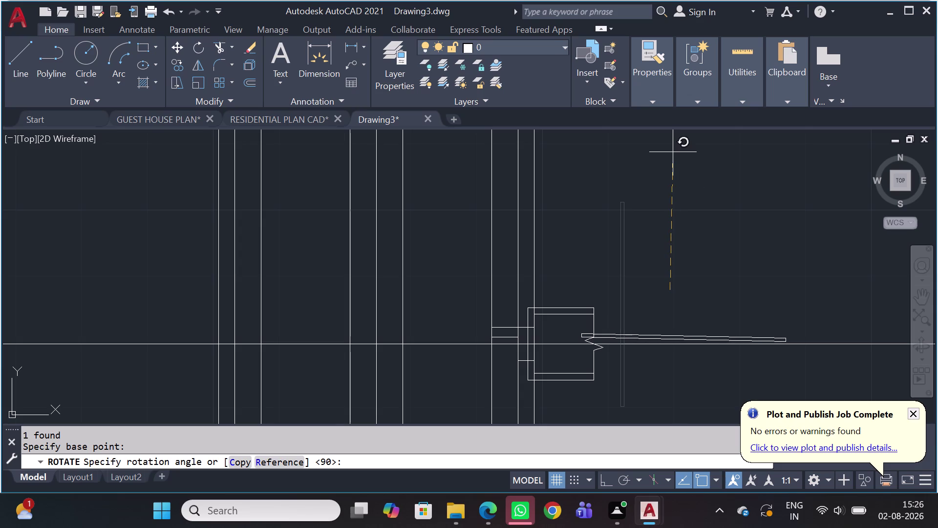
key(shift+F8)
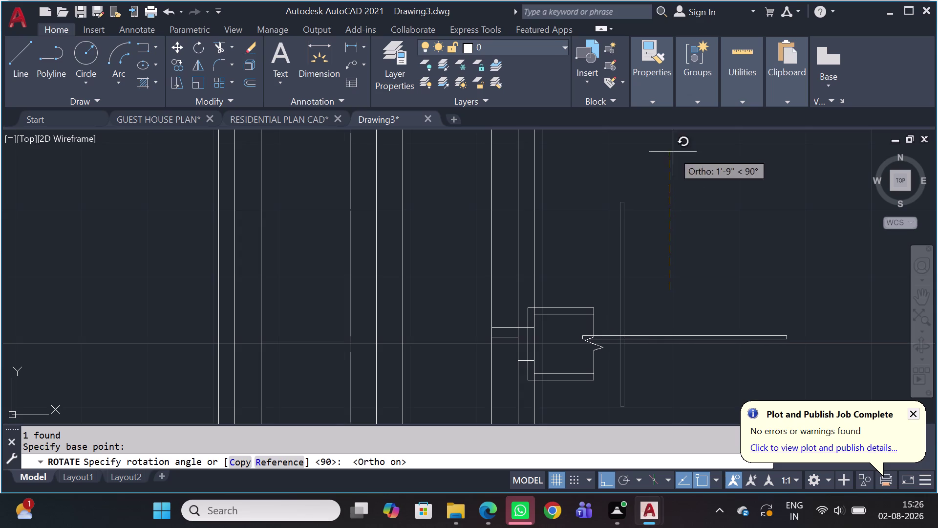
click(606, 201)
Move the leaf so its end meets the frame hardware on the left.
click(811, 324)
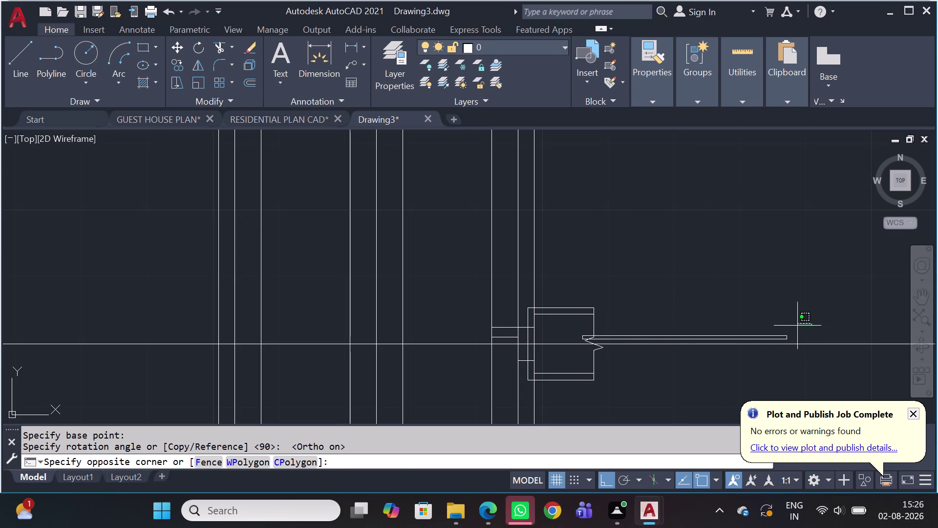
click(784, 338)
text(M)
key(space)
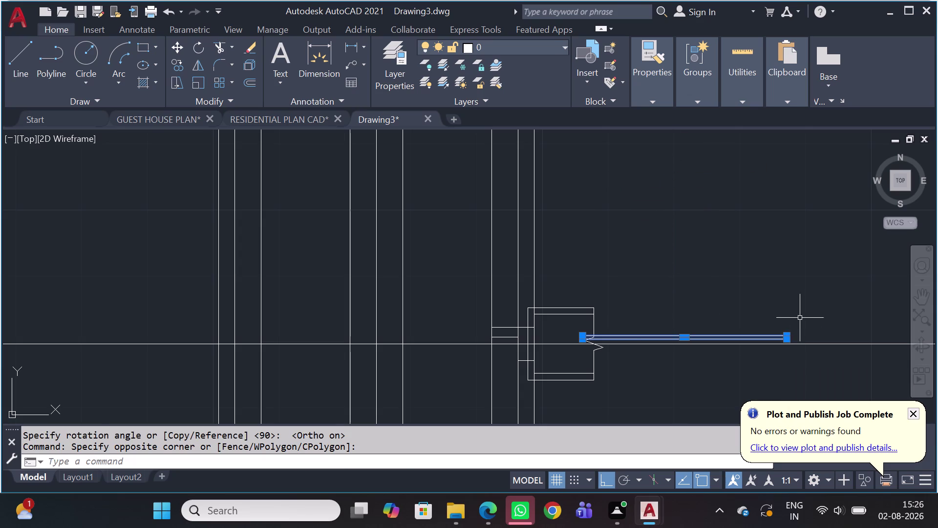
scroll(up, 3)
key(m)
key(space)
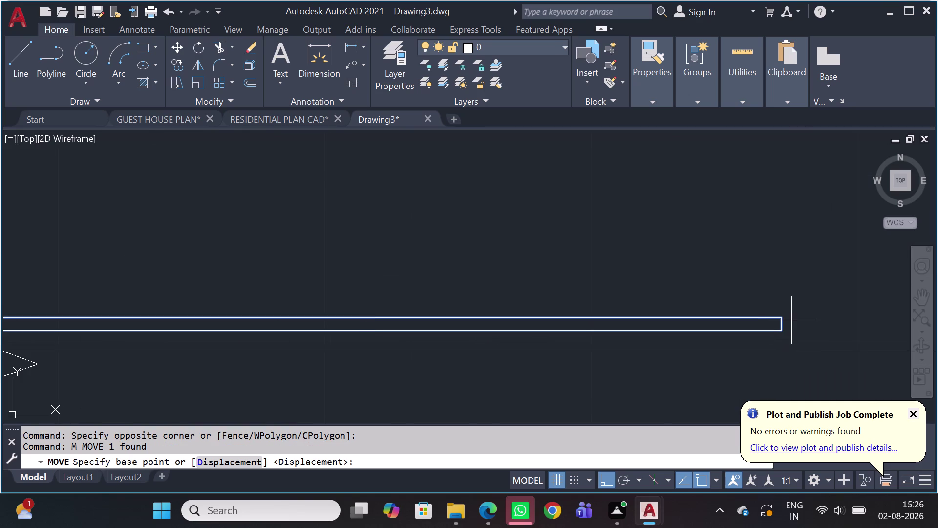
click(782, 326)
scroll(down, 3)
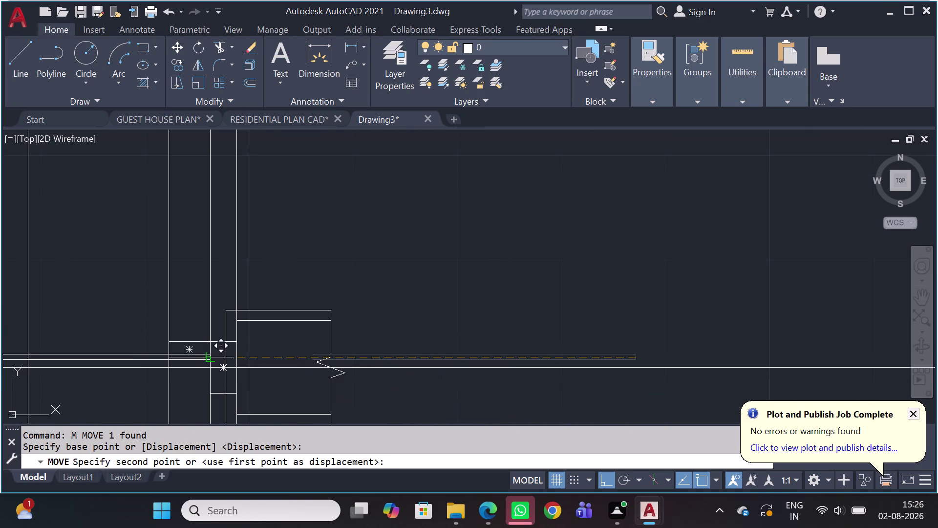
scroll(up, 3)
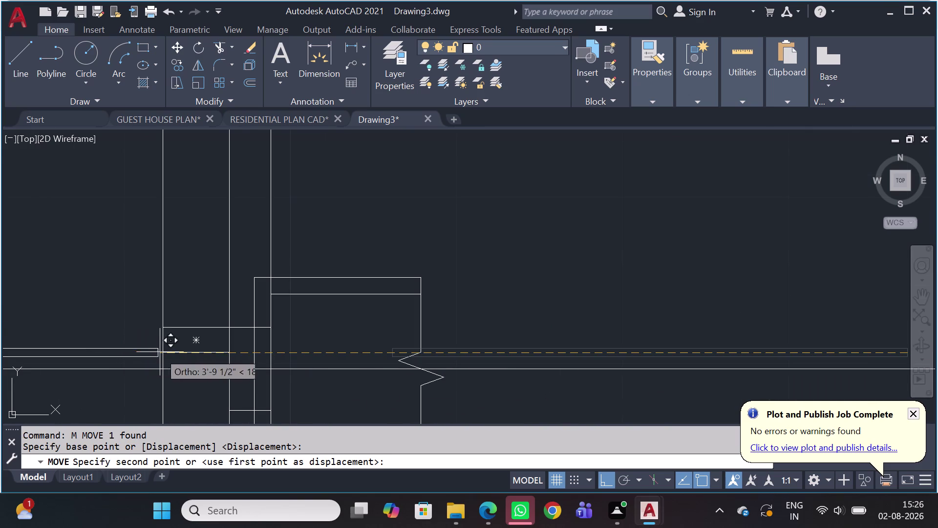
scroll(up, 3)
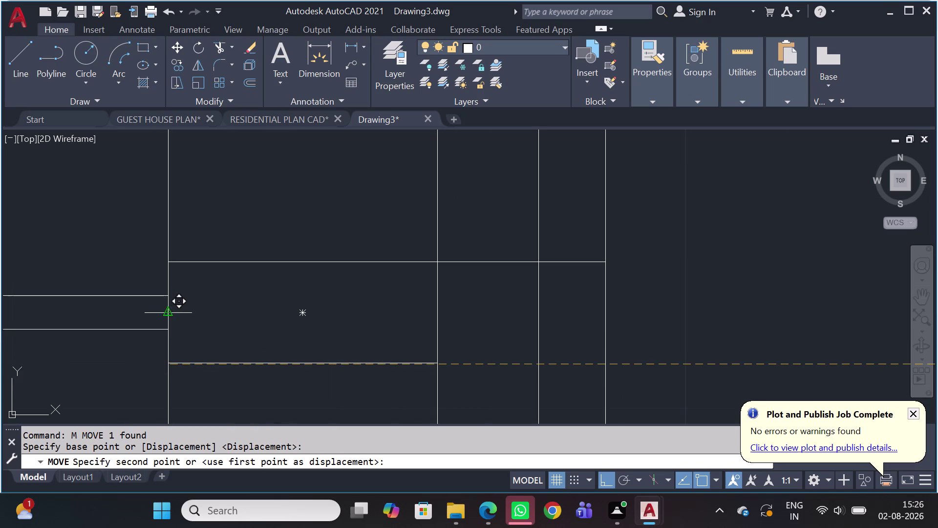
click(164, 310)
Pan and zoom to show the whole frame detail.
scroll(down, 3)
scroll(down, 3)
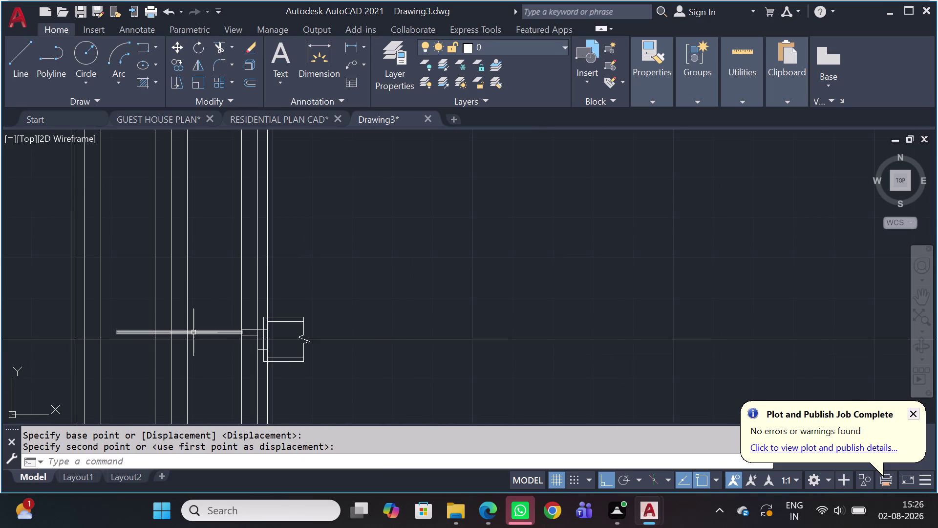
middle_drag(193, 333, 358, 333)
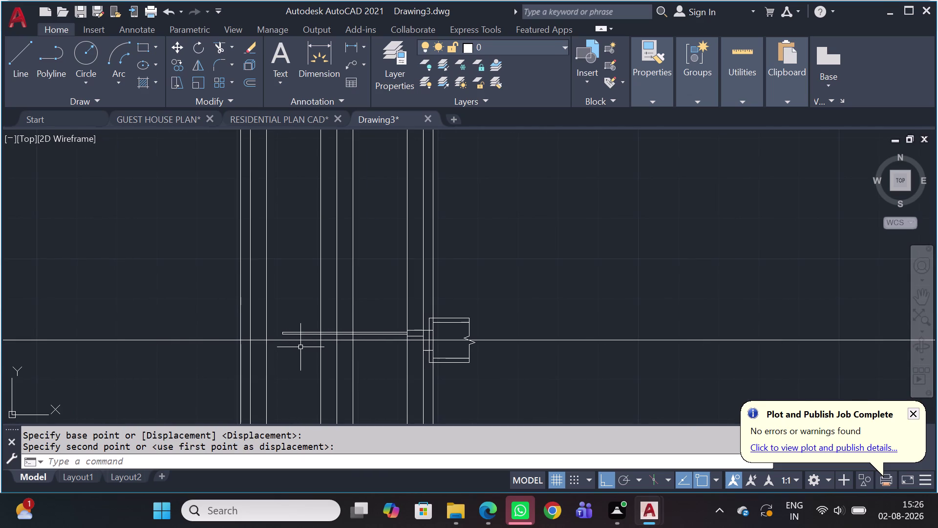
scroll(up, 3)
scroll(down, 3)
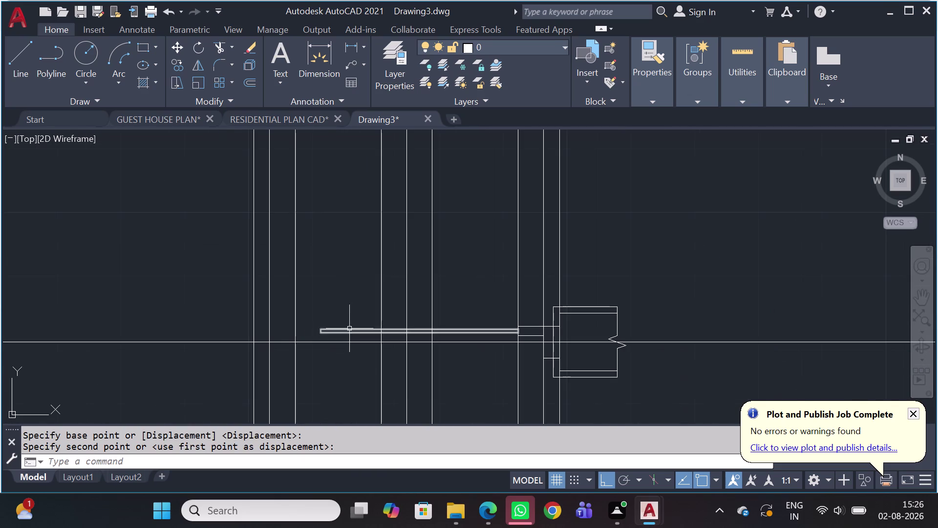
click(487, 278)
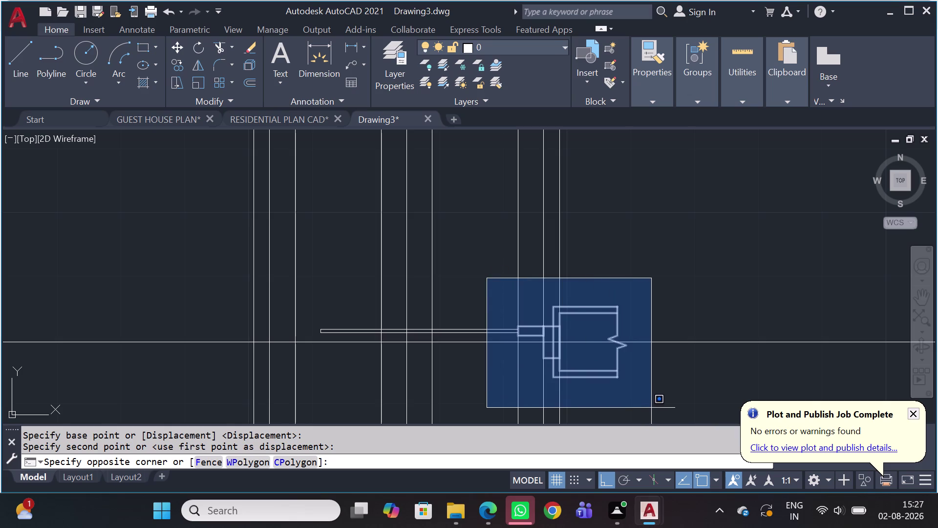
Preview a mirror of the frame detail, cancel it, and zoom toward the leaf junction.
click(652, 408)
key(m)
key(i)
key(space)
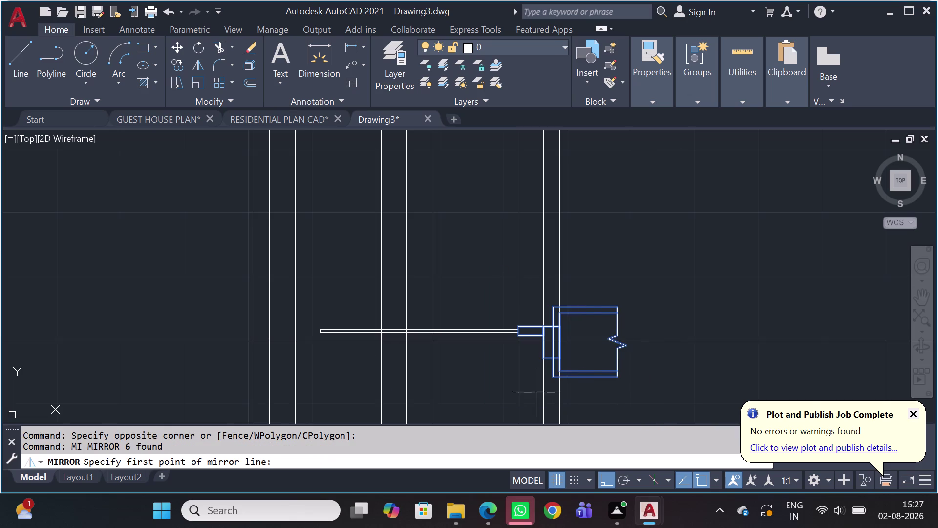
click(408, 340)
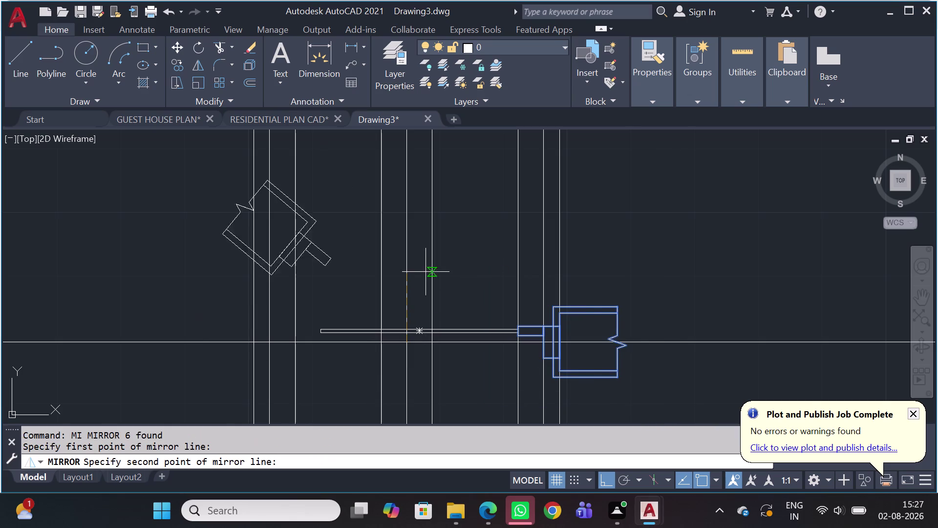
click(415, 202)
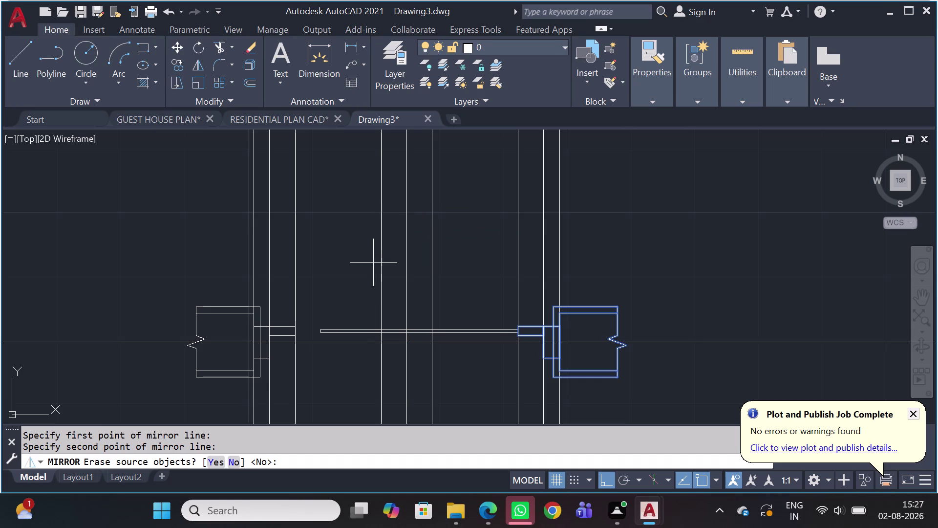
key(Escape)
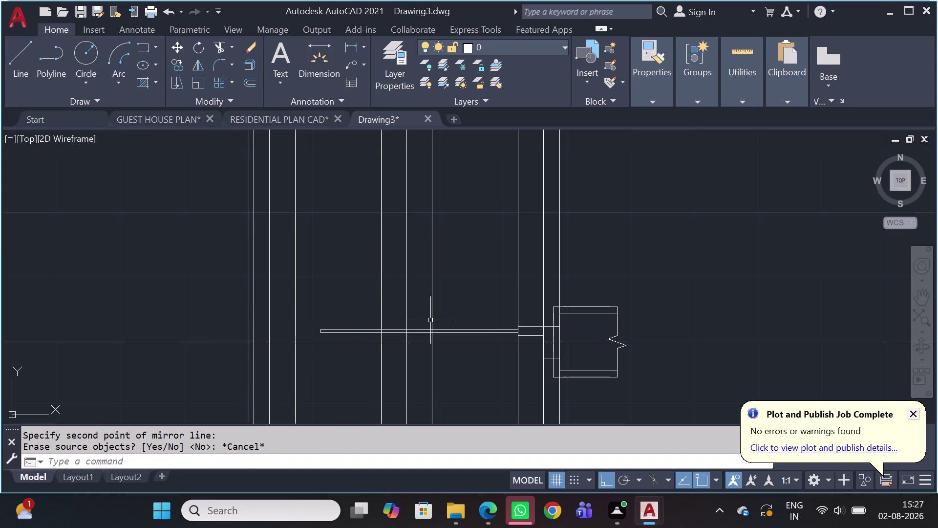
scroll(up, 3)
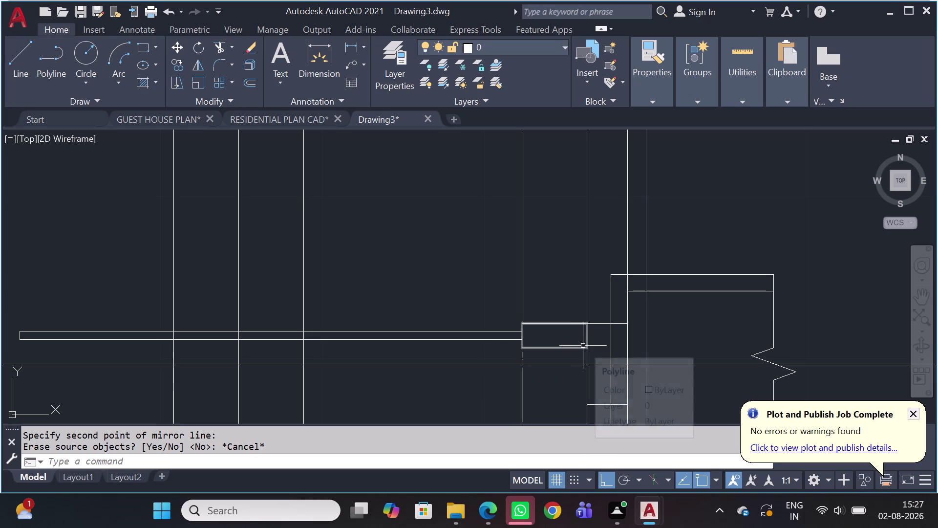
Draw a 1.5 by 4 rectangle starting on the door leaf, extending upward.
text(RE)
text(C)
key(space)
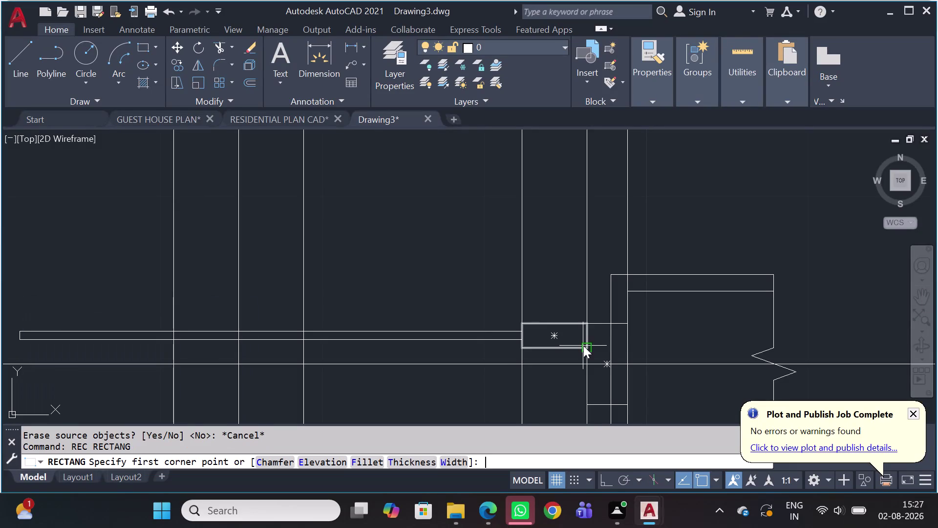
click(422, 204)
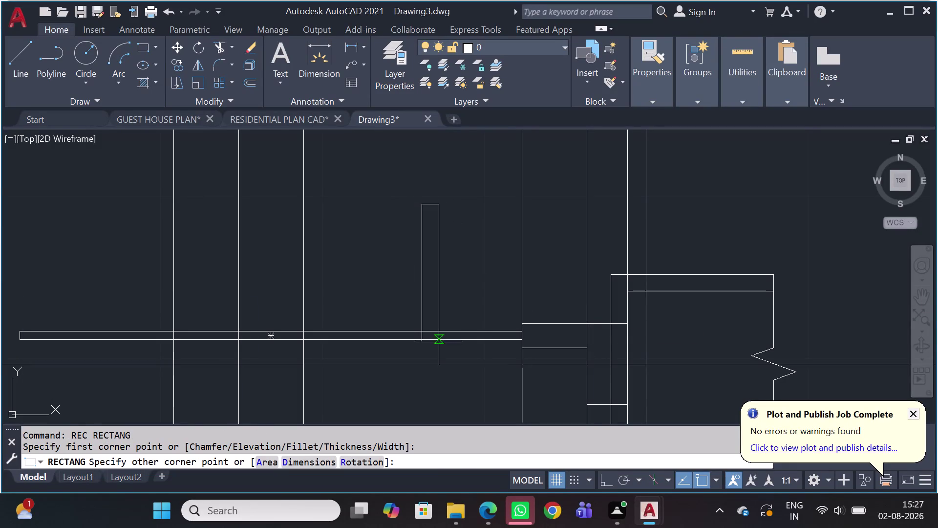
key(d)
key(space)
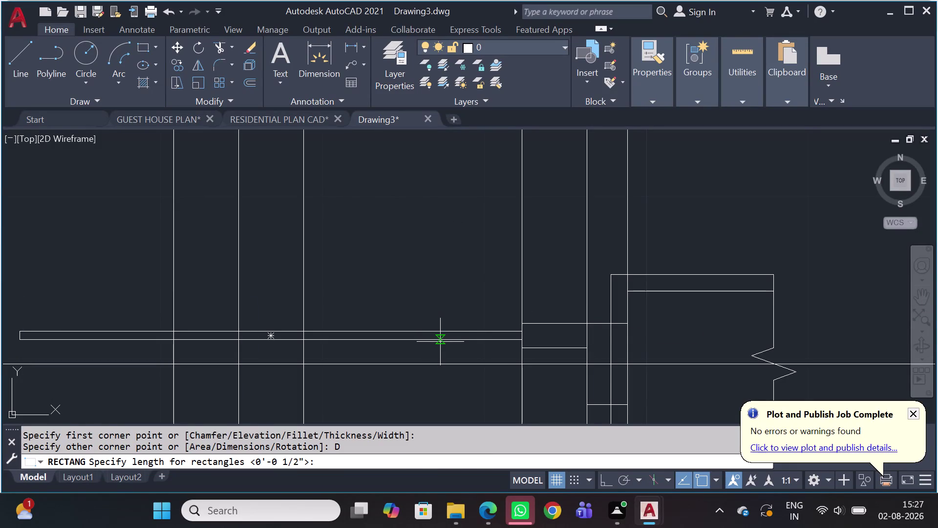
key(1)
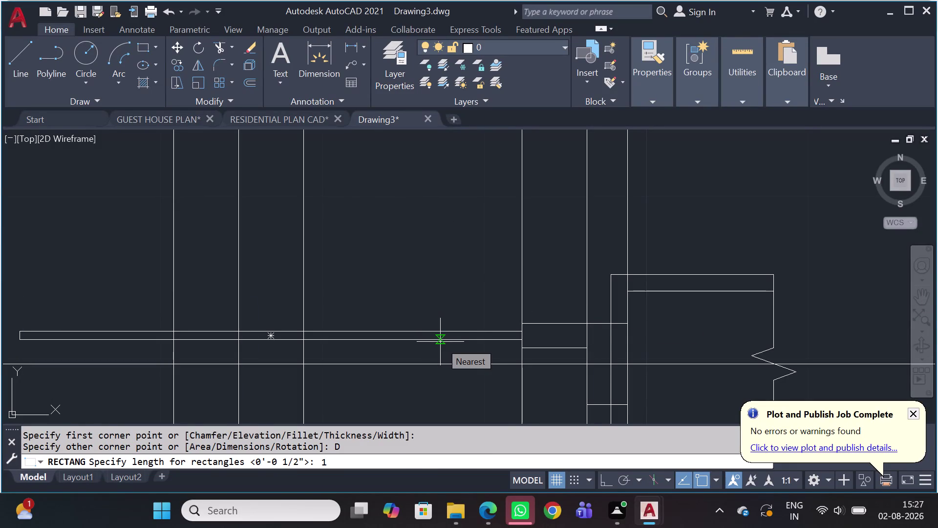
text(.5)
key(space)
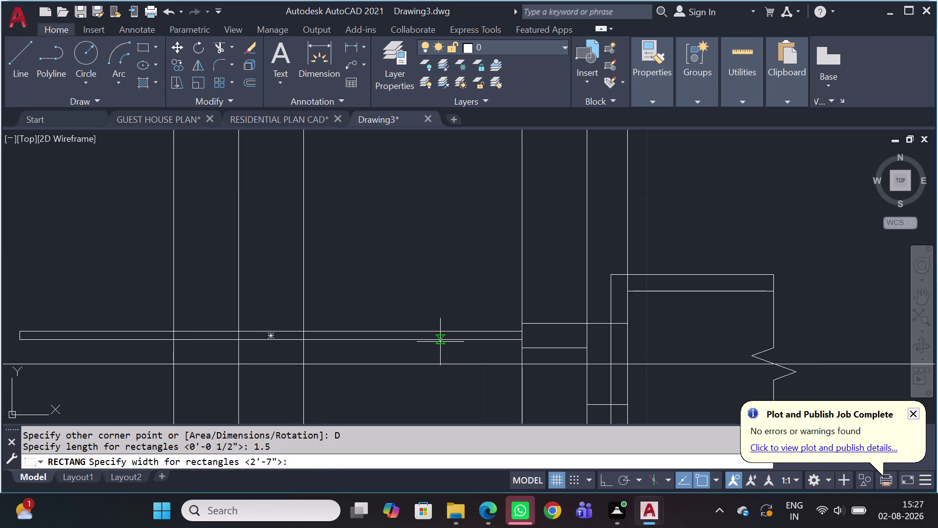
text(4)
key(space)
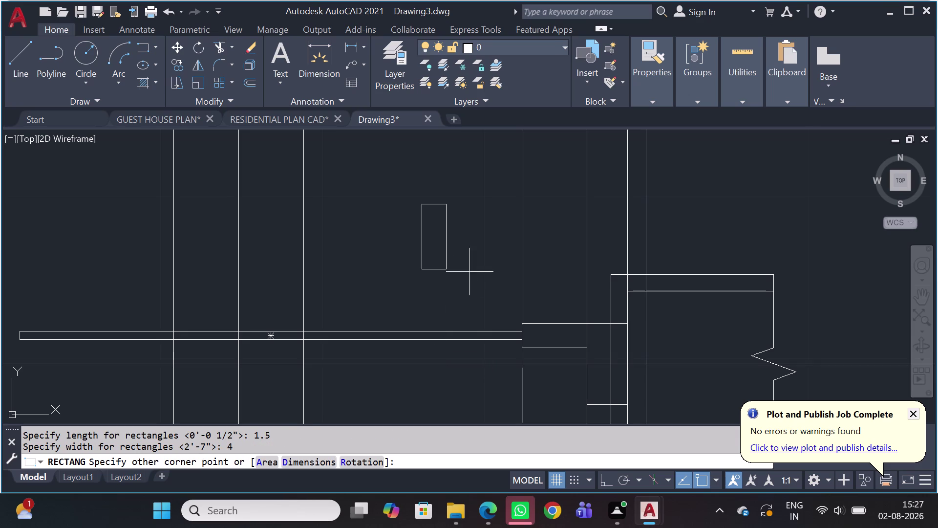
click(465, 283)
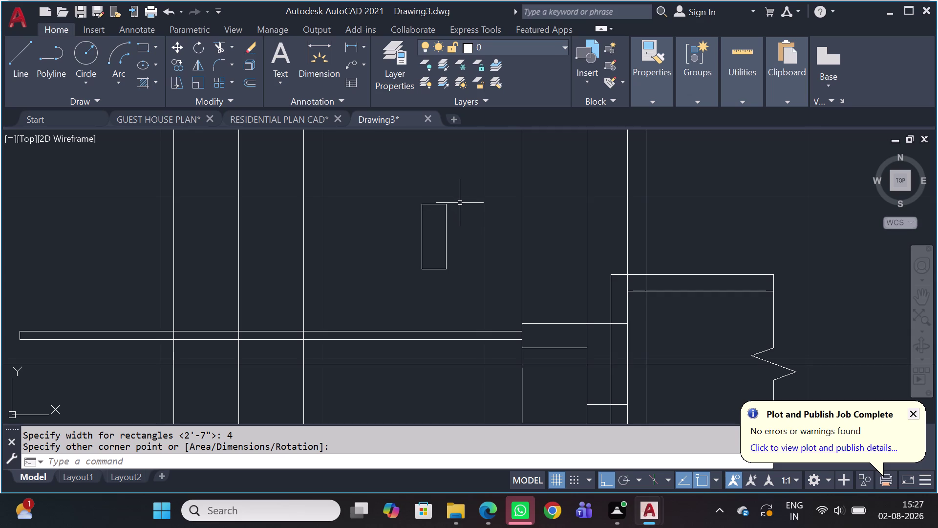
click(461, 230)
Rotate the small upright hardware rectangle 90° so it lies horizontal.
click(458, 192)
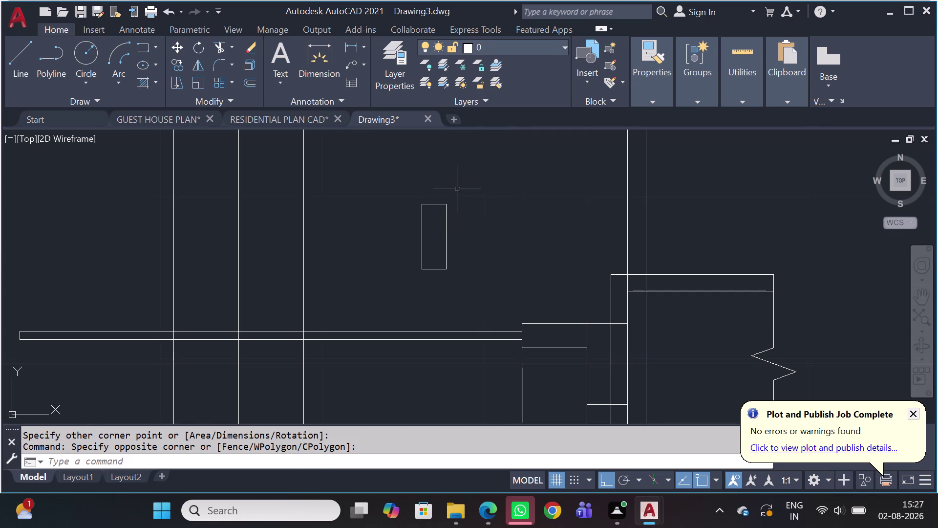
click(457, 189)
click(406, 285)
text(RO)
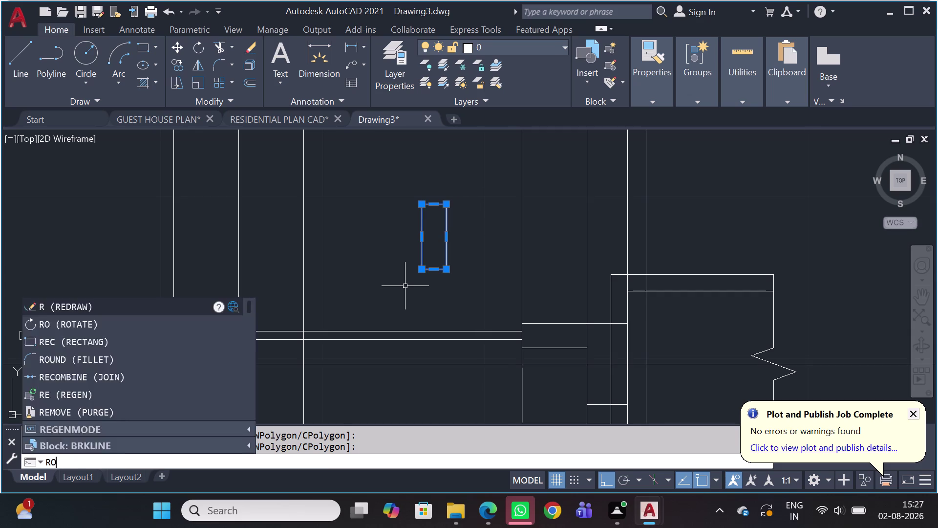
key(space)
click(443, 238)
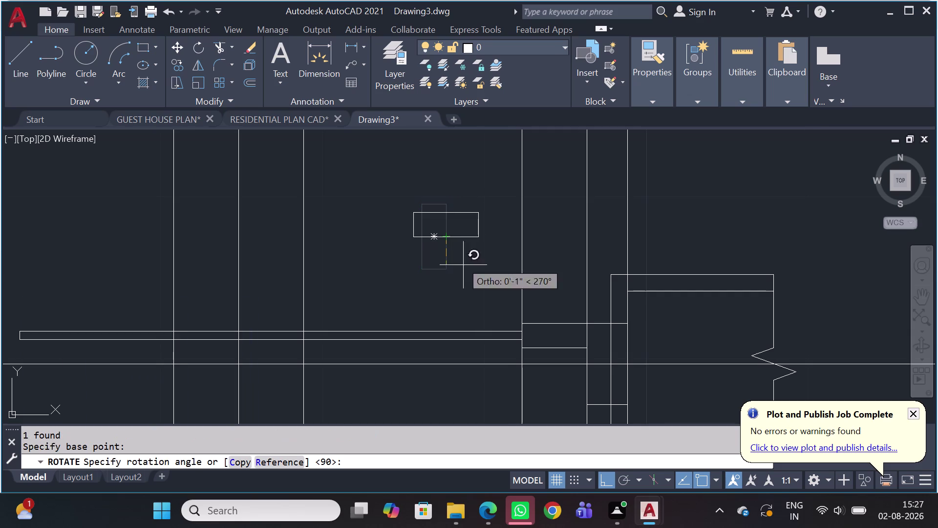
click(473, 303)
Move the rotated rectangle from its top-left corner onto the door leaf.
click(489, 202)
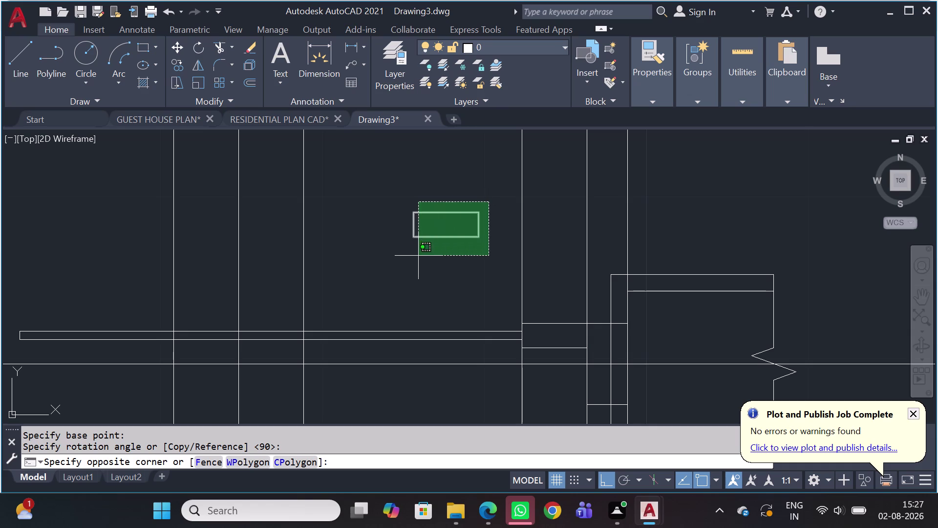
click(415, 255)
key(m)
key(space)
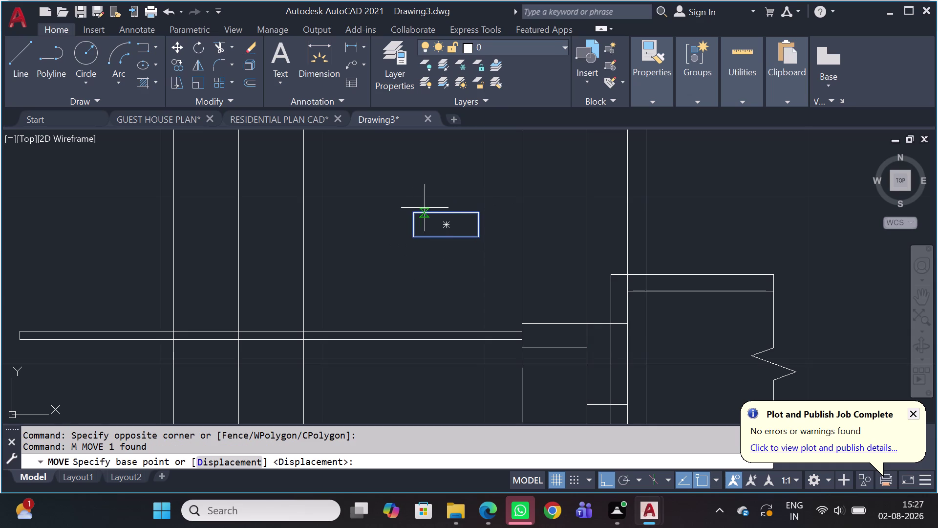
click(447, 211)
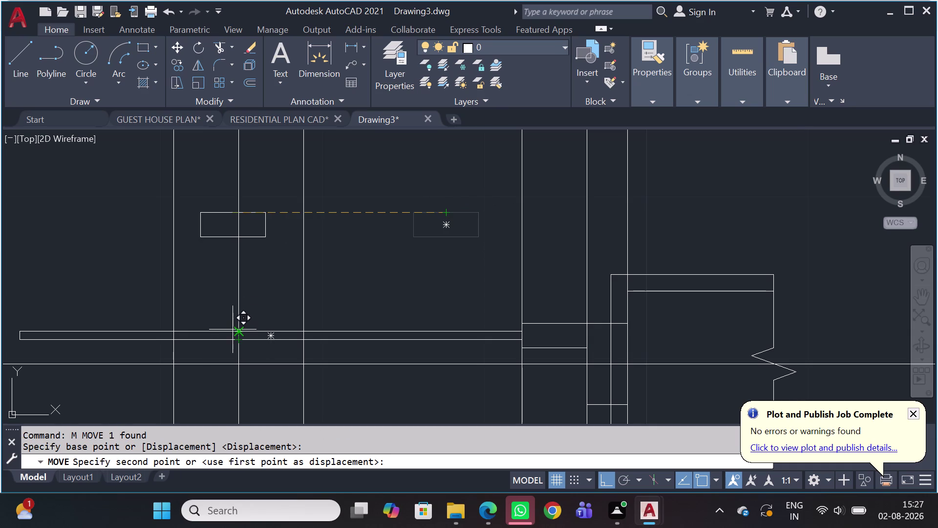
scroll(up, 3)
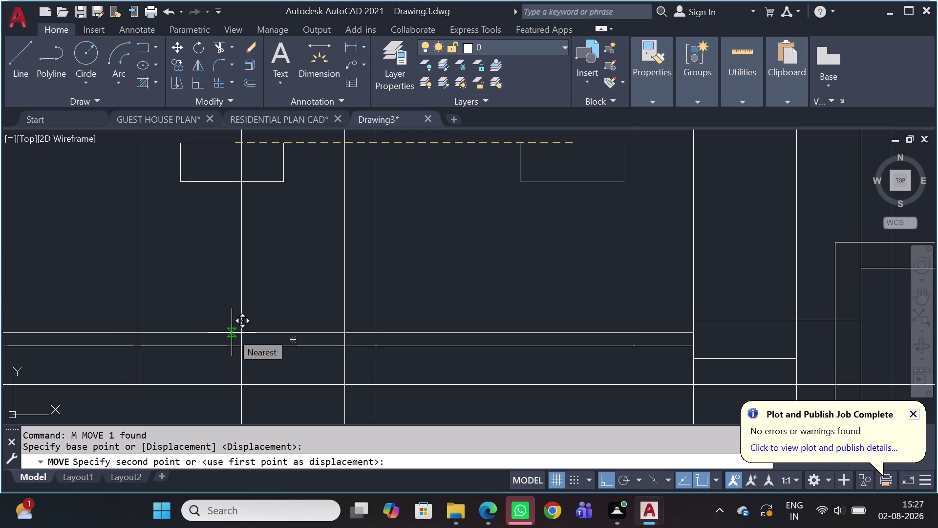
scroll(down, 3)
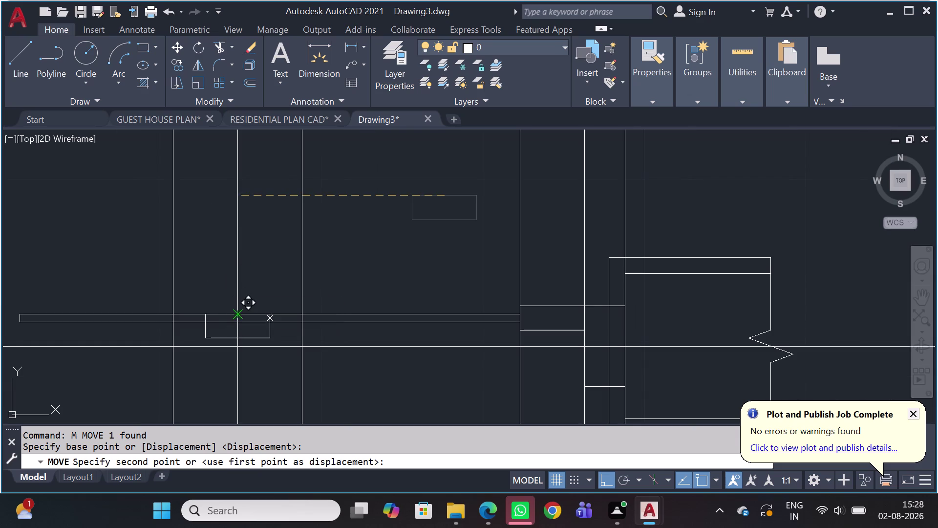
click(233, 314)
Pan and zoom across the door elevation, then back to the section detail.
scroll(down, 3)
middle_drag(263, 266, 331, 343)
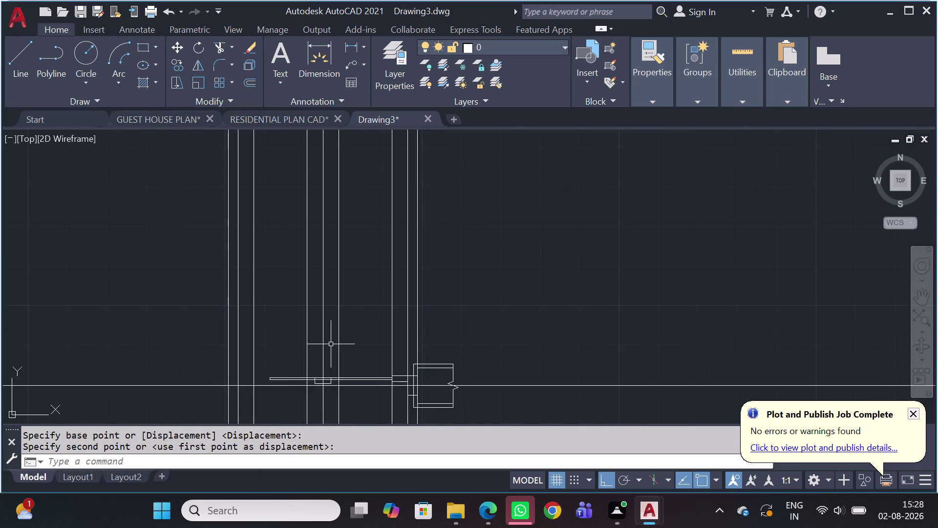
scroll(down, 3)
scroll(up, 3)
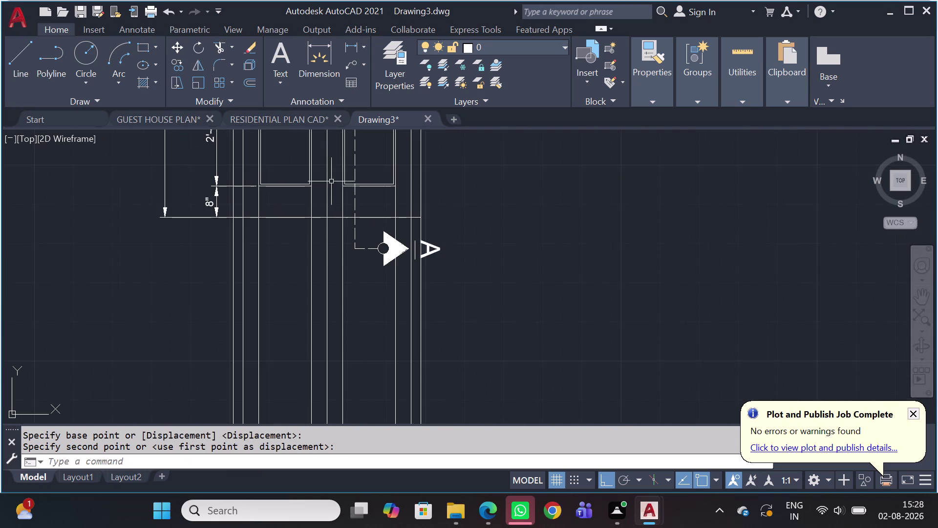
scroll(down, 3)
middle_drag(333, 378, 334, 378)
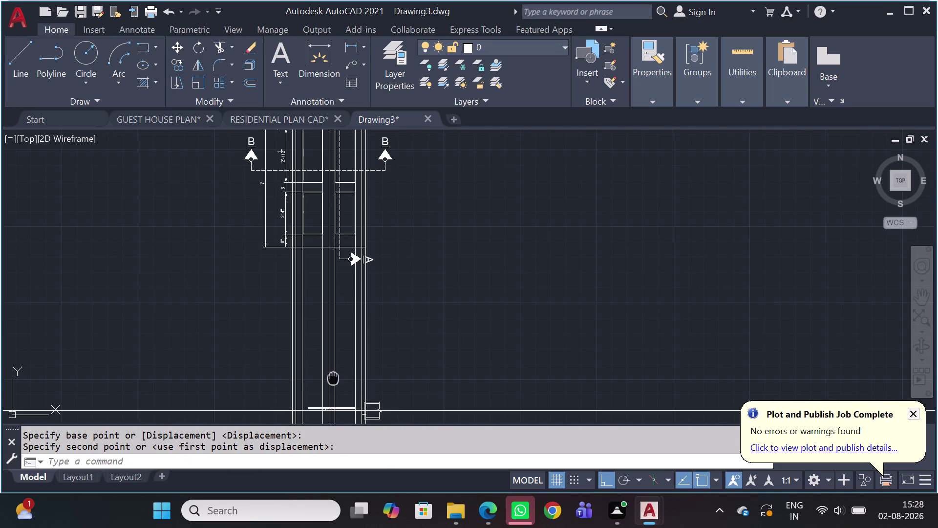
middle_drag(333, 379, 339, 283)
scroll(up, 3)
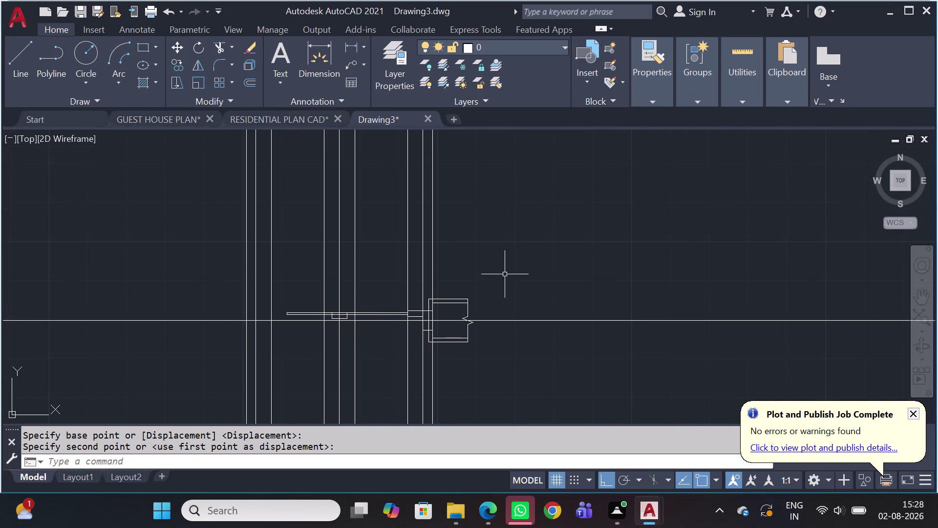
Start a dimensioned rectangle beside the detail, then cancel it.
key(r)
key(e)
key(c)
key(space)
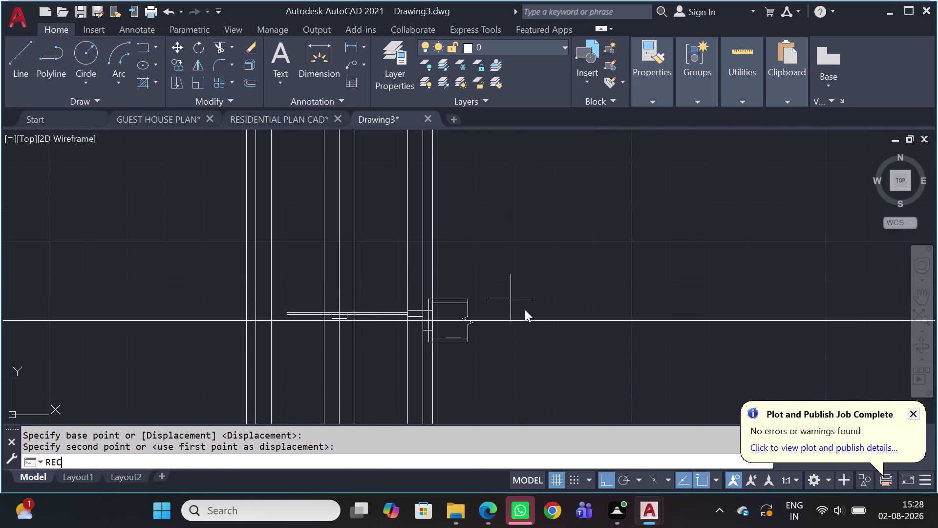
click(563, 221)
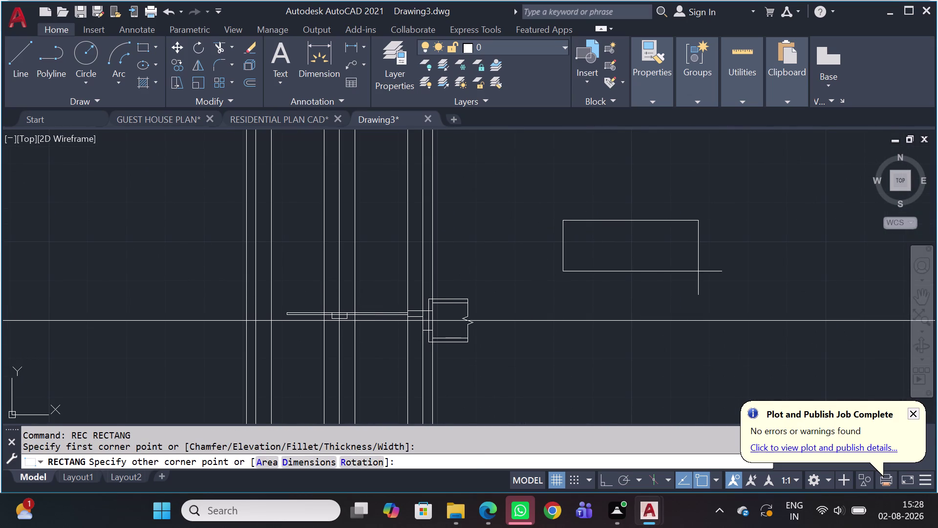
text(D)
key(space)
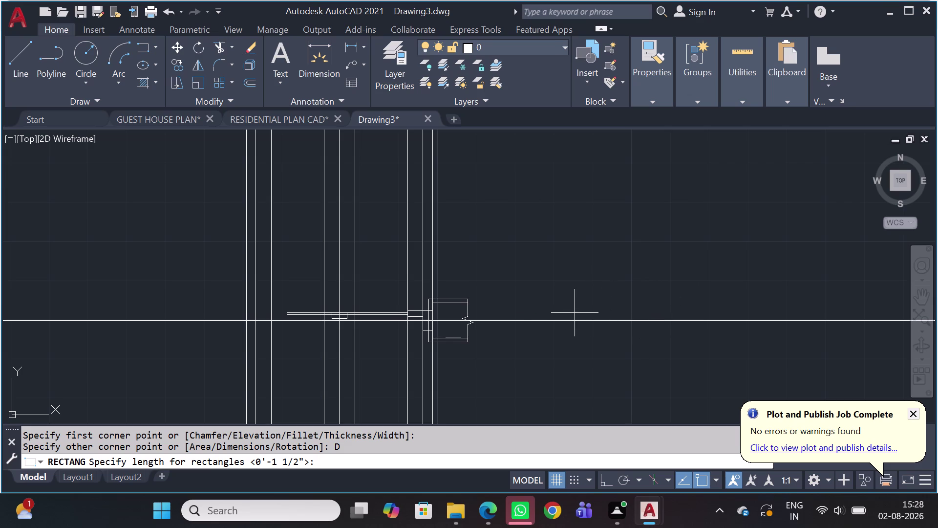
click(552, 239)
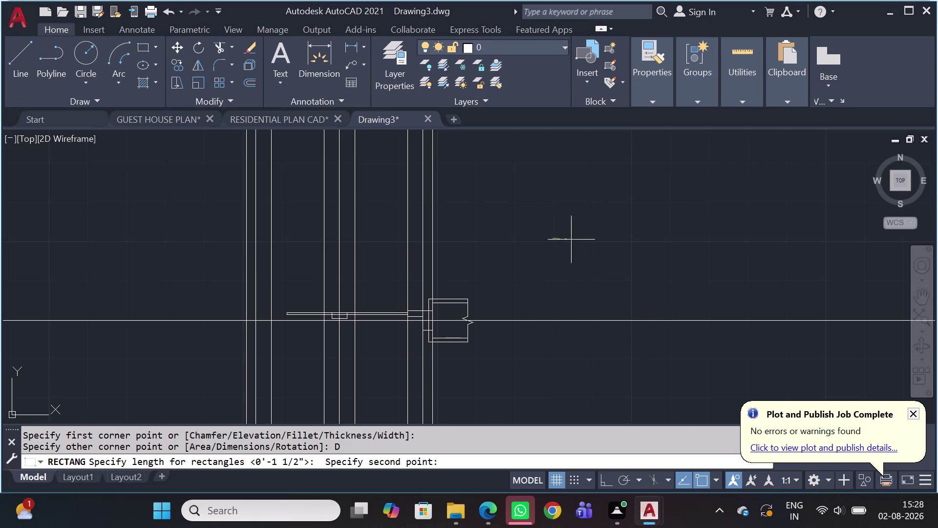
scroll(down, 3)
key(Escape)
Retry the dimensioned rectangle, begin a length of 1., and cancel again.
key(e)
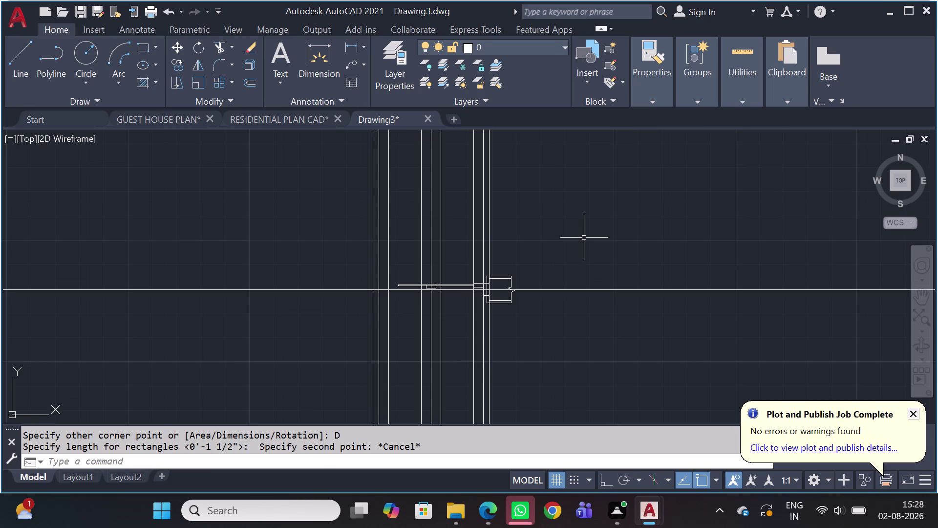
key(BackSpace)
key(r)
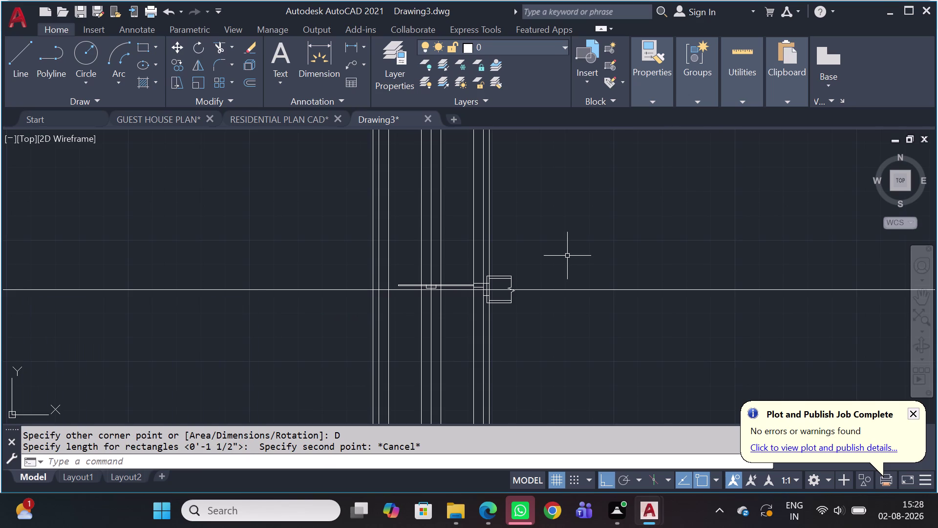
key(e)
text(C)
key(space)
click(564, 231)
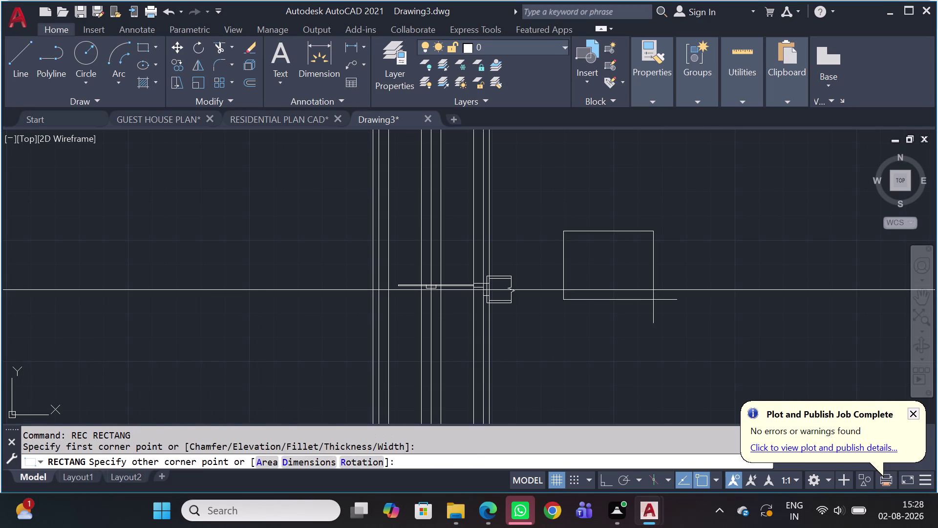
text(D)
key(space)
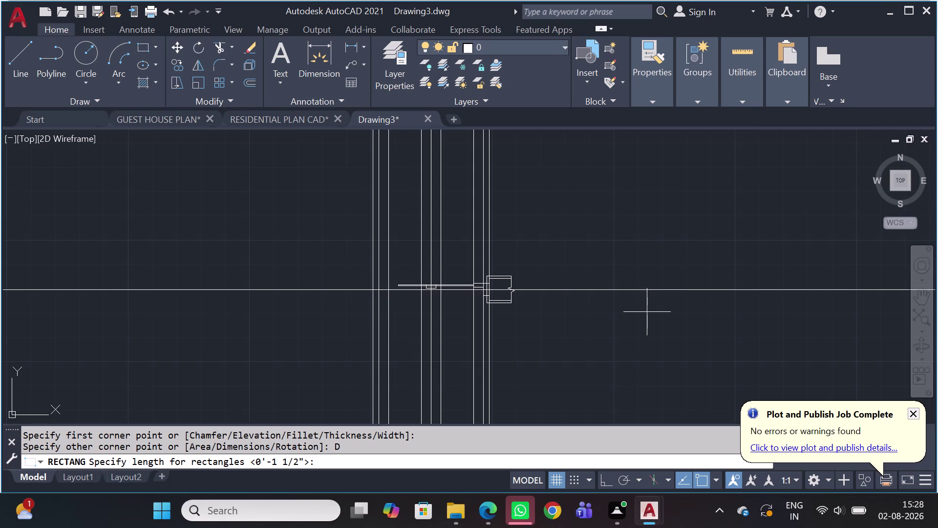
key(1)
key(period)
key(Escape)
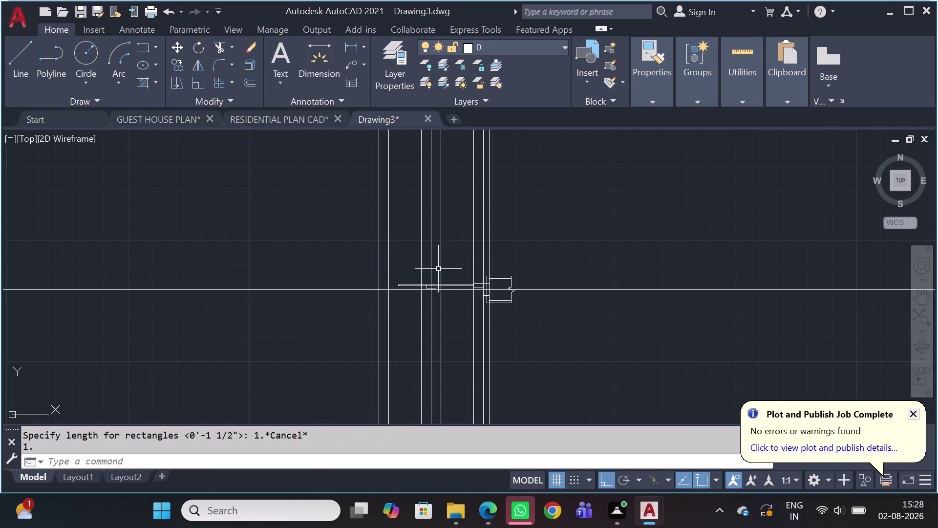
Erase the small hardware rectangle from the door-leaf strip.
scroll(up, 3)
scroll(up, 3)
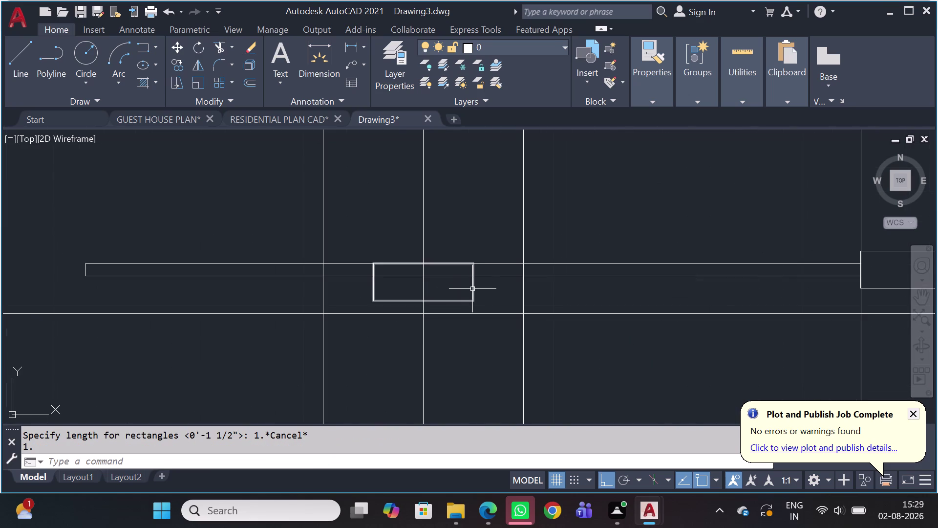
click(473, 289)
key(Delete)
scroll(down, 3)
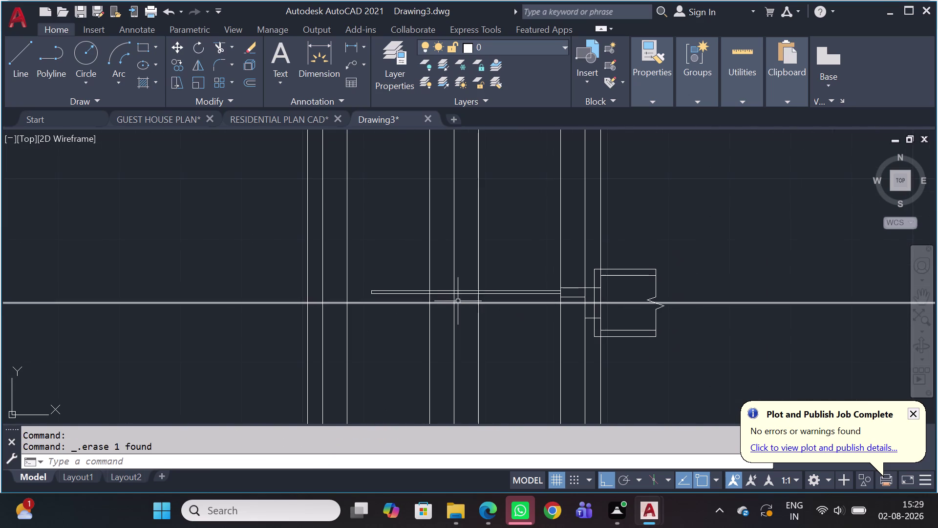
Draw a 1'-5" by 4" rectangle above the detail using RECTANG Dimensions.
key(r)
text(EC)
key(space)
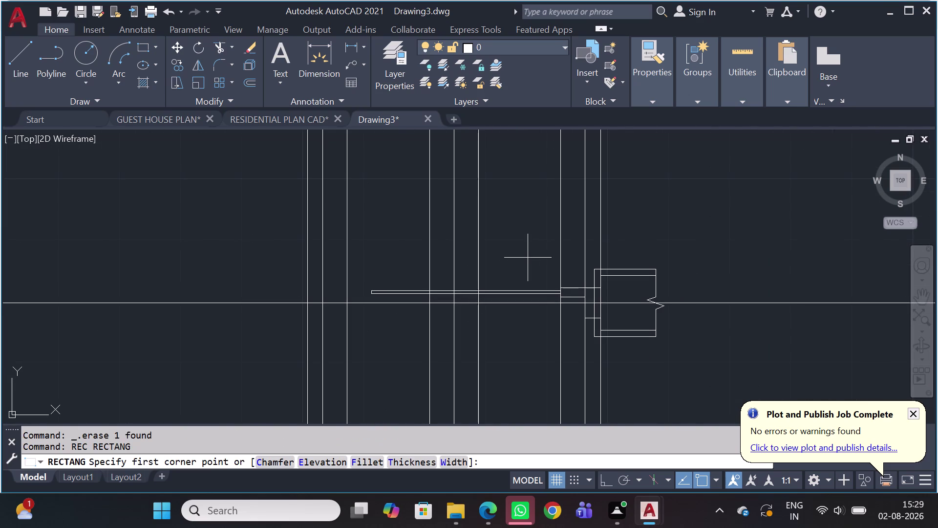
click(642, 172)
text(D)
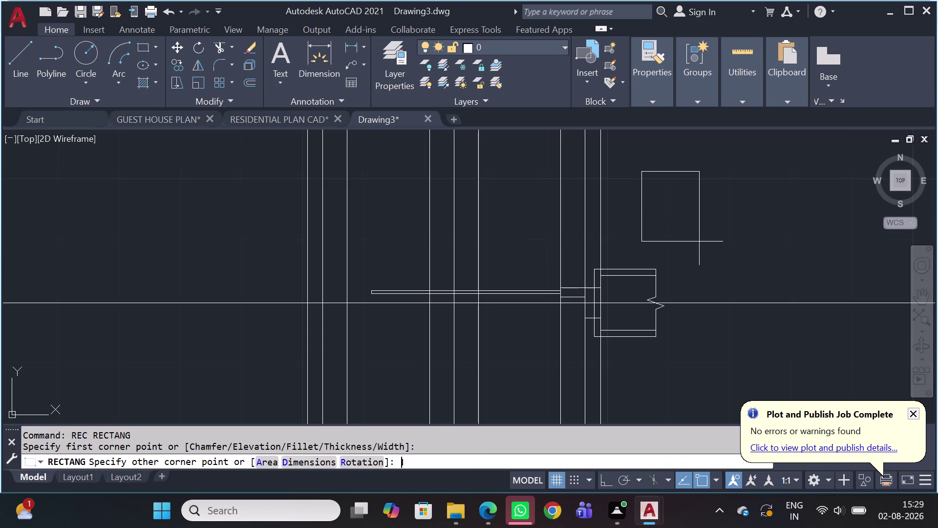
key(space)
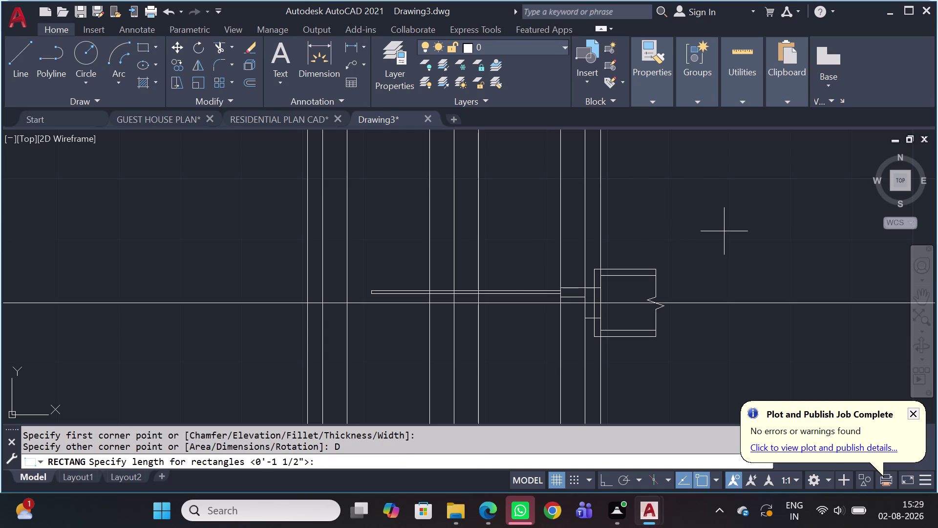
key(1)
key(apostrophe)
key(5)
key(space)
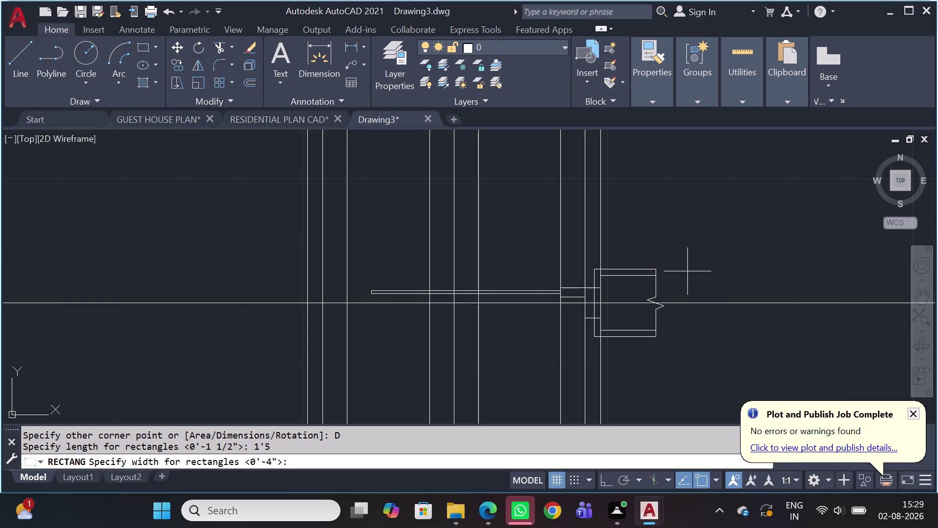
key(4)
key(space)
drag(716, 269, 726, 265)
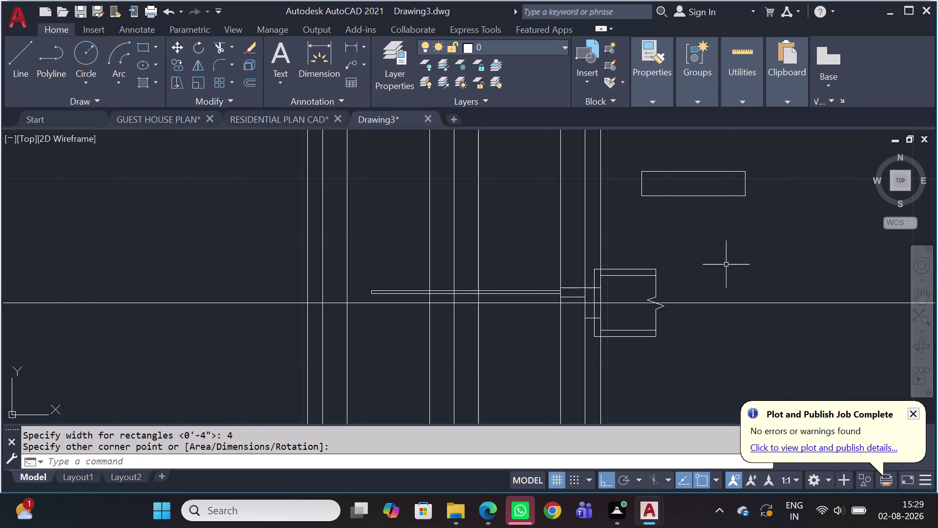
Move the new rectangle from its top edge onto the door leaf.
click(789, 177)
click(701, 211)
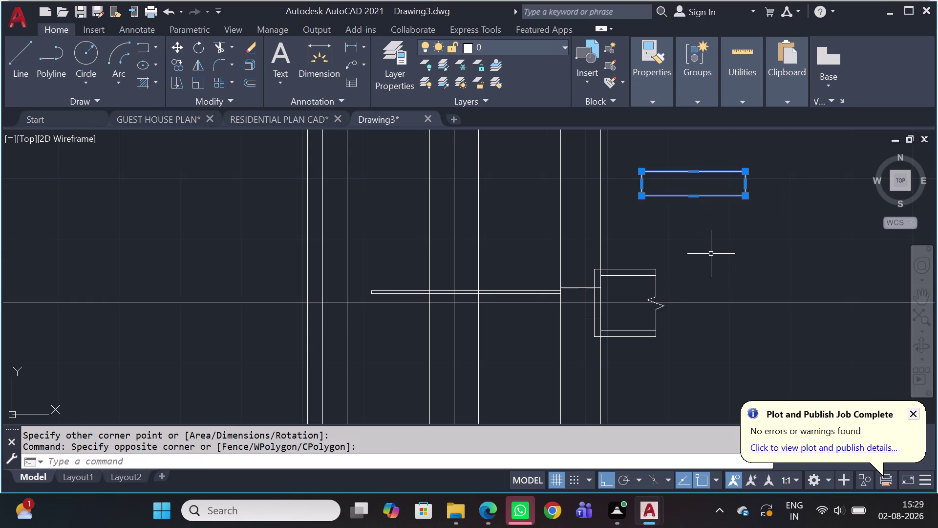
key(m)
key(space)
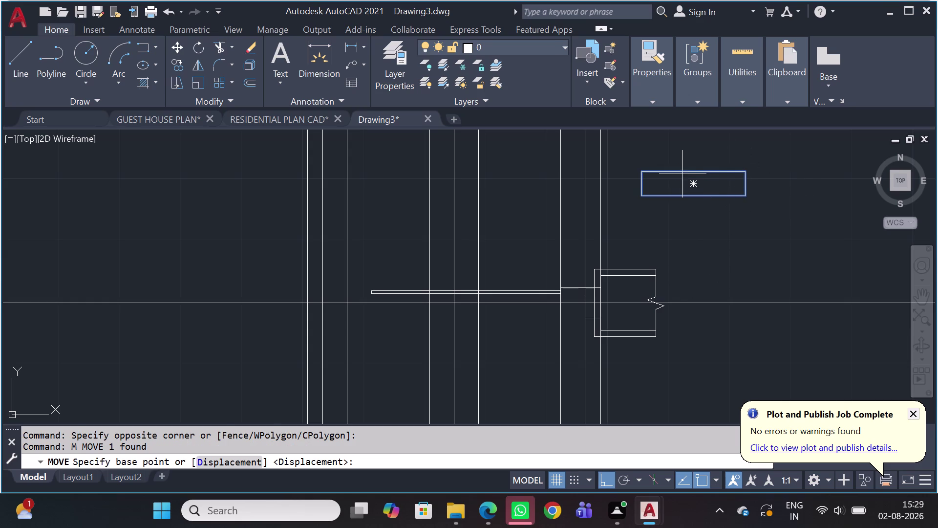
click(698, 172)
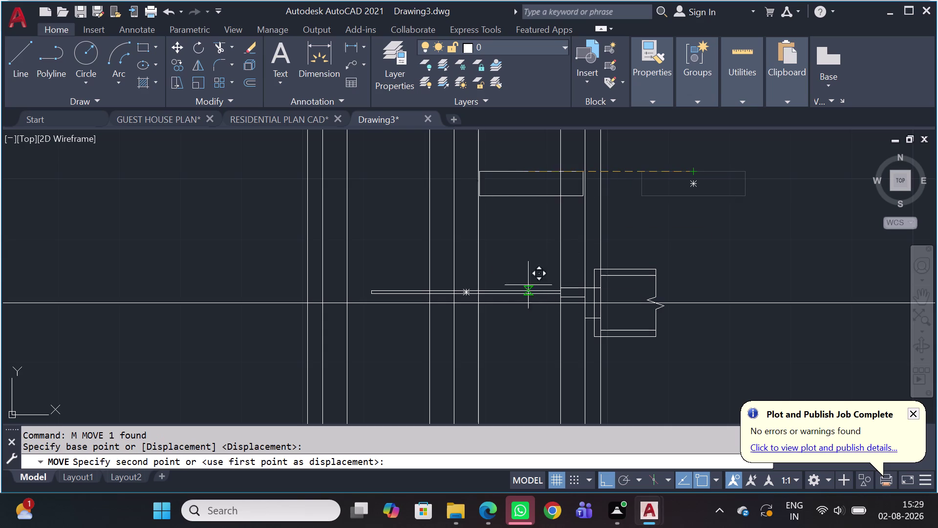
scroll(up, 3)
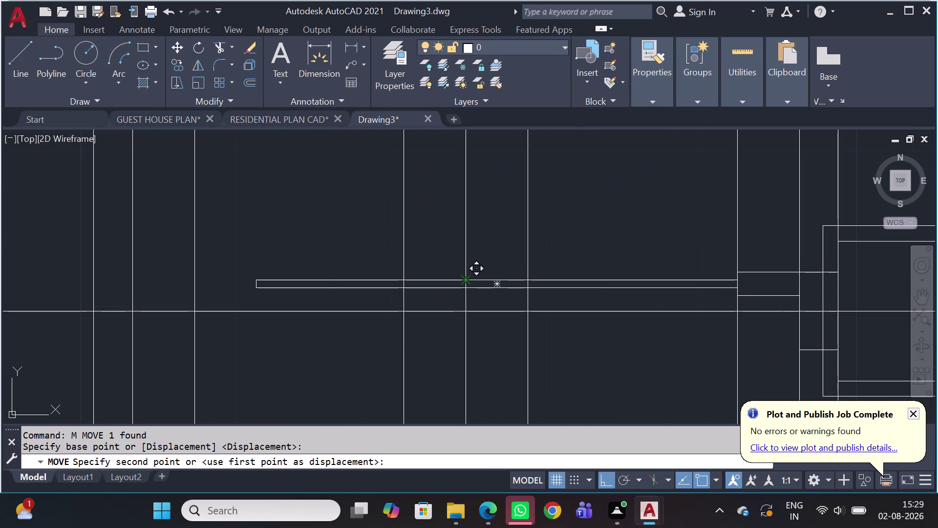
click(467, 278)
scroll(down, 3)
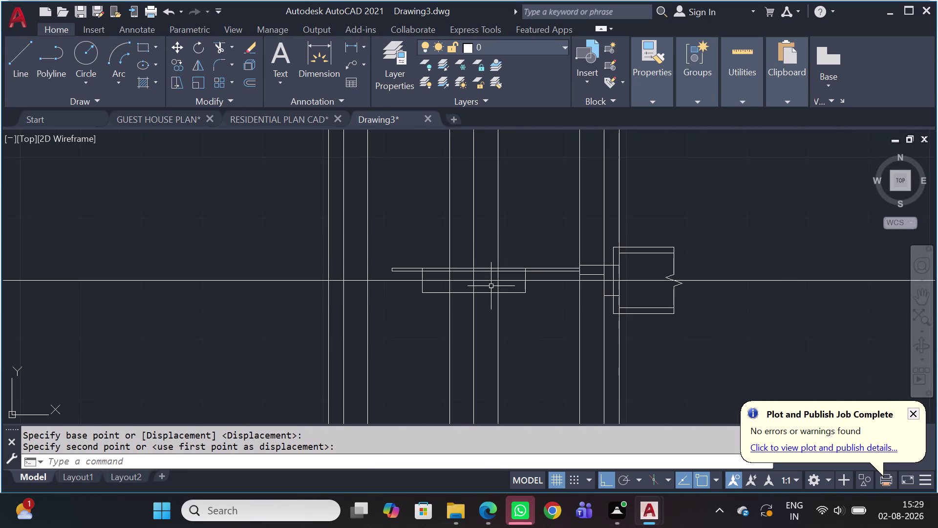
scroll(up, 3)
Select the placed rectangle and recentre the view on the door detail.
click(581, 304)
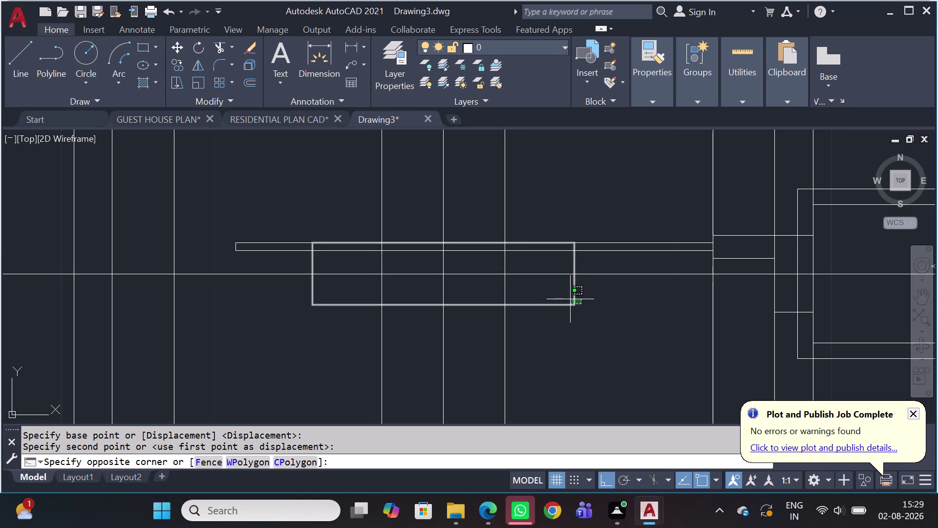
click(571, 299)
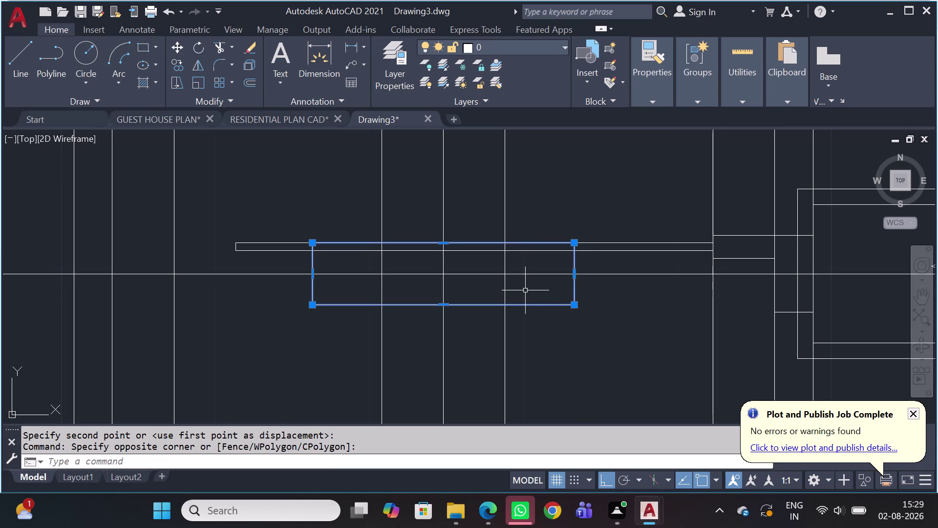
scroll(down, 3)
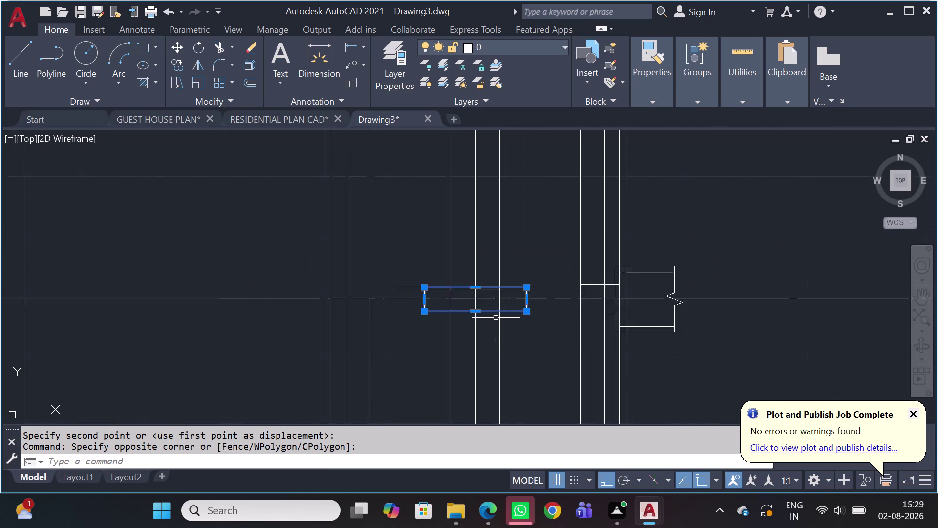
scroll(down, 3)
scroll(down, 3)
scroll(down, 3)
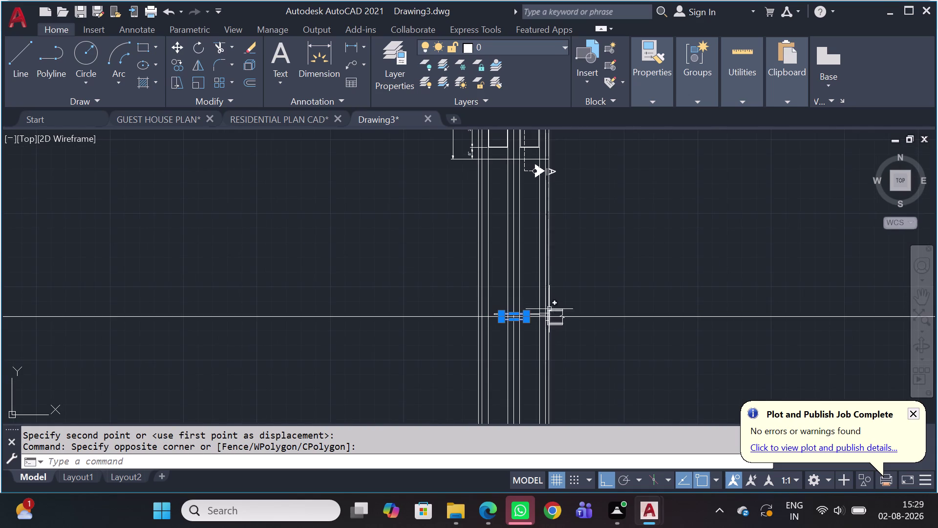
scroll(up, 3)
scroll(up, 3)
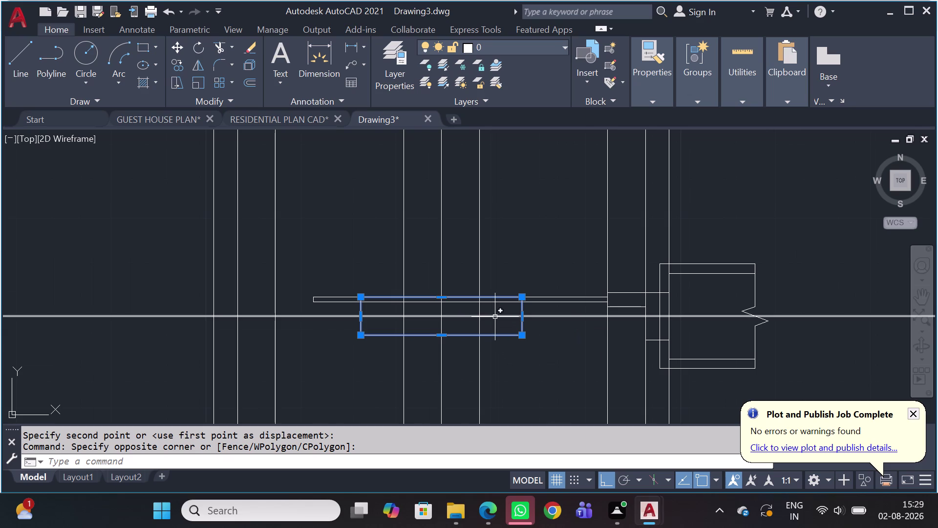
scroll(down, 3)
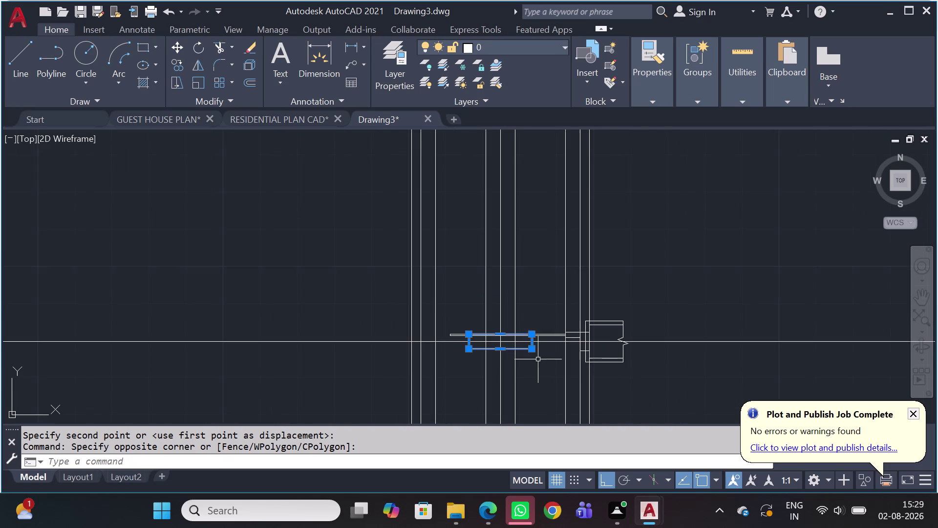
middle_drag(635, 359, 467, 334)
key(r)
key(e)
key(c)
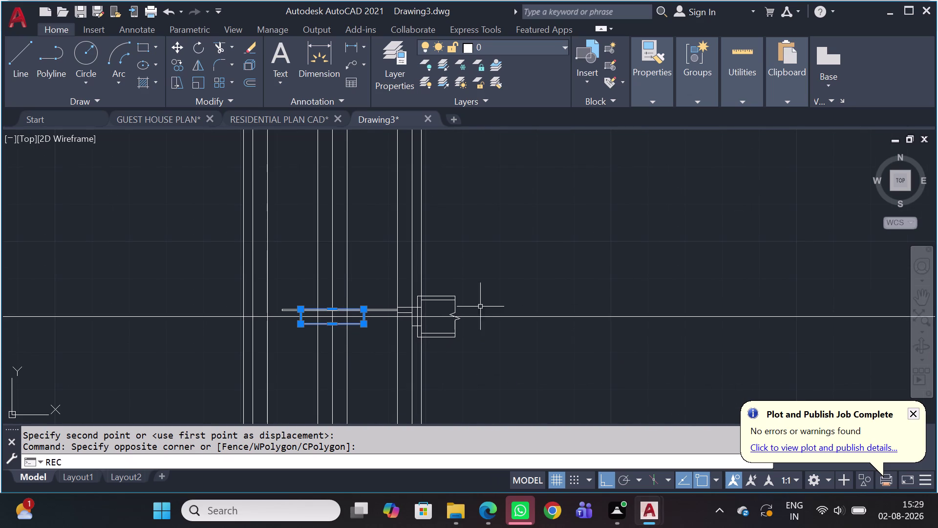
drag(509, 221, 509, 210)
key(Escape)
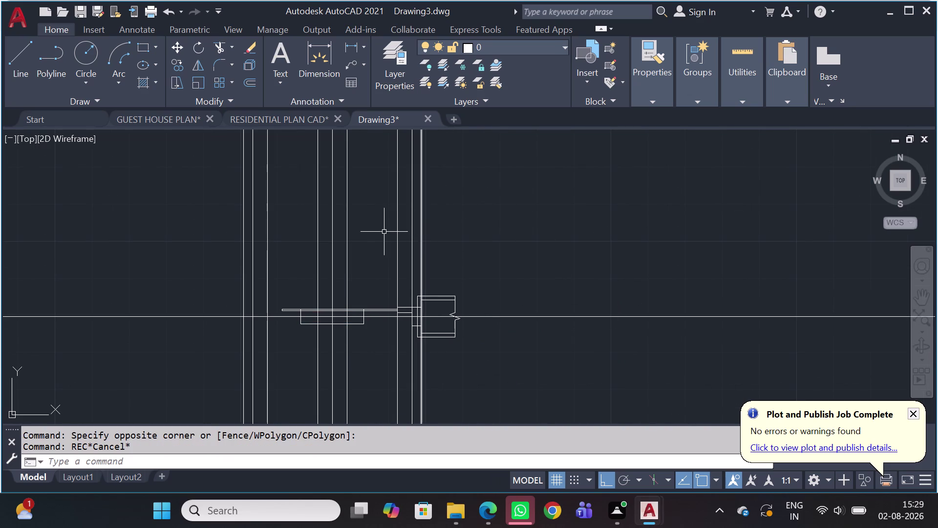
key(r)
key(e)
key(c)
key(space)
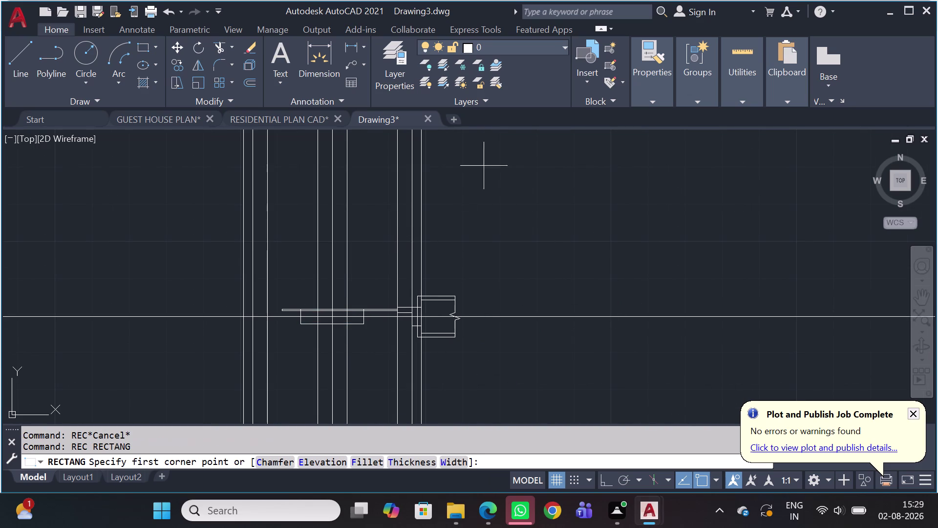
click(513, 173)
key(d)
key(space)
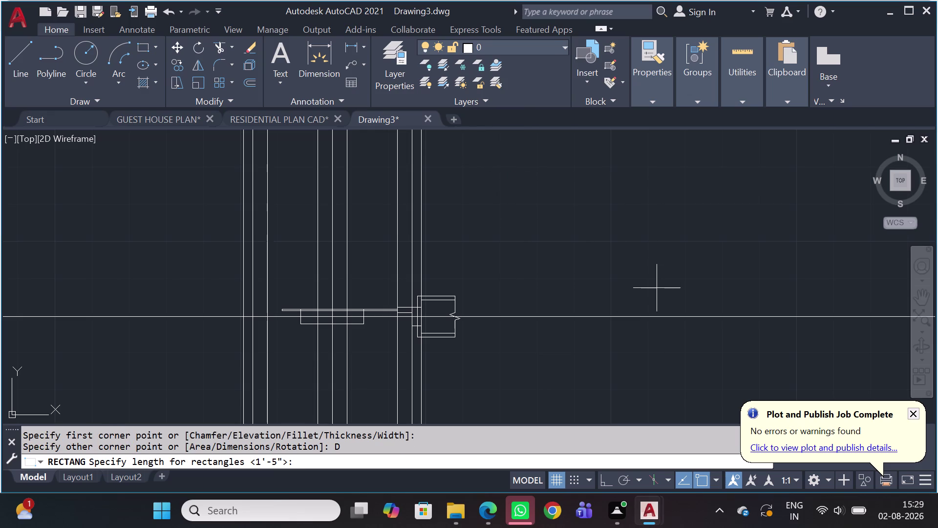
key(1)
key(period)
key(5)
key(space)
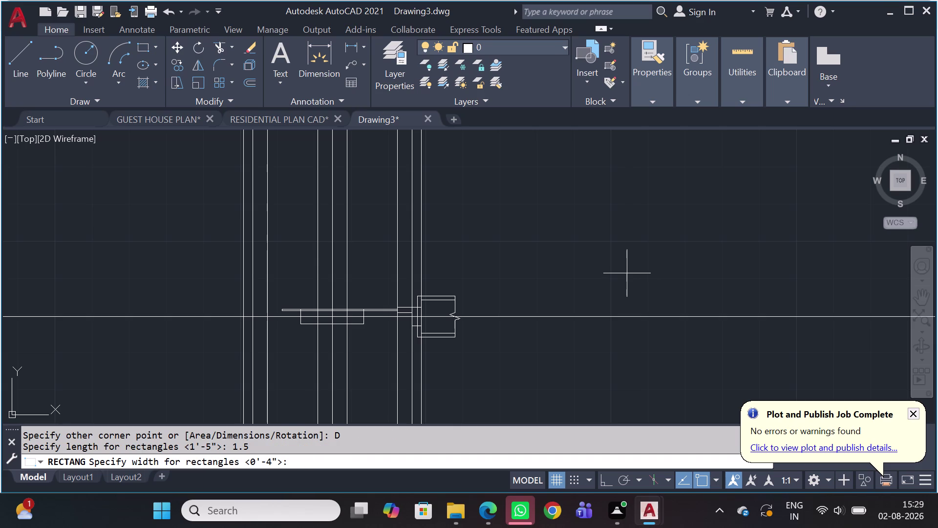
text(4)
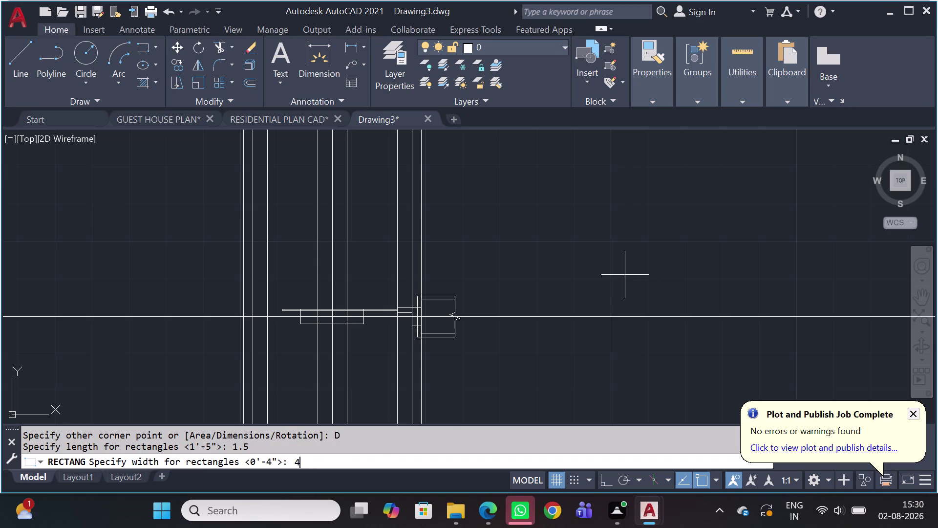
key(space)
click(626, 273)
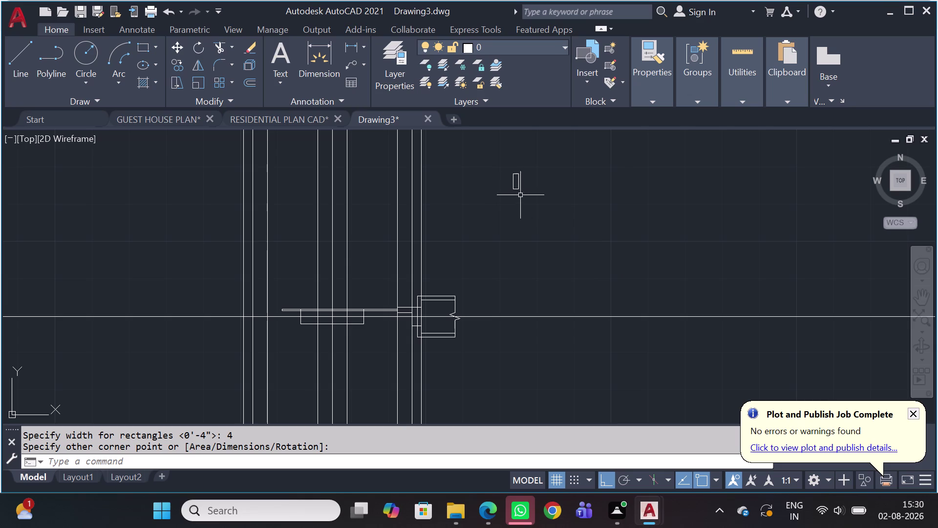
scroll(up, 3)
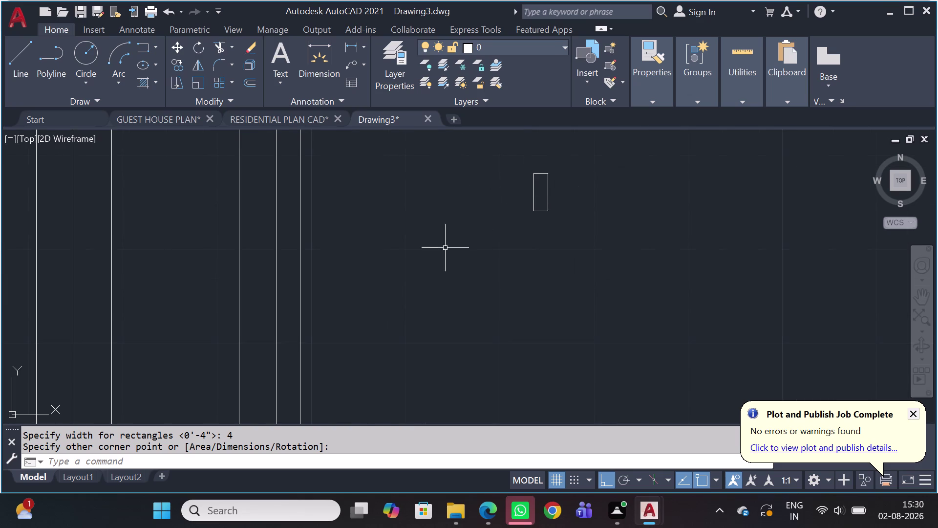
scroll(down, 3)
scroll(up, 3)
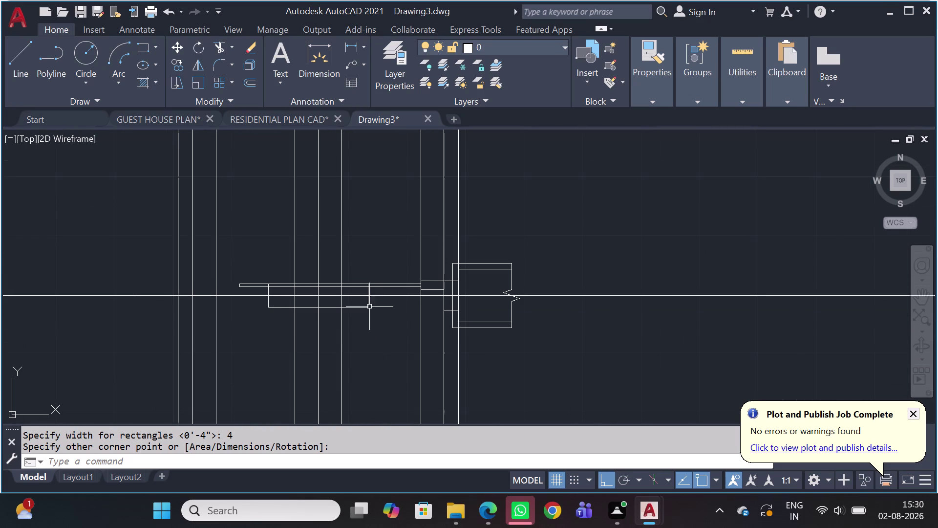
click(369, 305)
key(Delete)
scroll(down, 3)
click(513, 188)
click(476, 216)
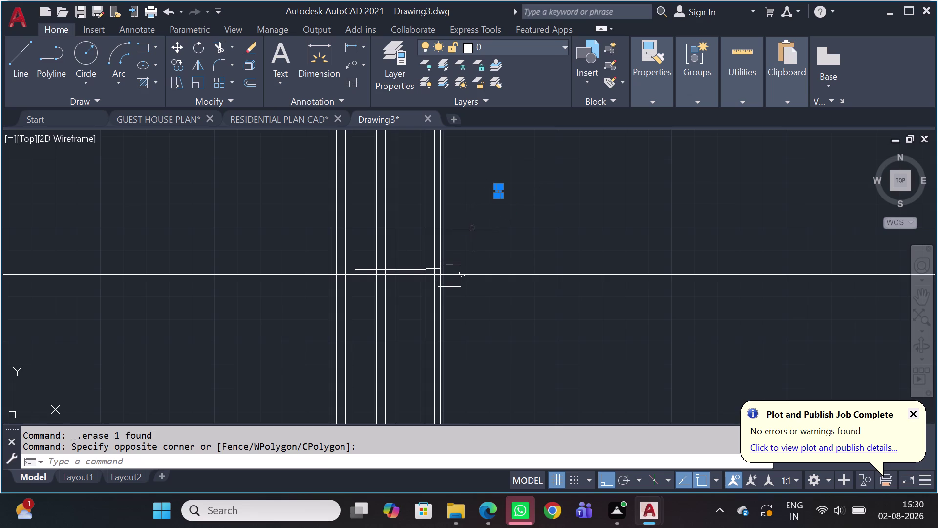
key(r)
key(o)
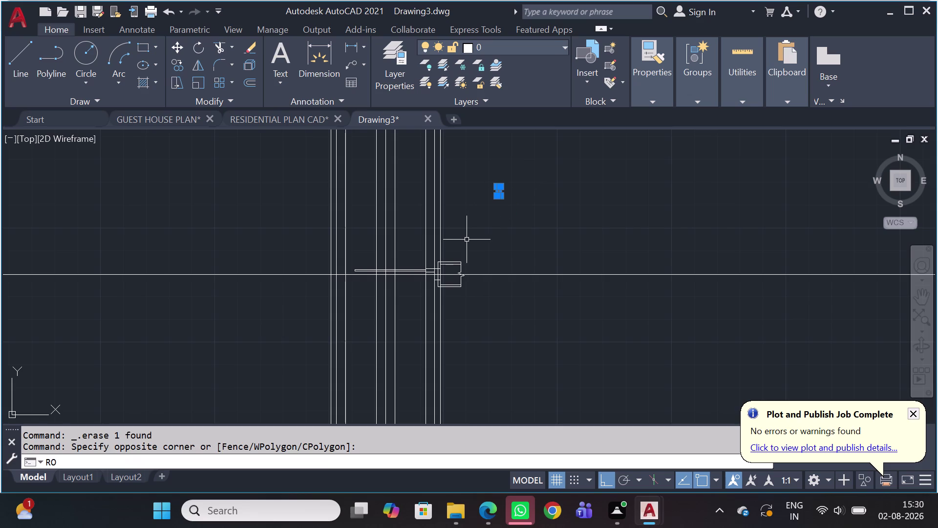
key(space)
click(529, 214)
click(518, 265)
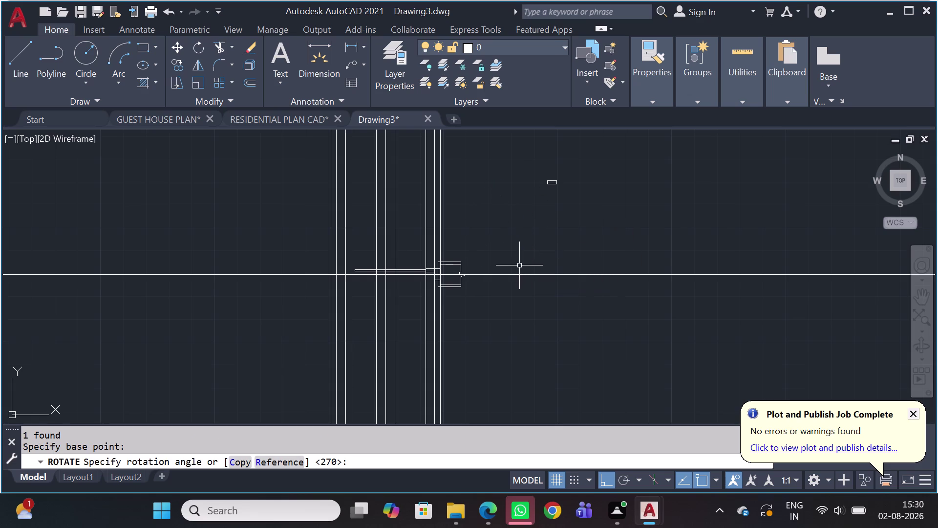
click(577, 164)
click(547, 194)
key(m)
key(space)
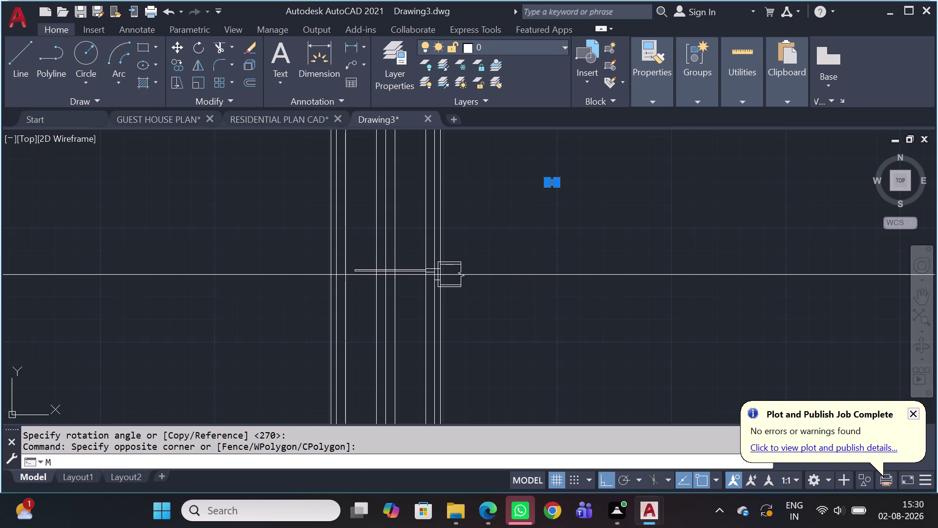
scroll(up, 3)
click(545, 207)
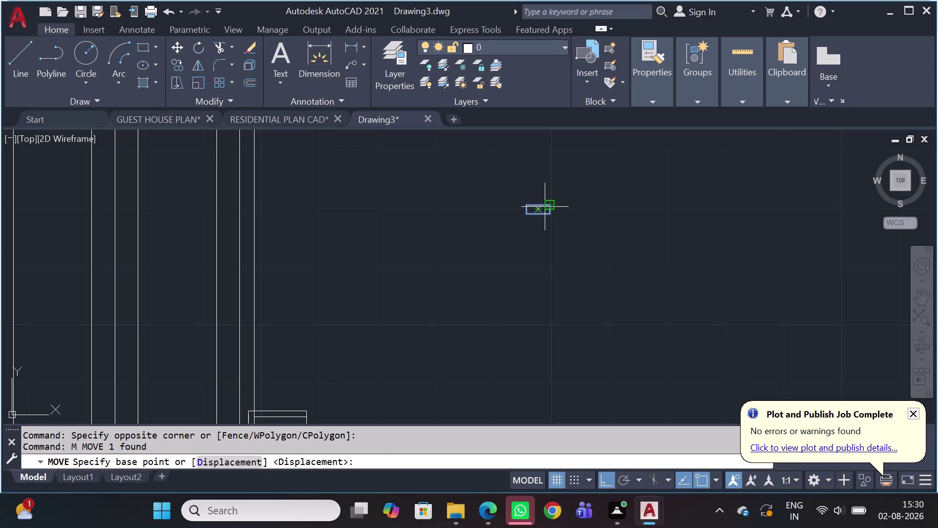
scroll(down, 3)
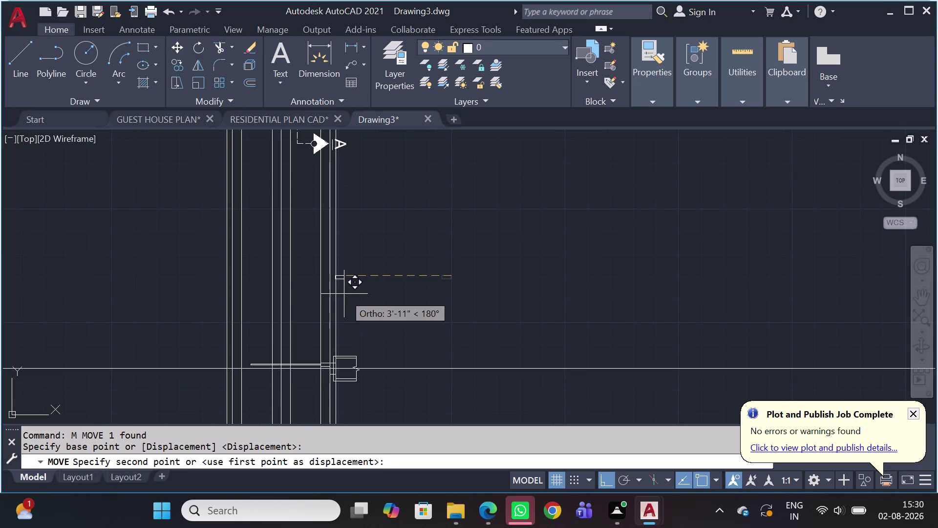
key(shift+F8)
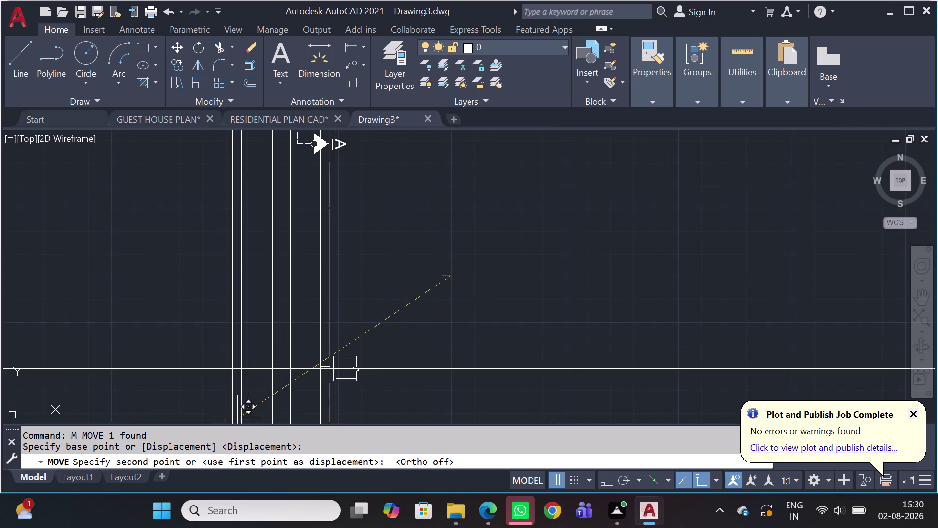
scroll(up, 3)
scroll(up, 3)
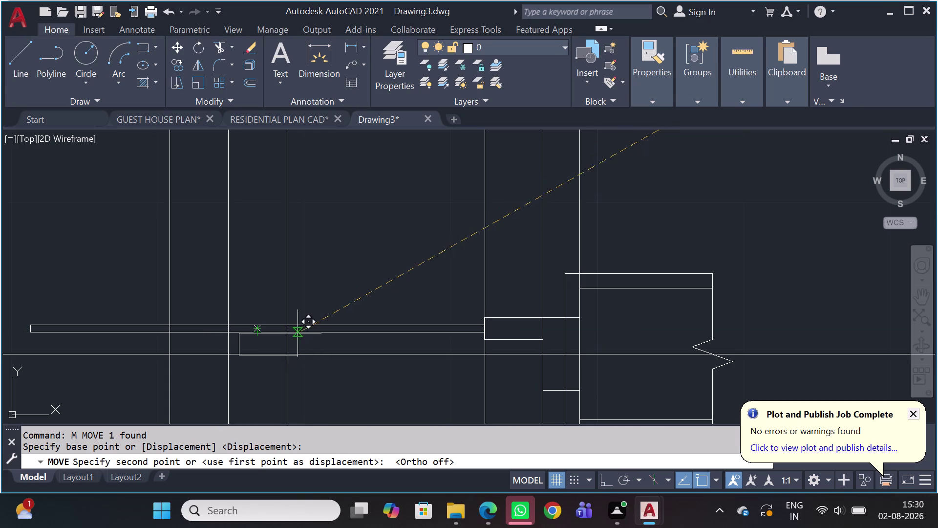
scroll(up, 3)
scroll(up, 3)
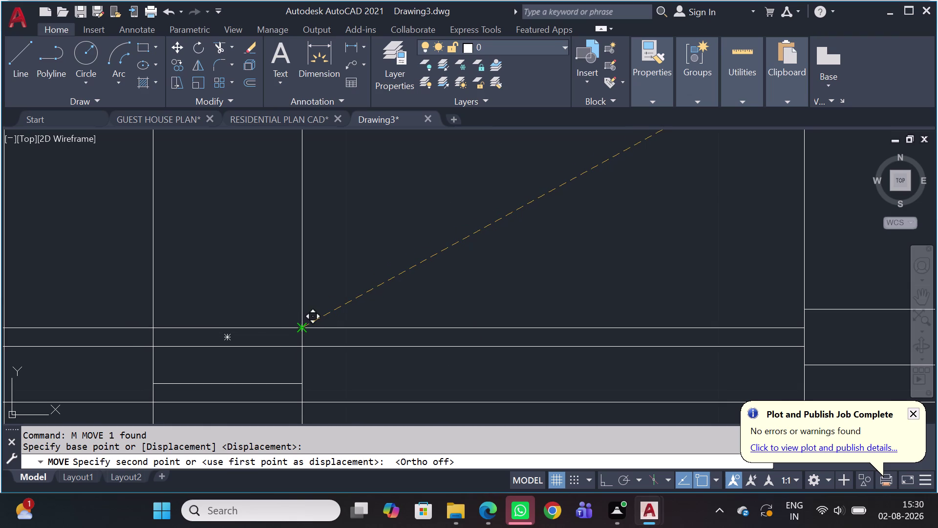
scroll(down, 3)
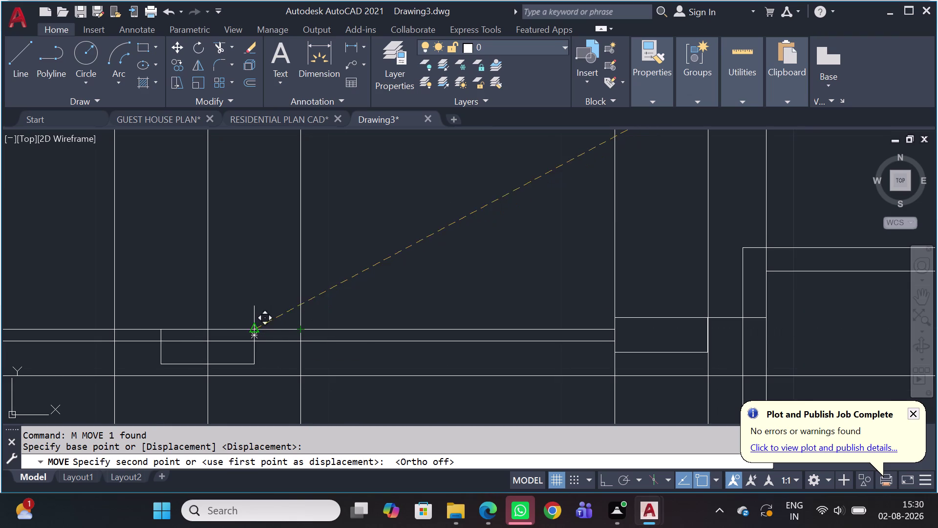
scroll(down, 3)
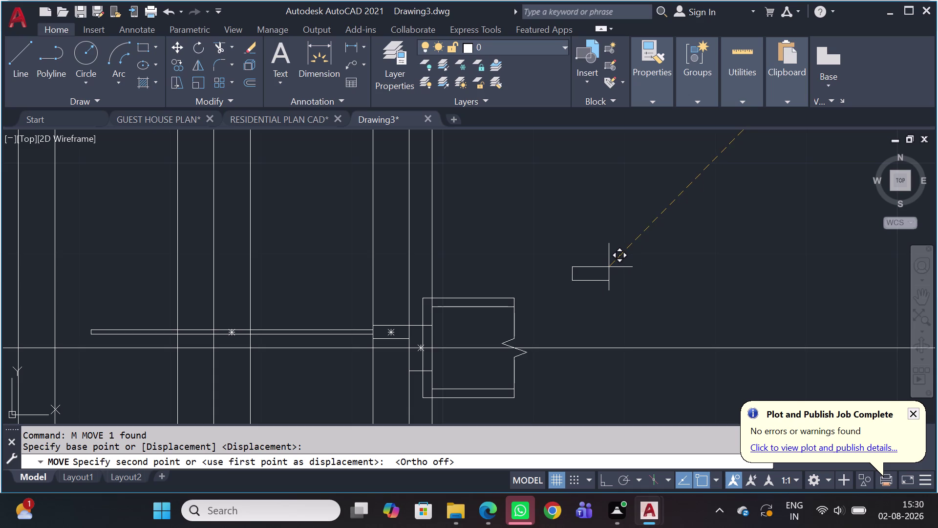
scroll(up, 3)
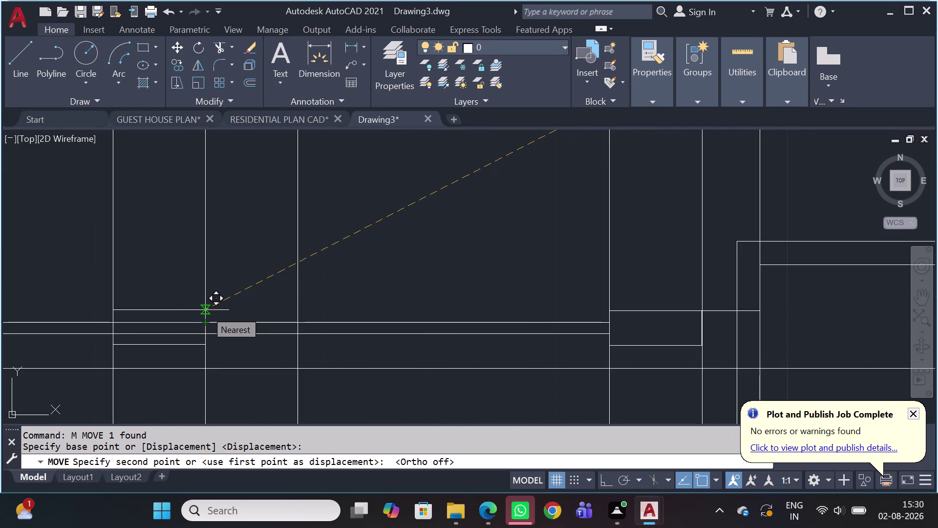
scroll(down, 3)
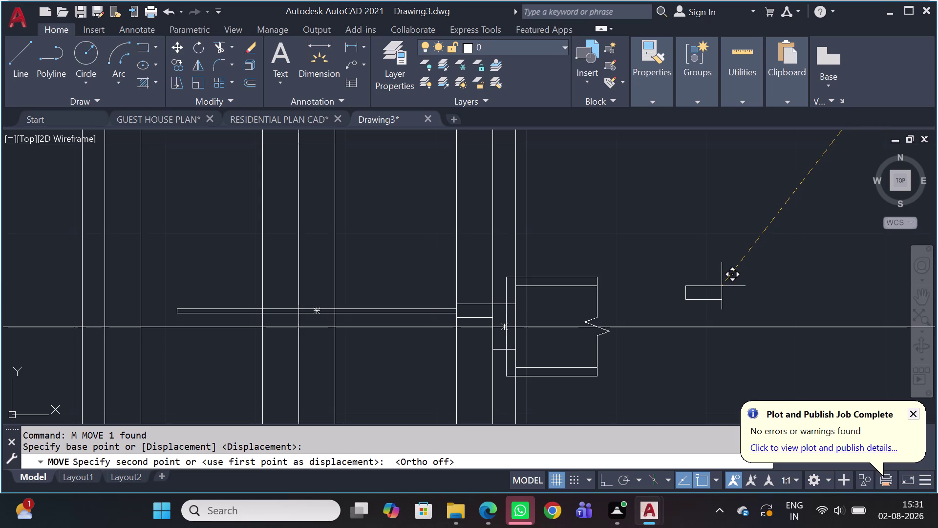
Cancel the unfinished move, then draw and delete a test square right of the frame.
key(Escape)
text(RE)
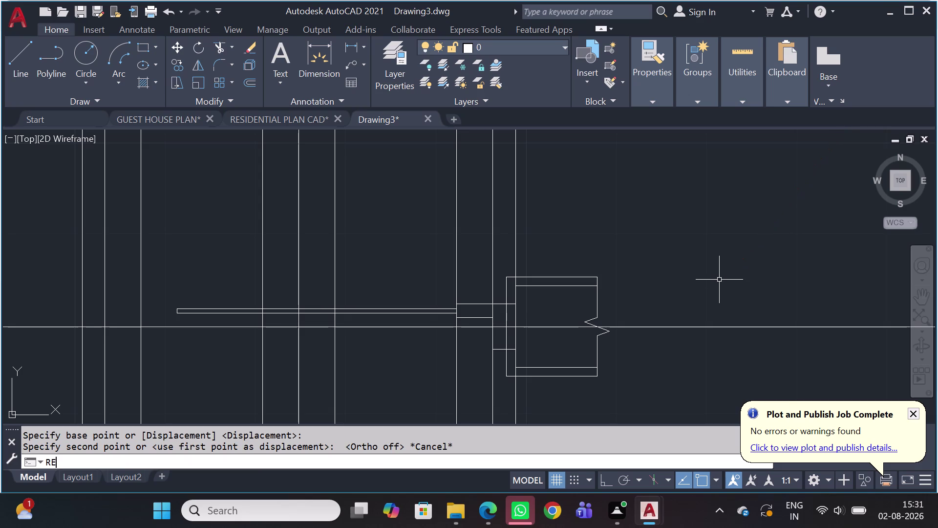
text(C)
key(space)
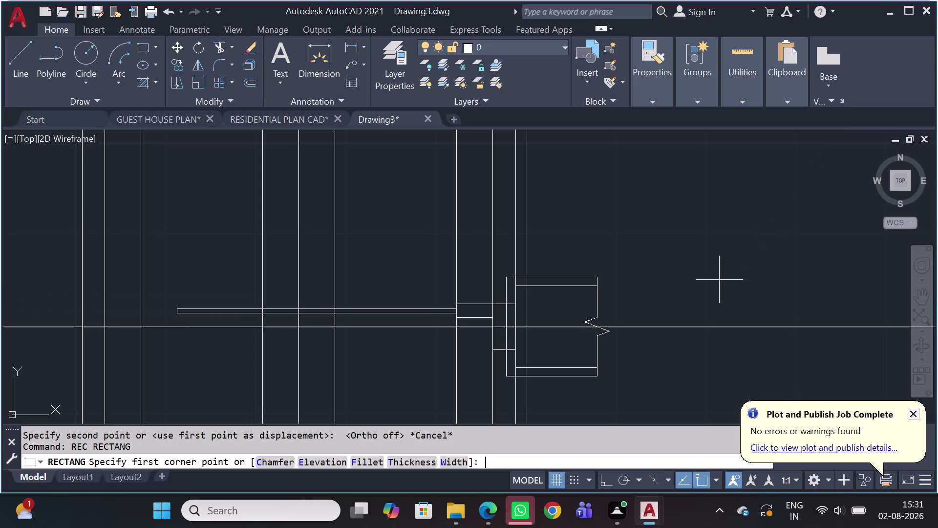
click(673, 251)
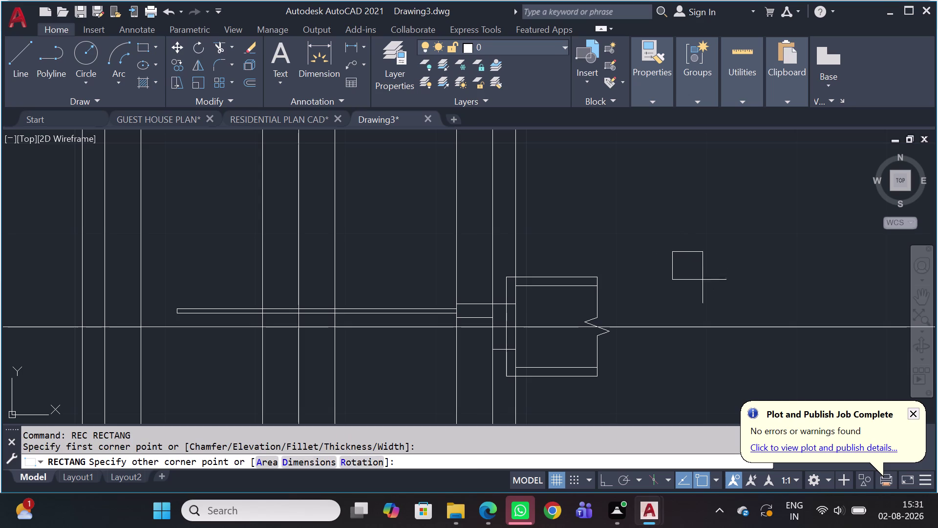
click(713, 287)
click(710, 289)
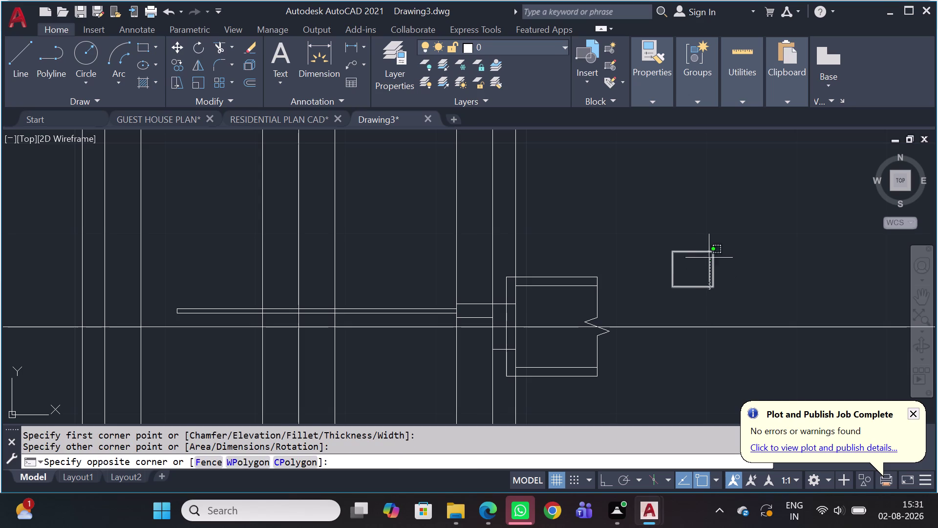
click(709, 257)
key(Delete)
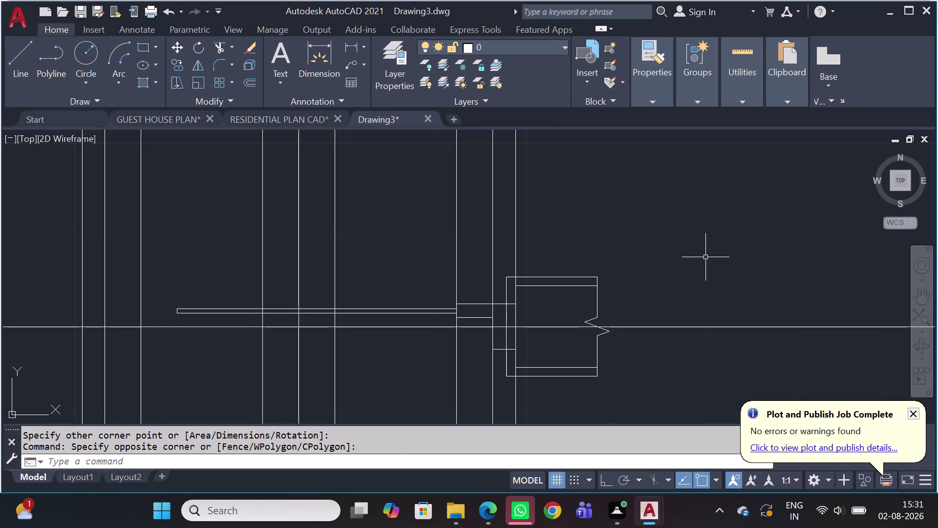
Draw a 1.5 by 8 rectangle right of the frame with RECTANG Dimensions.
text(REC)
key(space)
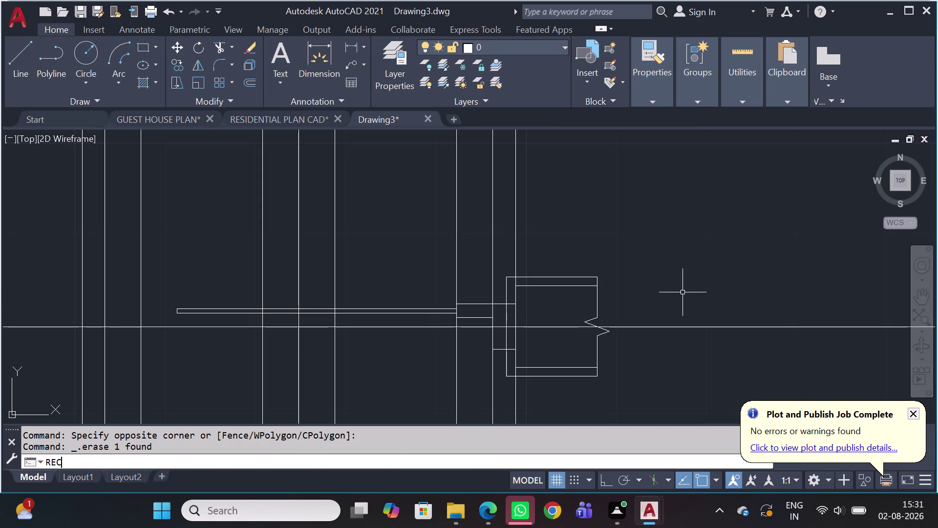
click(664, 237)
key(d)
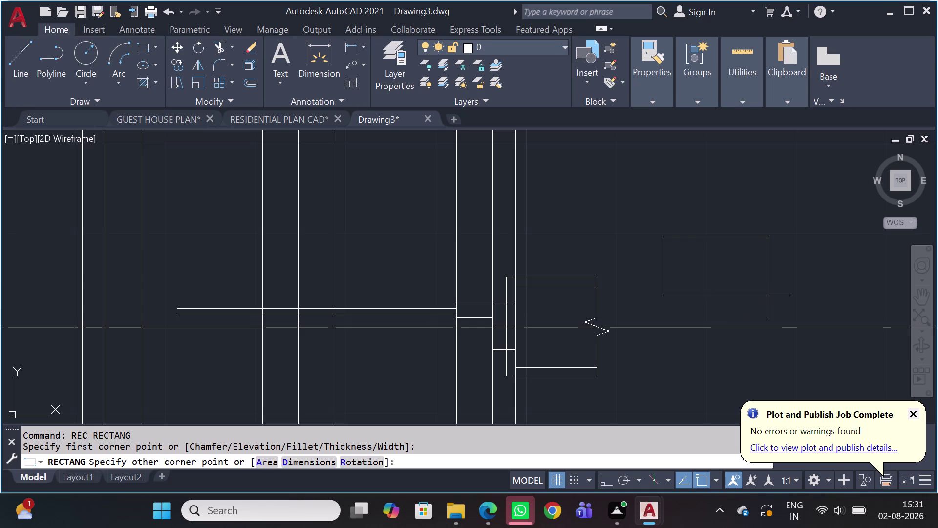
key(space)
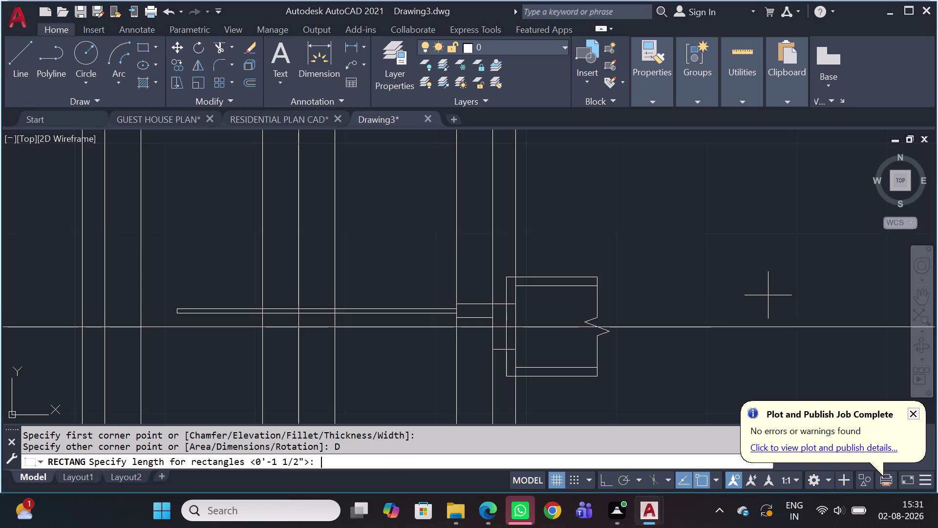
text(1.)
text(5)
key(space)
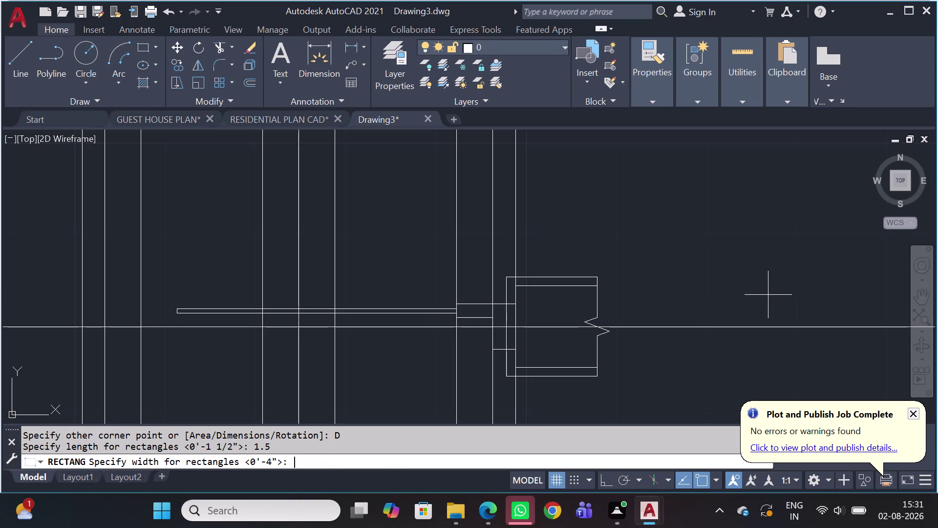
text(8)
key(space)
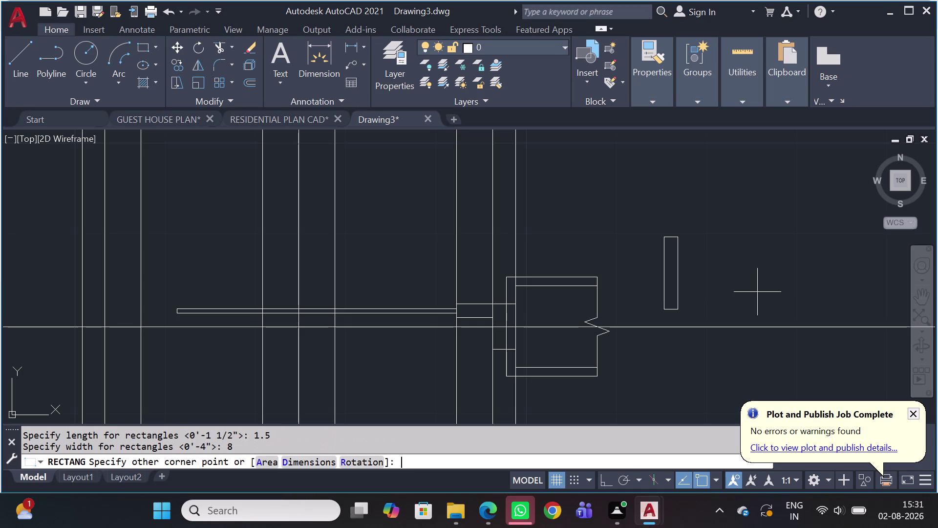
click(751, 318)
Rotate the tall rectangle from its bottom to horizontal with Ortho on.
click(705, 244)
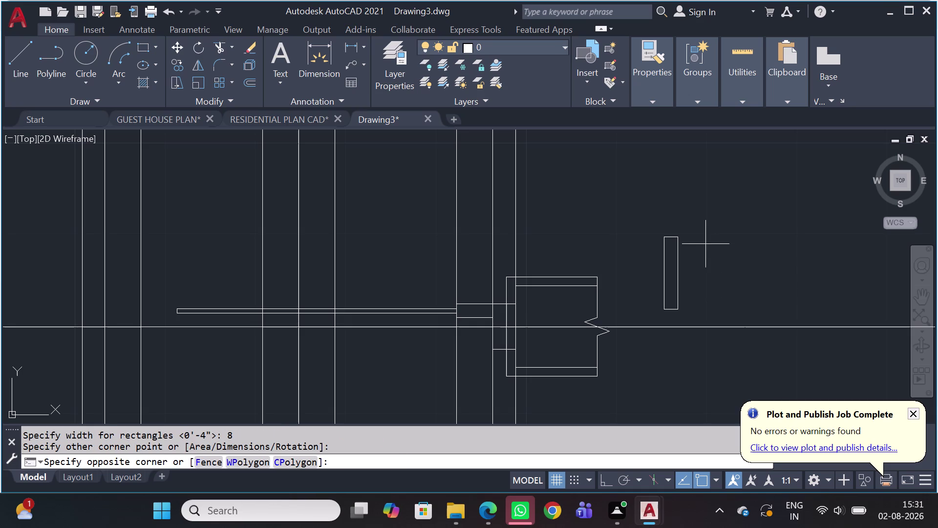
click(631, 308)
key(r)
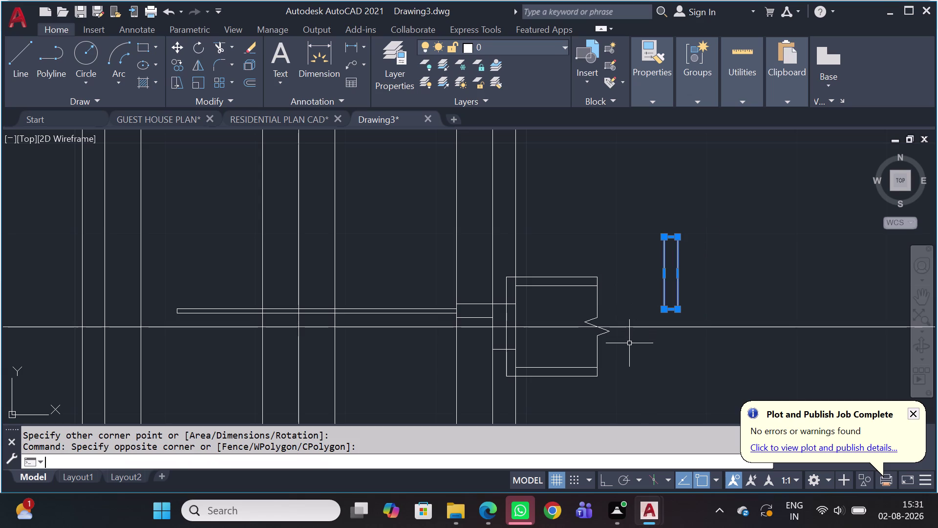
key(o)
key(space)
click(671, 316)
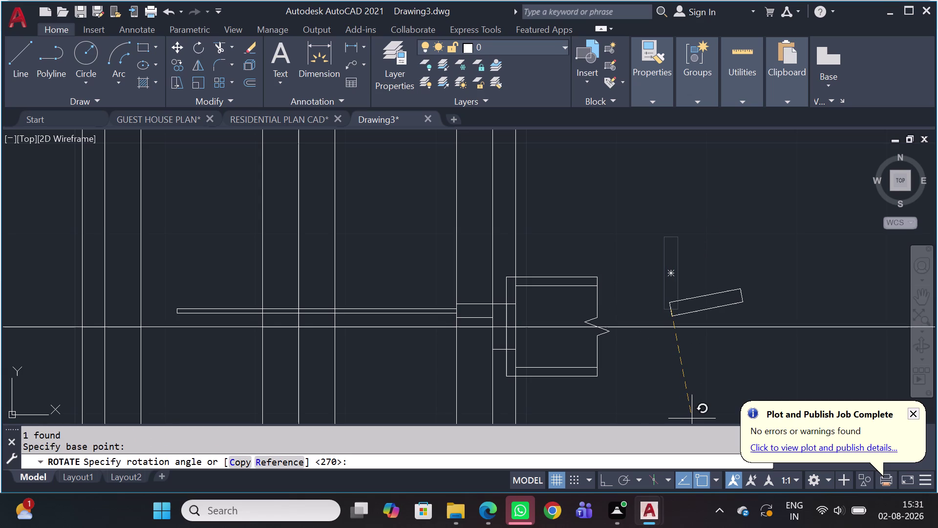
key(shift+F8)
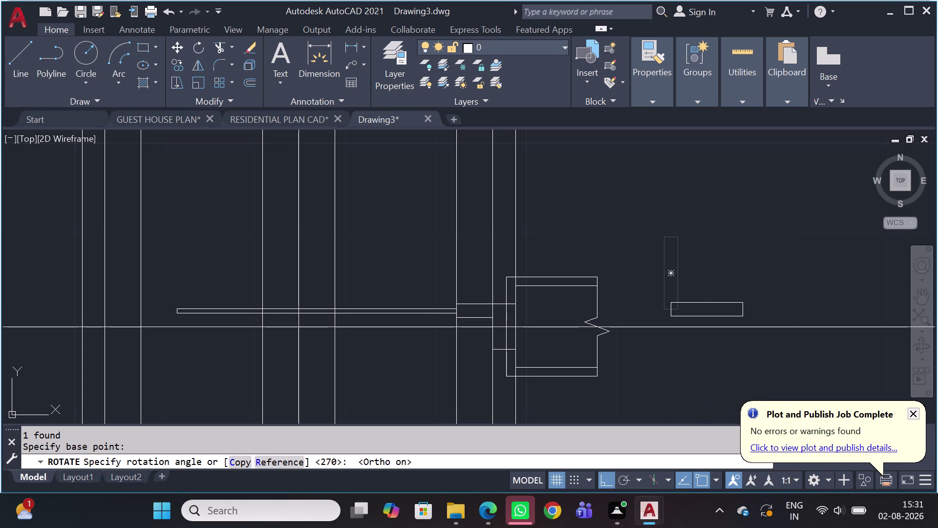
click(666, 372)
click(748, 301)
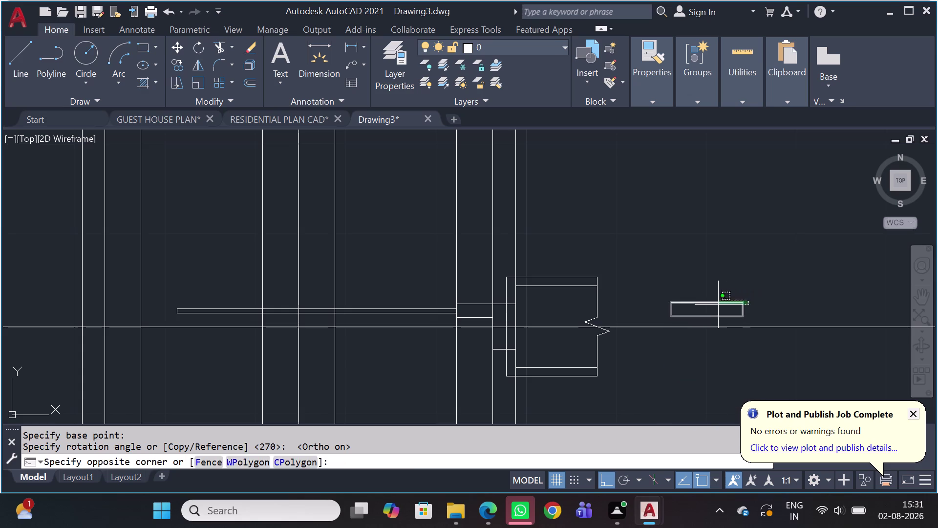
click(706, 311)
text(M)
key(space)
scroll(up, 3)
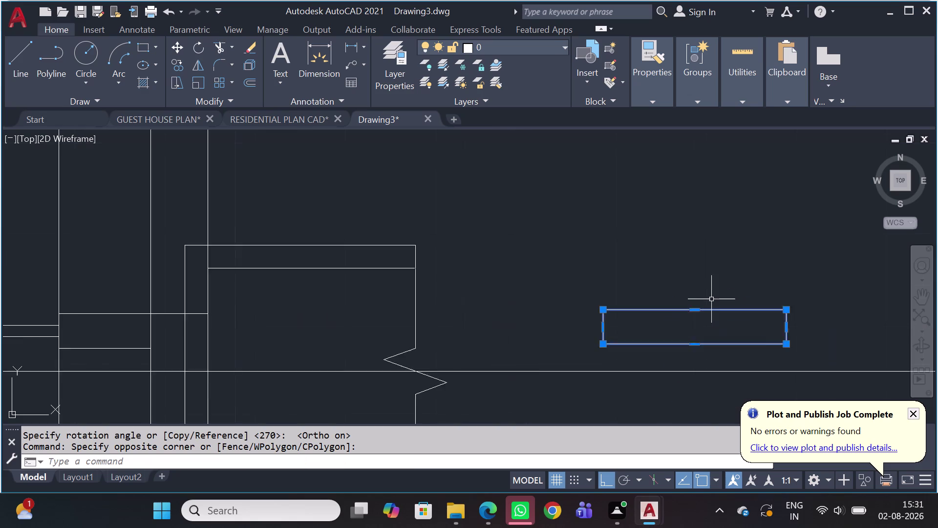
Move the 1 1/2" by 8" rectangle from its top midpoint onto the leaf left of the frame.
scroll(up, 3)
text(M)
key(space)
click(685, 321)
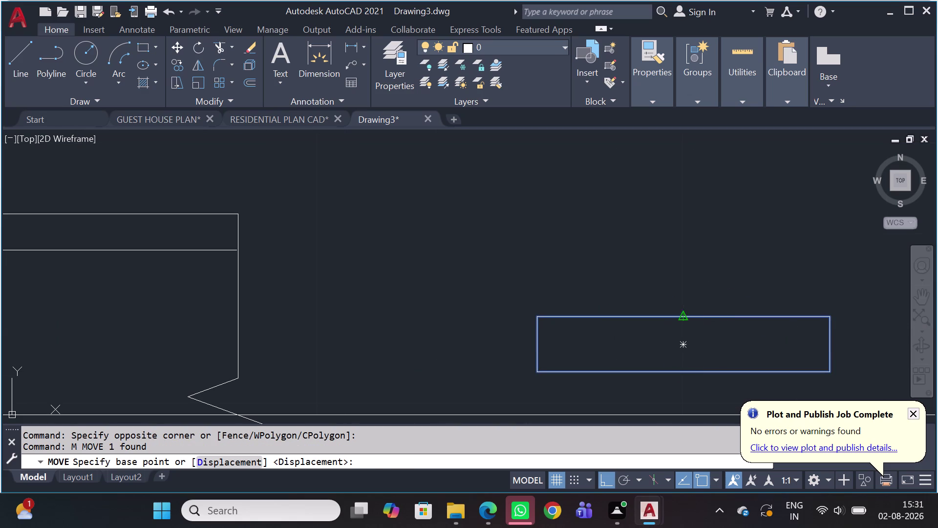
scroll(down, 3)
middle_drag(22, 288, 480, 304)
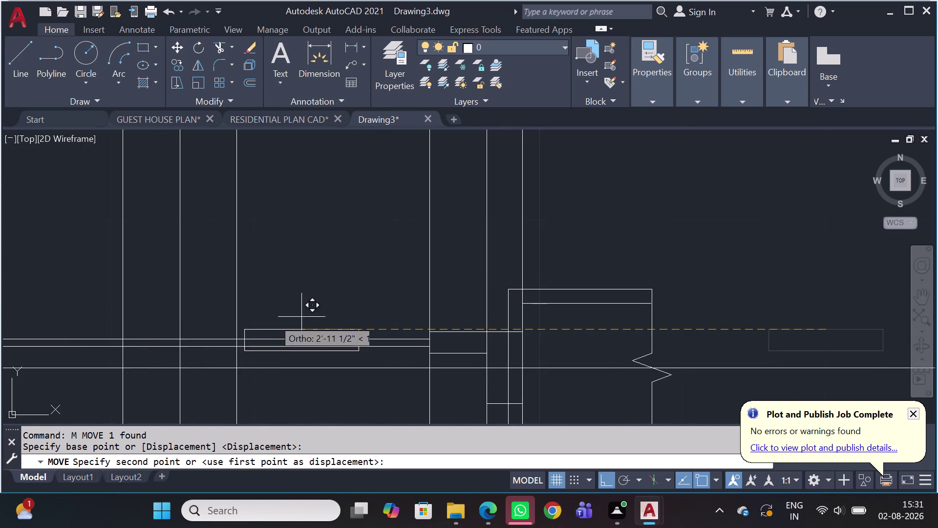
scroll(up, 3)
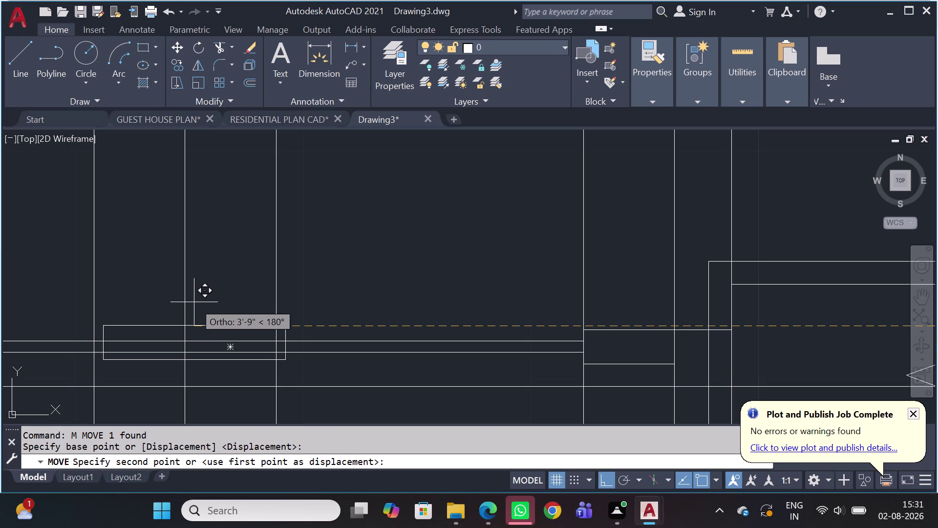
click(436, 312)
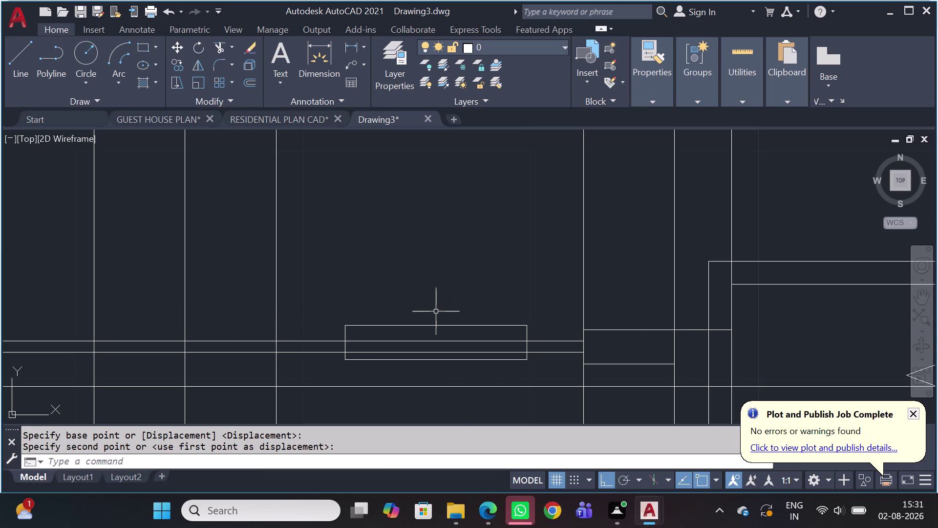
middle_drag(351, 341, 375, 302)
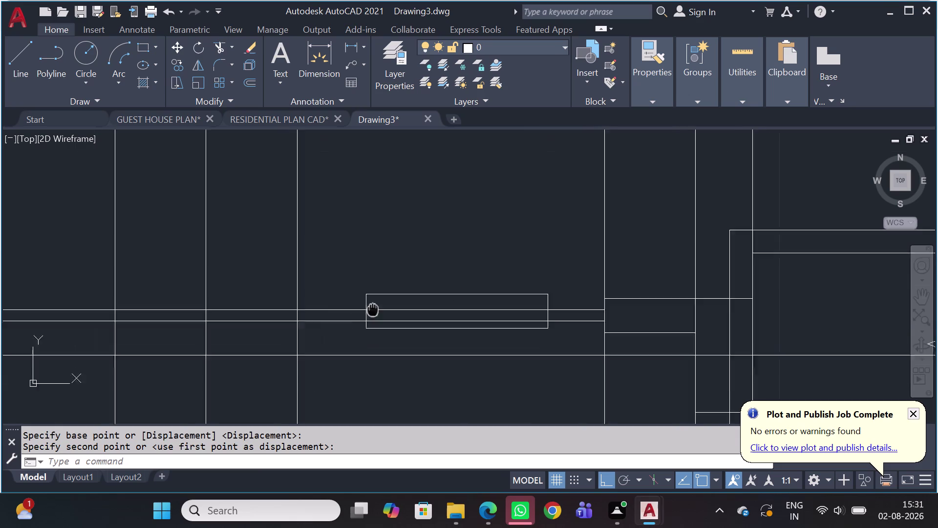
middle_drag(375, 303, 378, 287)
Begin a line on the door detail, then cancel it unfinished.
key(l)
key(space)
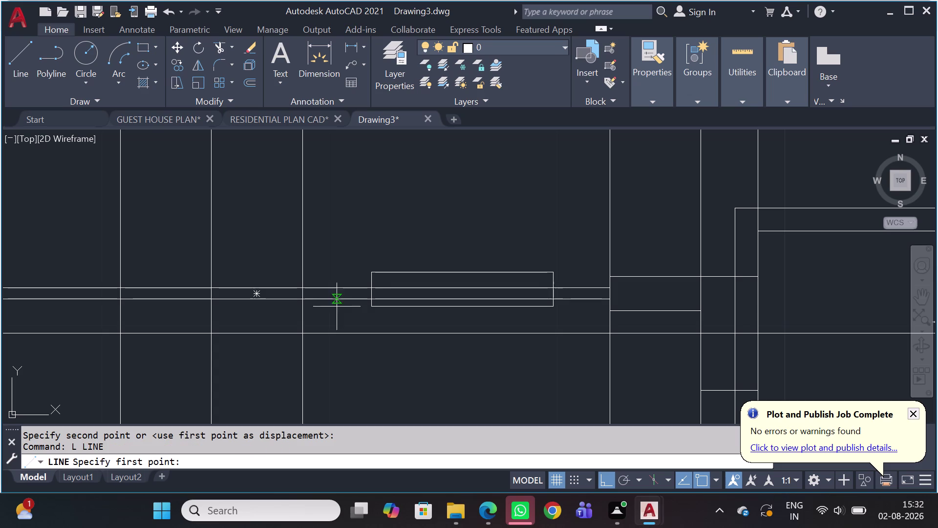
scroll(up, 3)
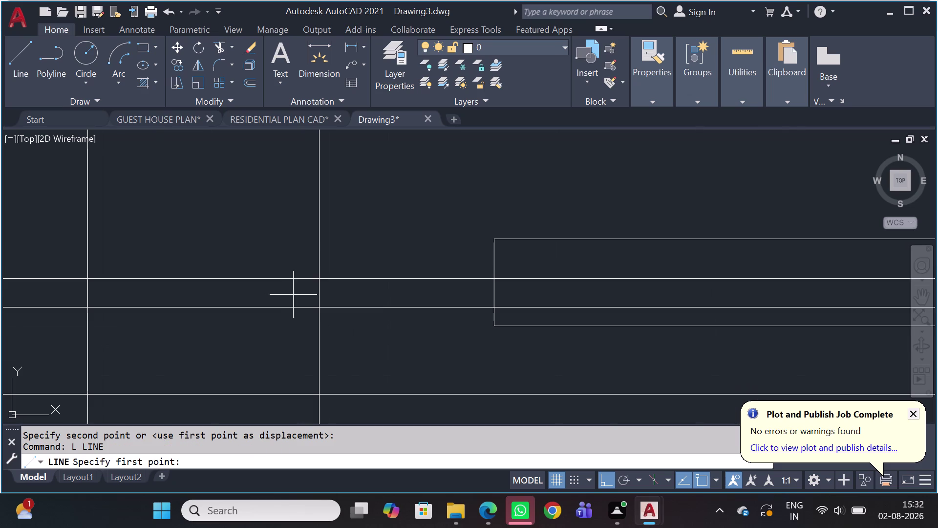
click(315, 280)
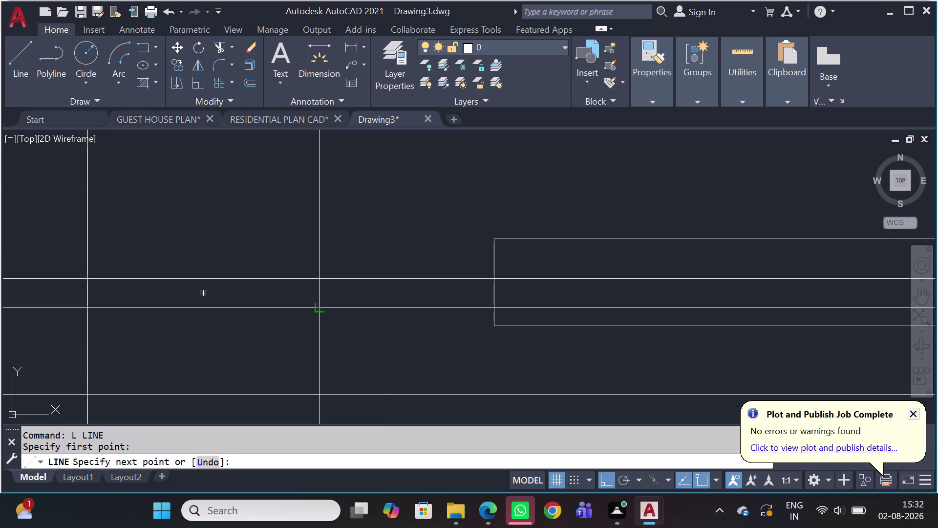
click(315, 310)
key(Escape)
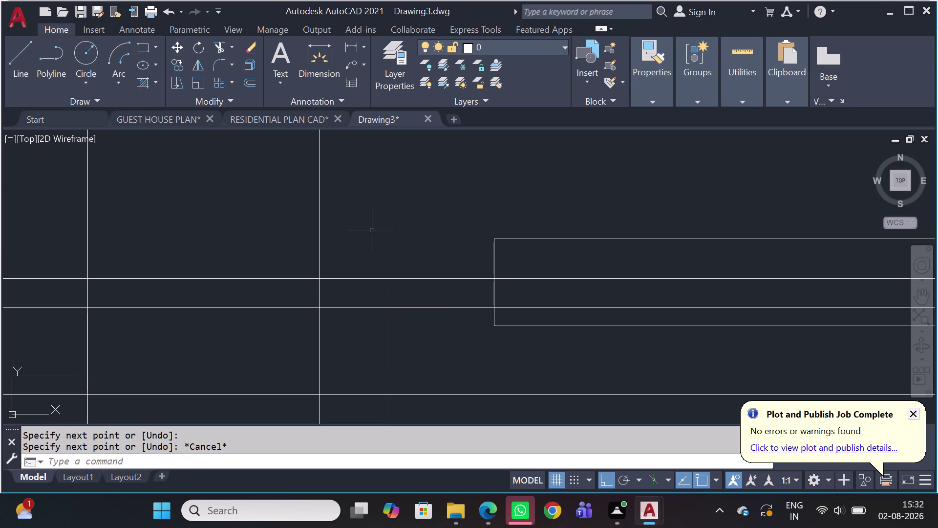
Move the 1 1/2" by 8" hardware rectangle farther left along the door leaf.
click(501, 250)
click(490, 233)
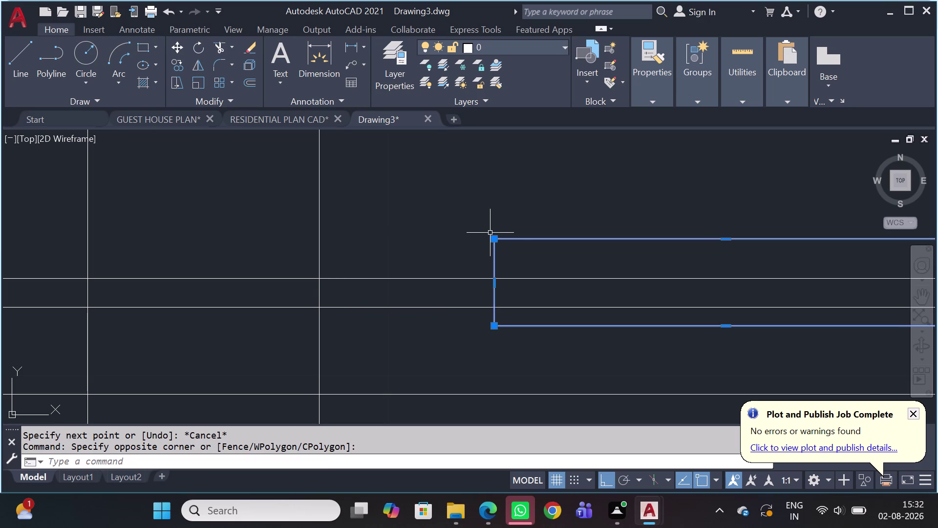
text(M)
key(space)
scroll(down, 3)
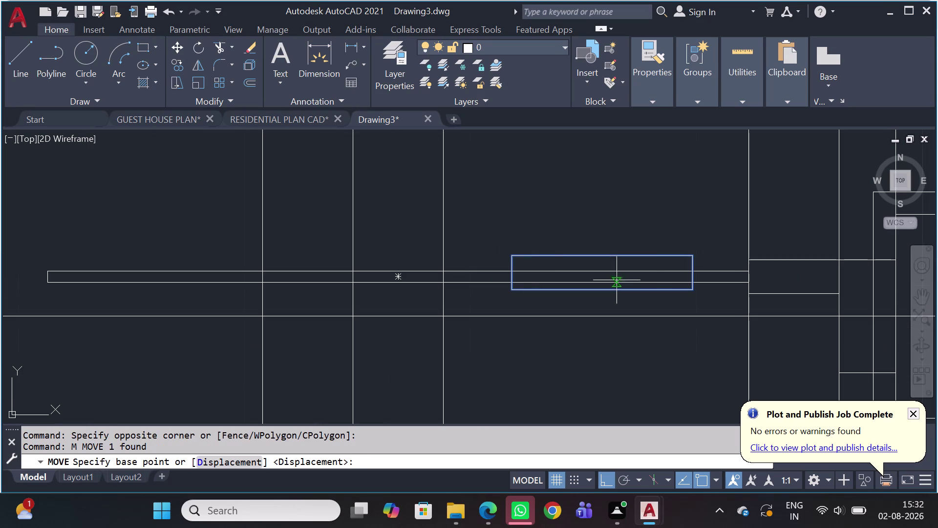
click(690, 273)
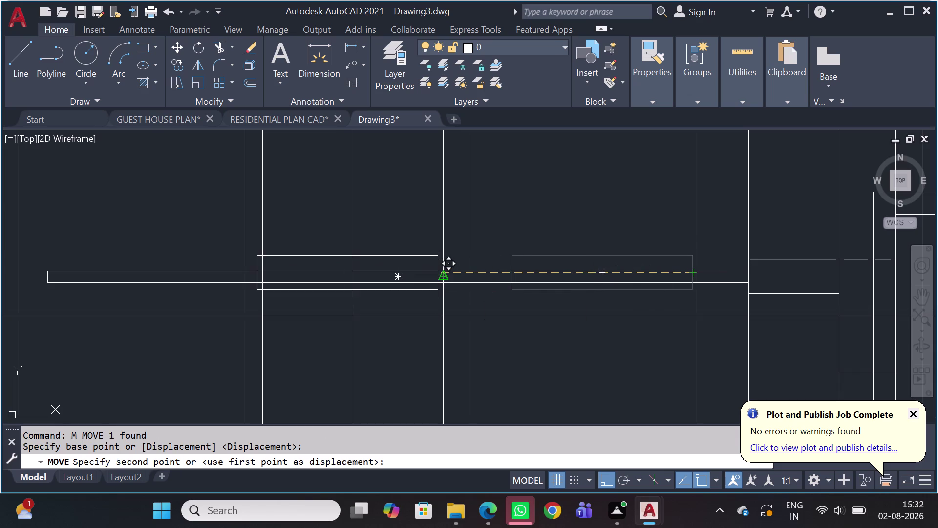
scroll(up, 3)
click(441, 275)
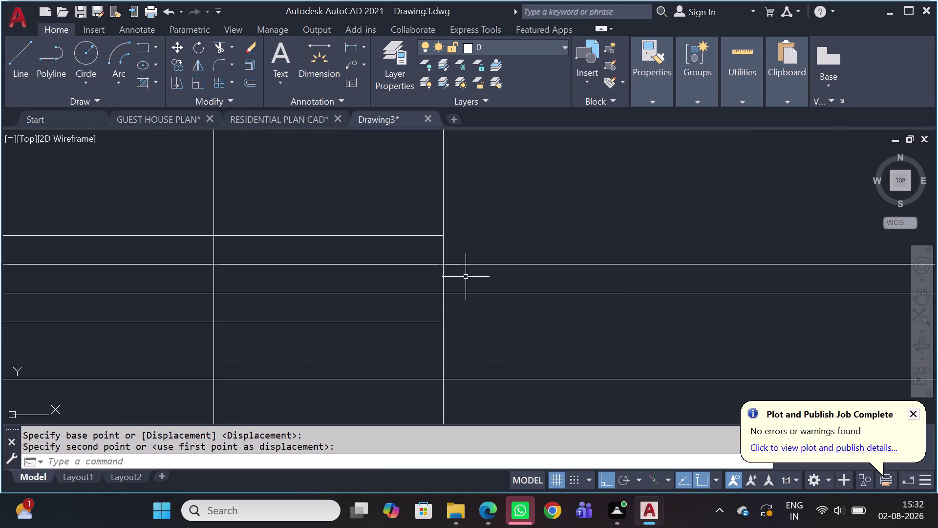
Window-select the three vertical construction lines.
scroll(down, 3)
scroll(down, 3)
scroll(up, 3)
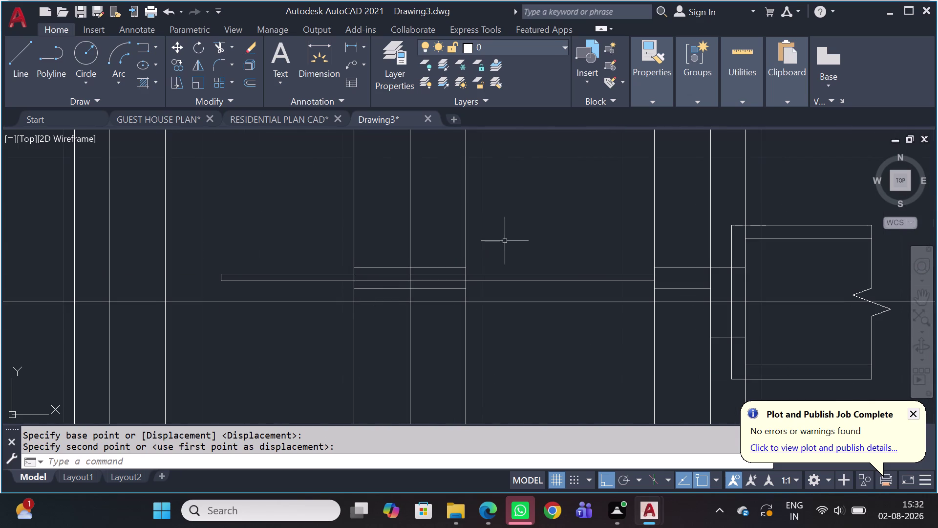
scroll(up, 3)
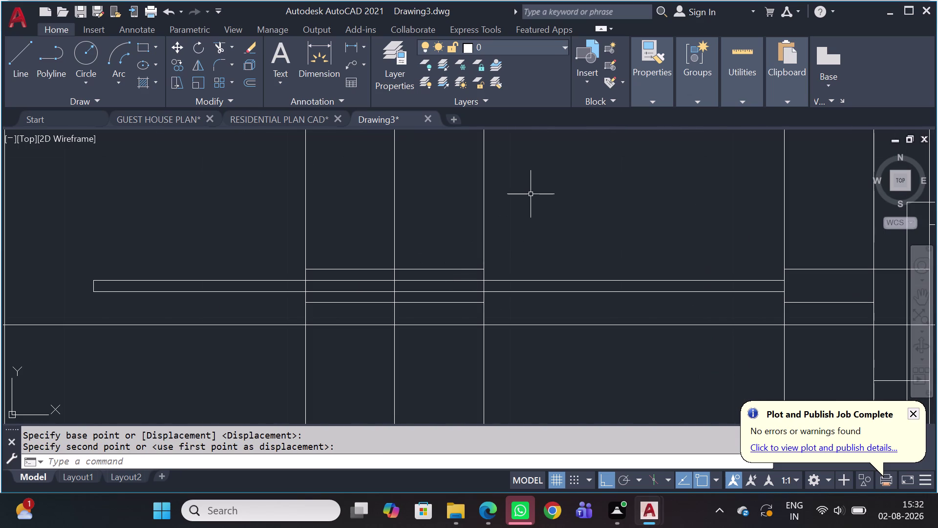
click(530, 192)
click(221, 181)
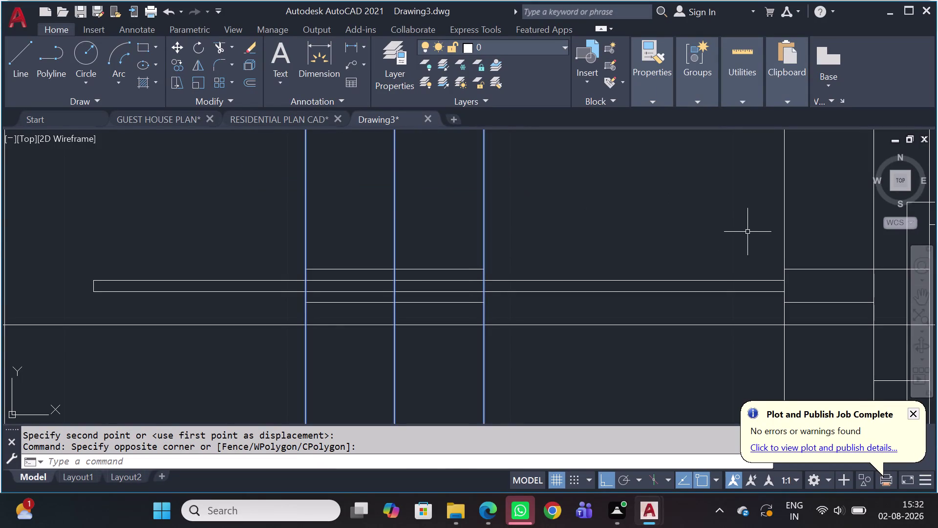
Erase the three selected vertical construction lines.
key(Delete)
scroll(down, 3)
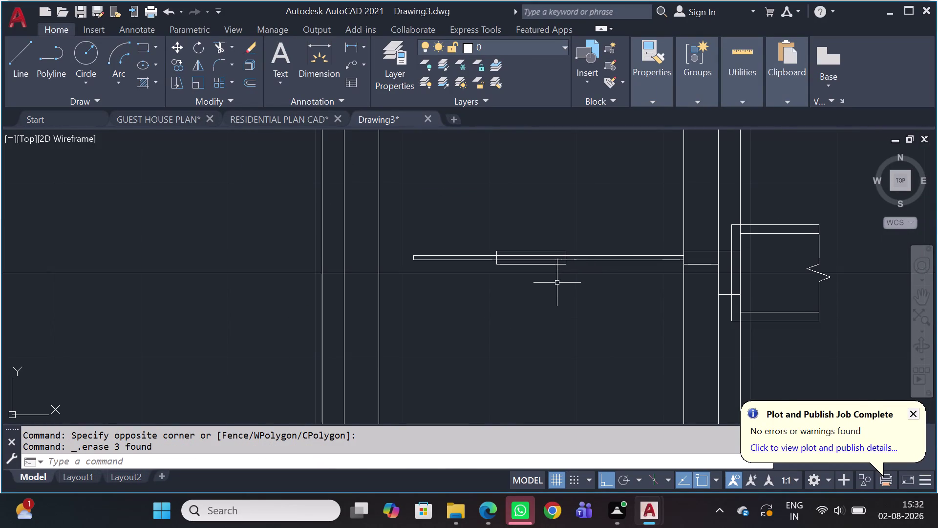
scroll(up, 3)
scroll(up, 3)
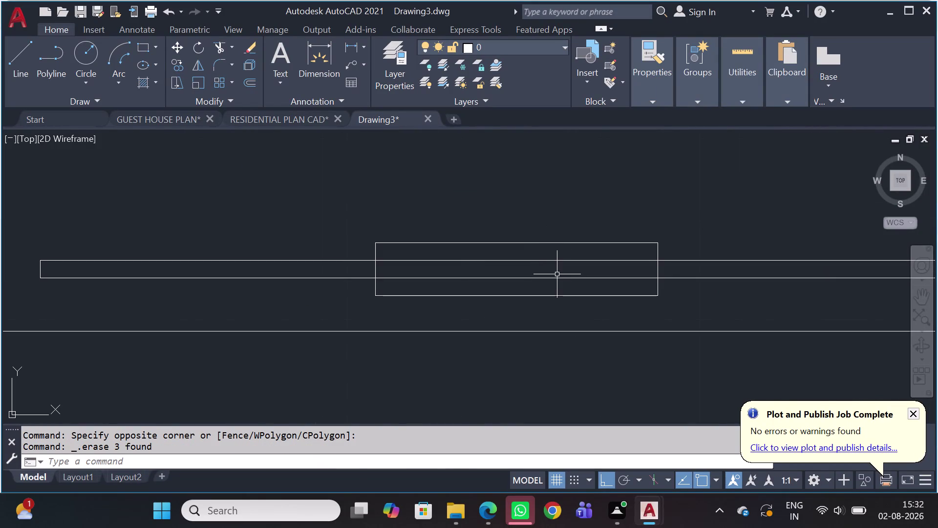
Trim the leaf line running through the hardware rectangle using a fence.
text(TR)
key(space)
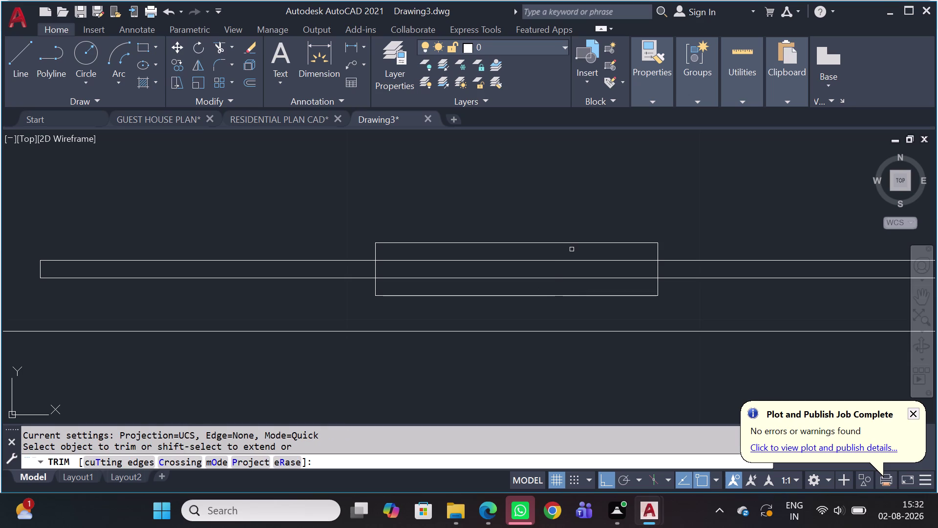
click(572, 250)
click(553, 283)
scroll(down, 3)
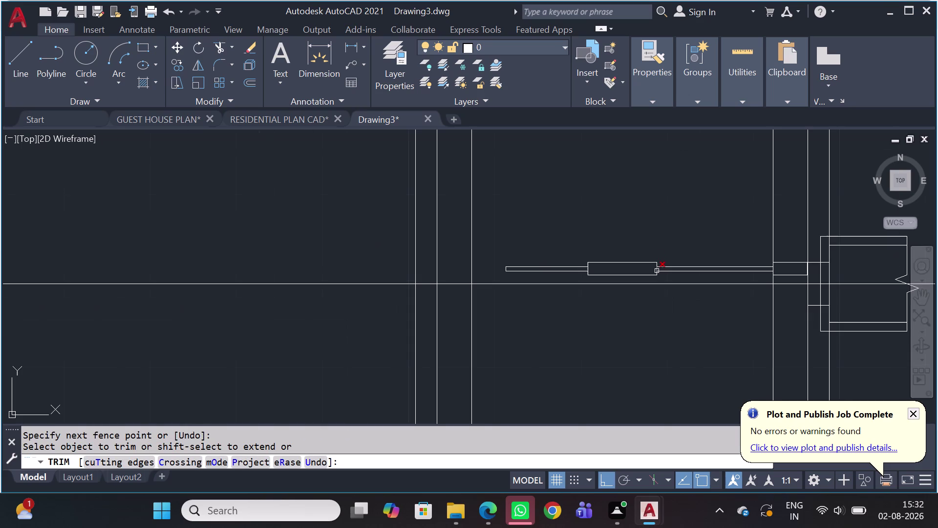
key(Escape)
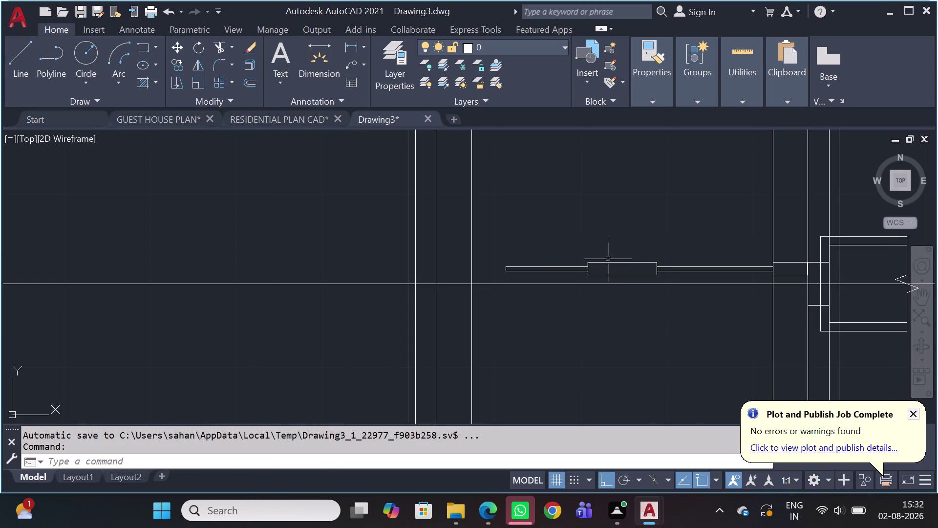
Pan across the door detail back toward the leaf and frame.
middle_drag(608, 259, 523, 277)
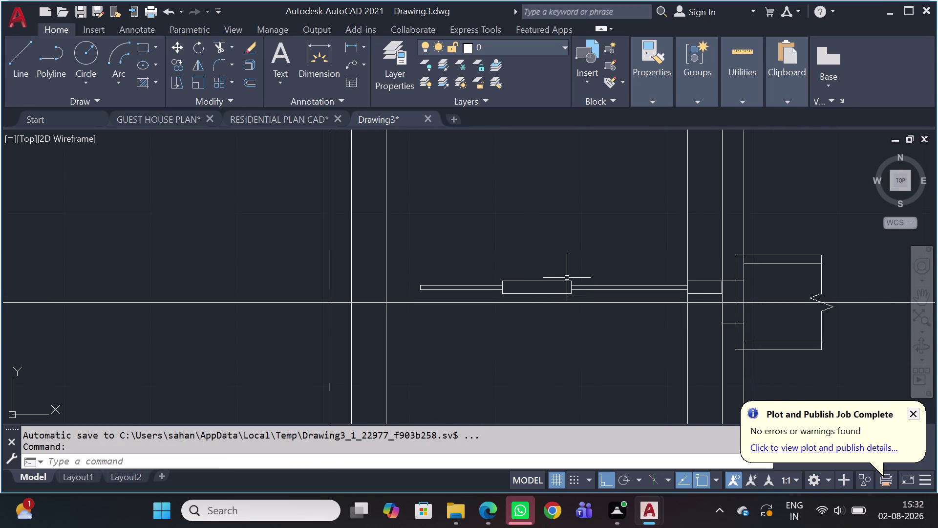
scroll(down, 3)
scroll(up, 3)
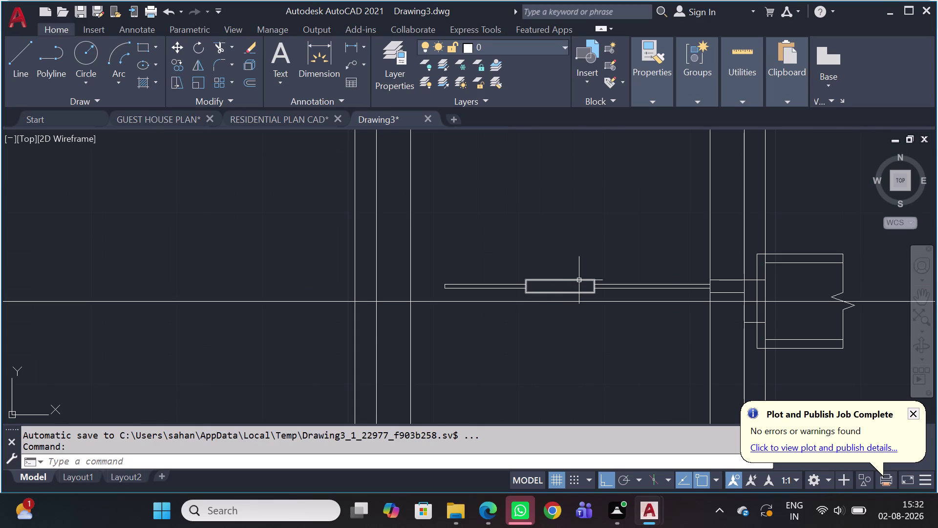
scroll(down, 3)
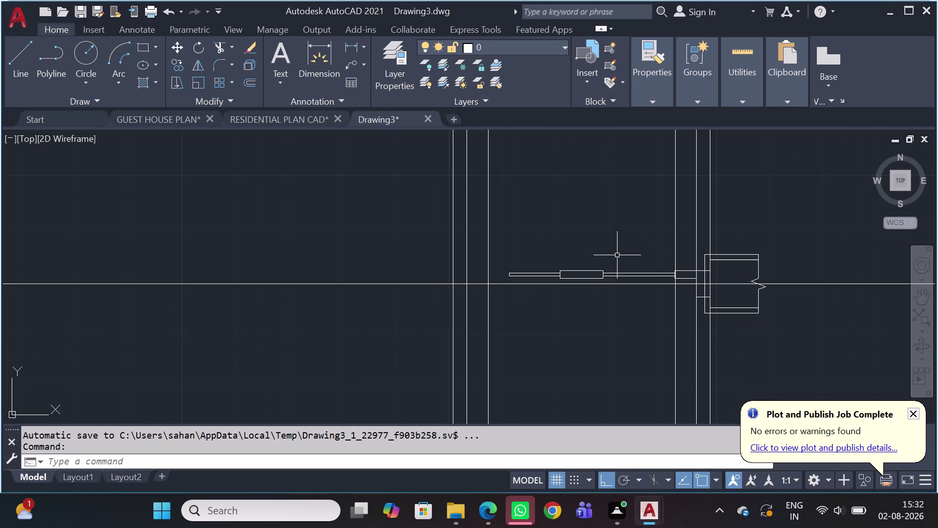
middle_drag(617, 256, 573, 385)
scroll(down, 3)
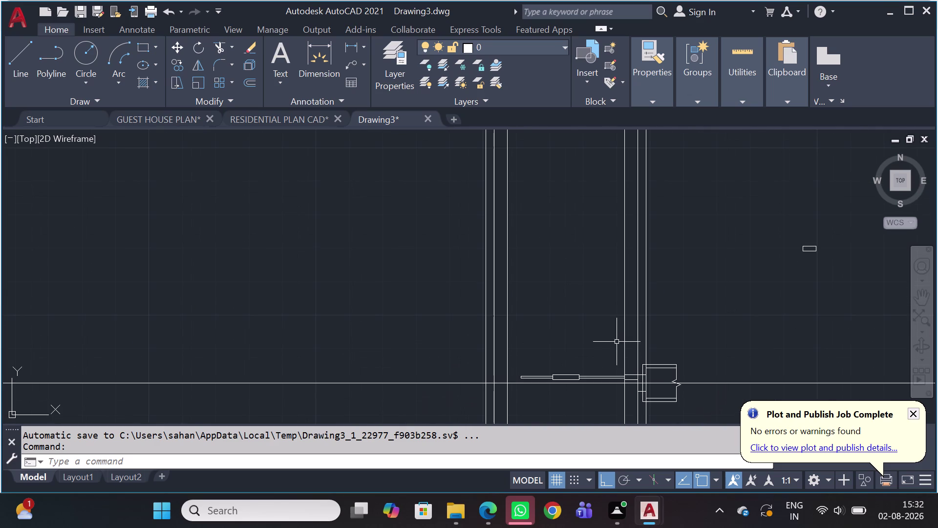
scroll(up, 3)
middle_drag(593, 380, 638, 309)
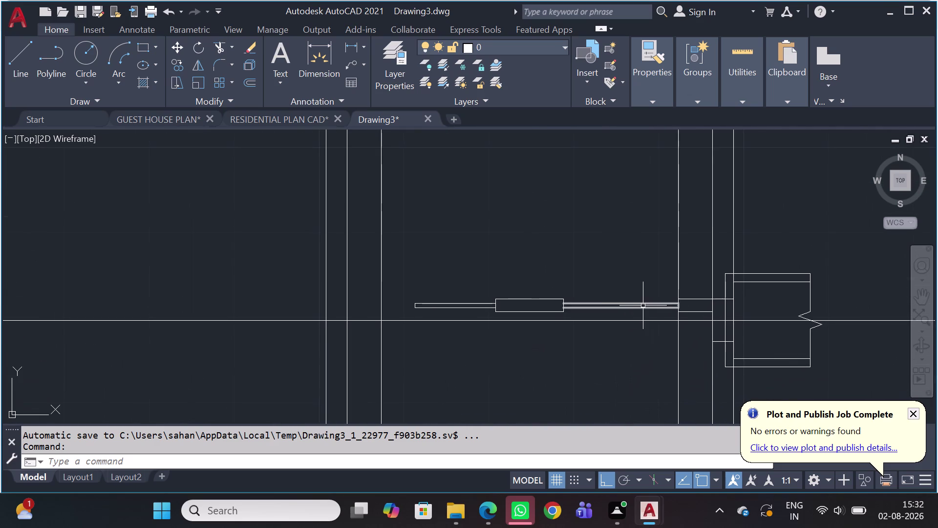
scroll(down, 3)
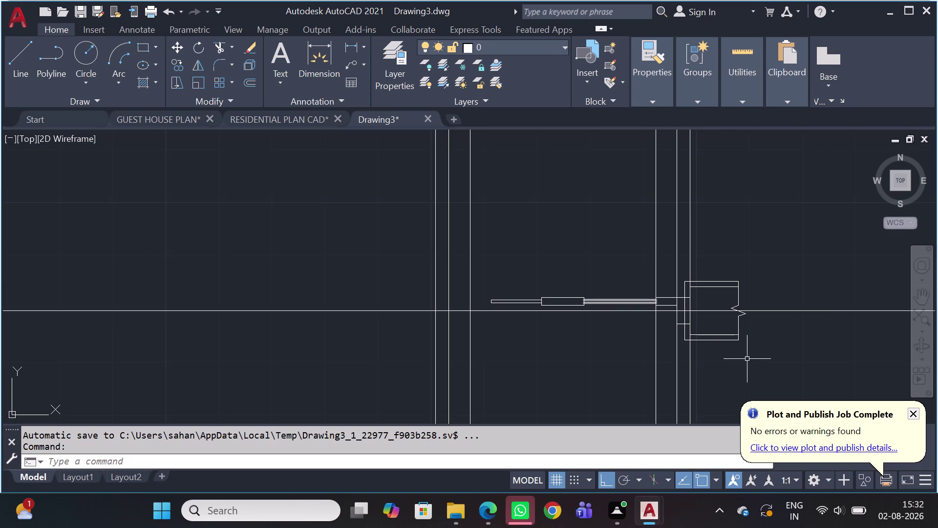
click(561, 225)
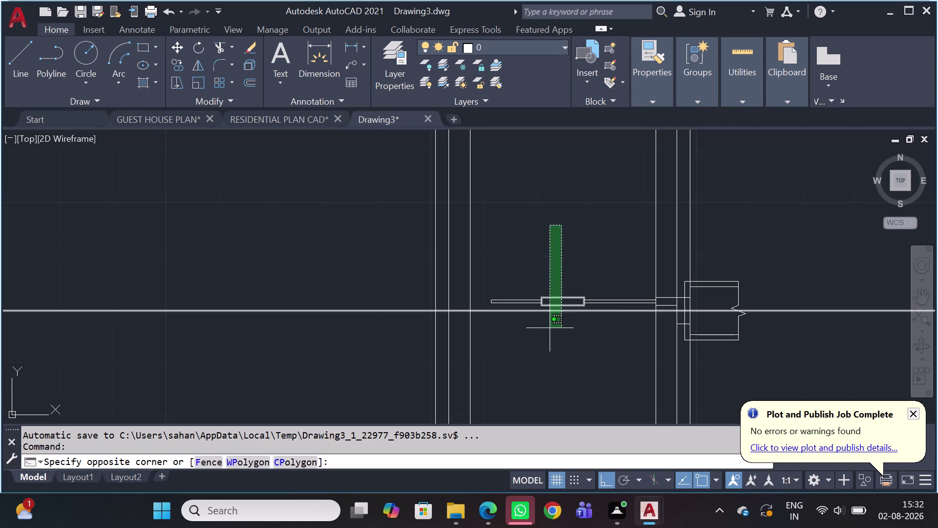
Clear an accidental selection and erase six vertical construction lines.
click(820, 377)
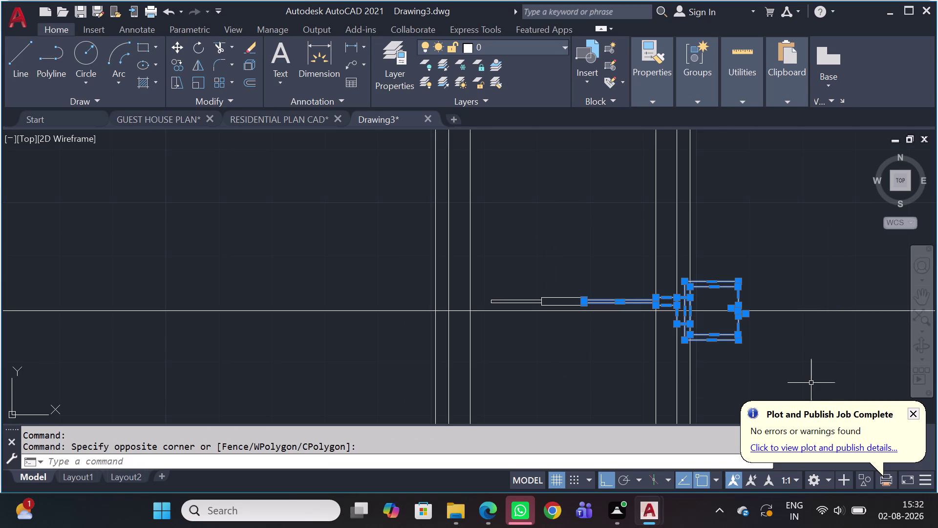
key(Escape)
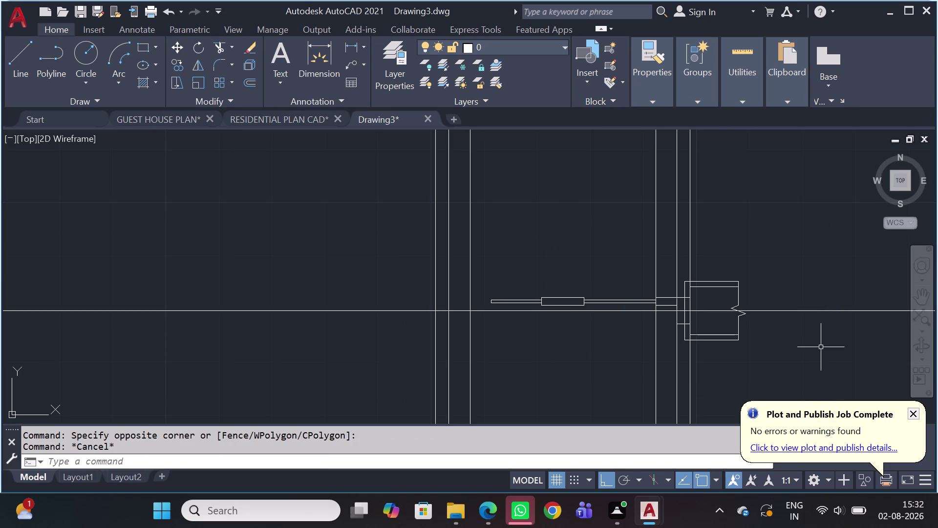
click(821, 347)
click(398, 397)
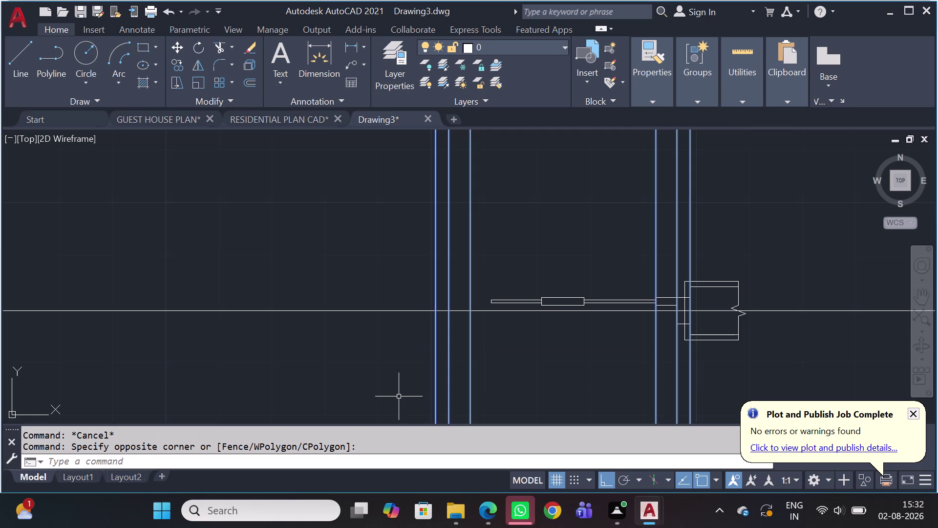
key(Delete)
Erase the long horizontal construction line.
click(826, 274)
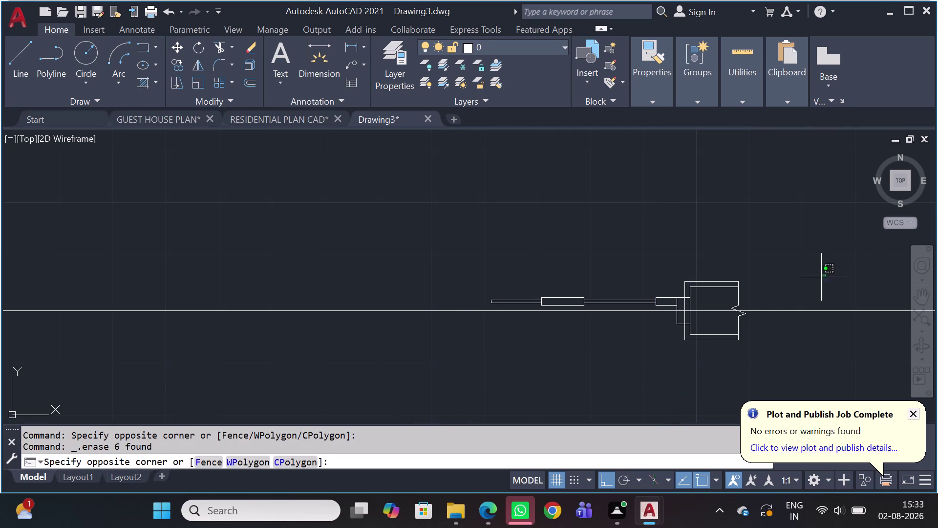
click(785, 343)
key(Delete)
scroll(up, 3)
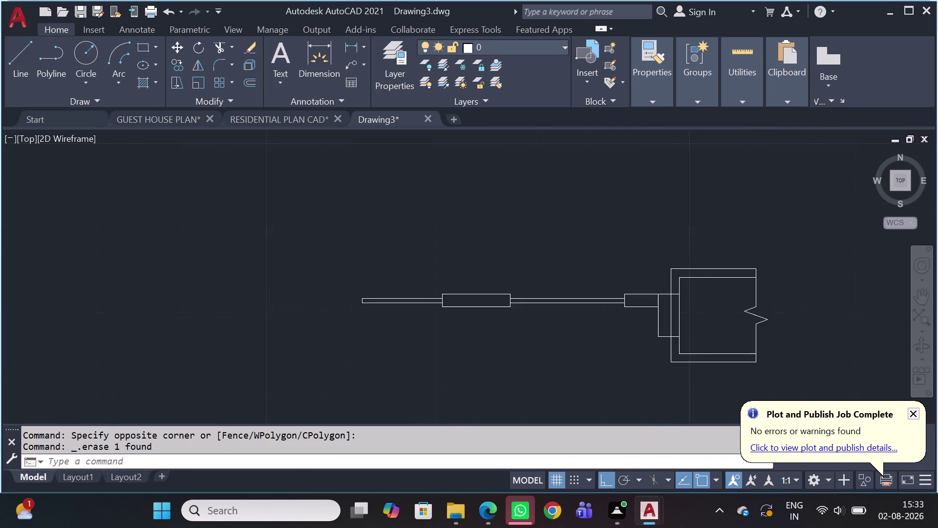
Trim the stray line at the leaf-frame junction with a fence.
key(t)
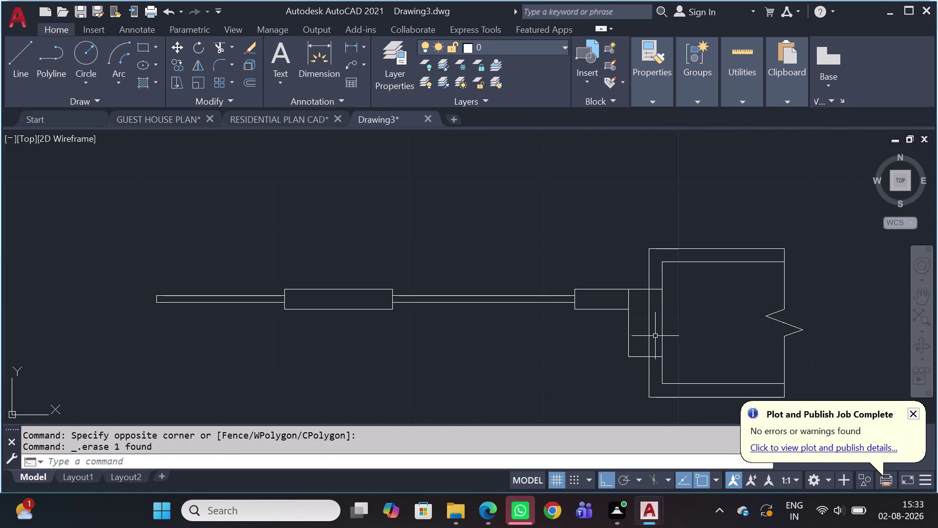
text(R)
key(space)
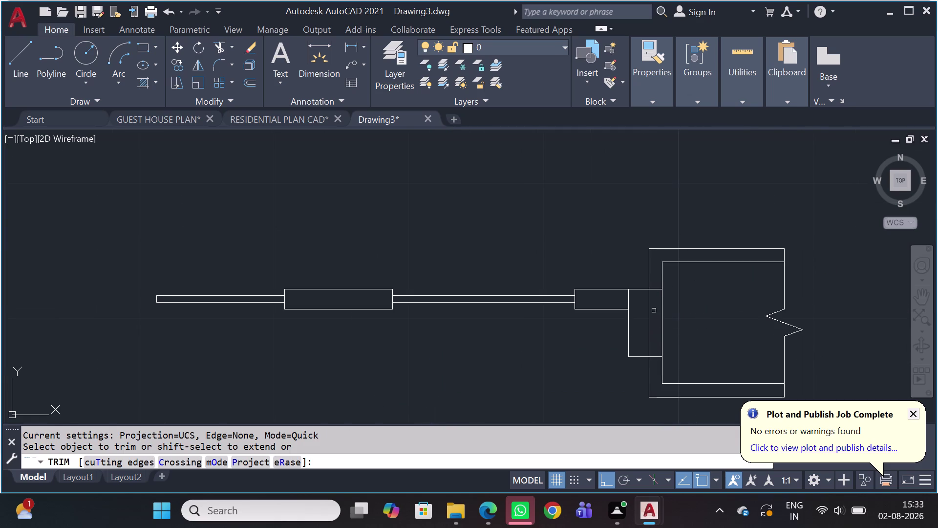
click(654, 310)
click(638, 329)
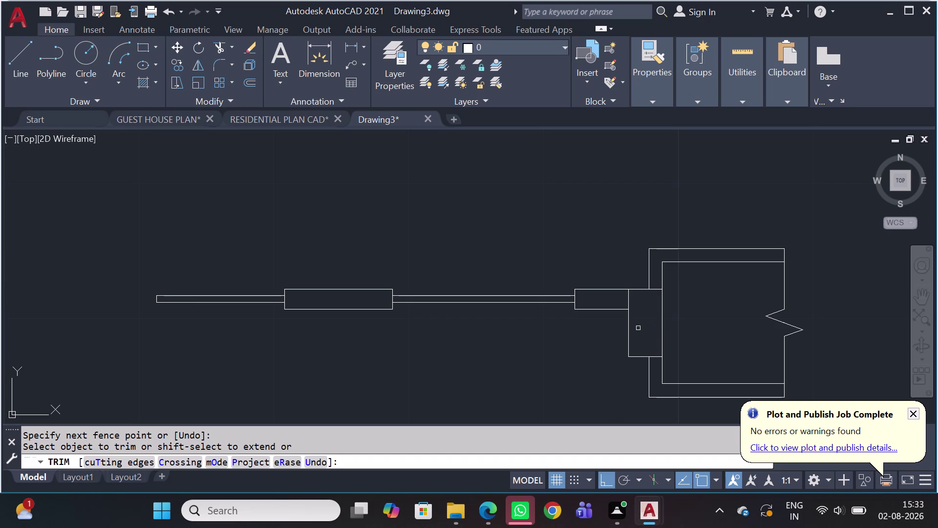
key(Escape)
scroll(down, 3)
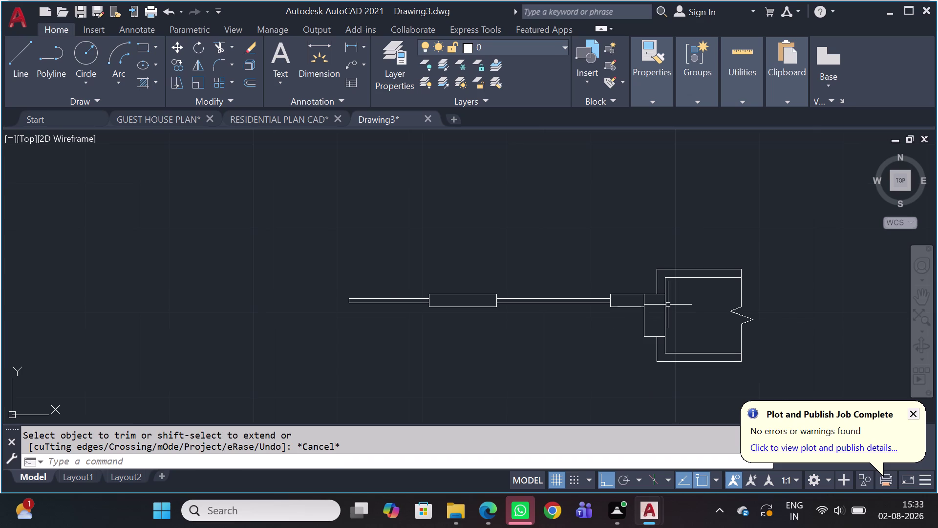
Try hatching inside the frame and dismiss the Boundary Definition Error.
text(H)
key(space)
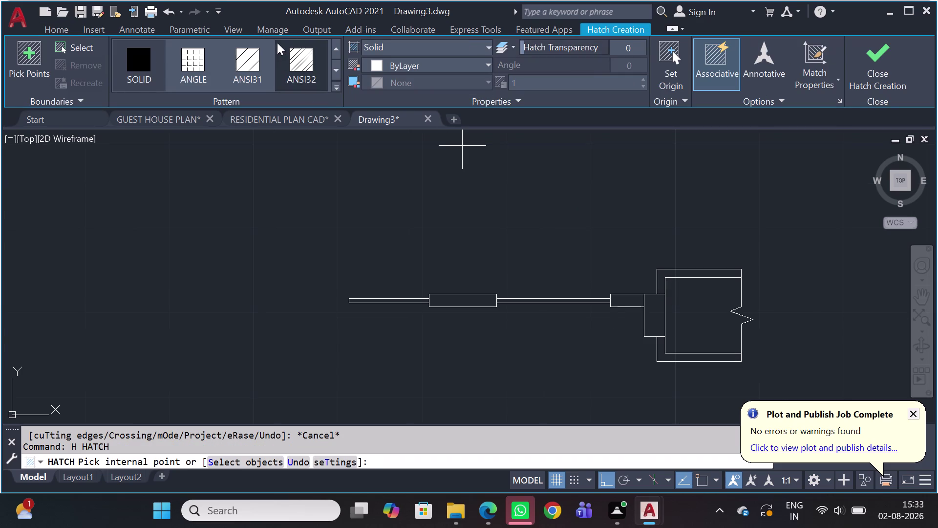
click(293, 56)
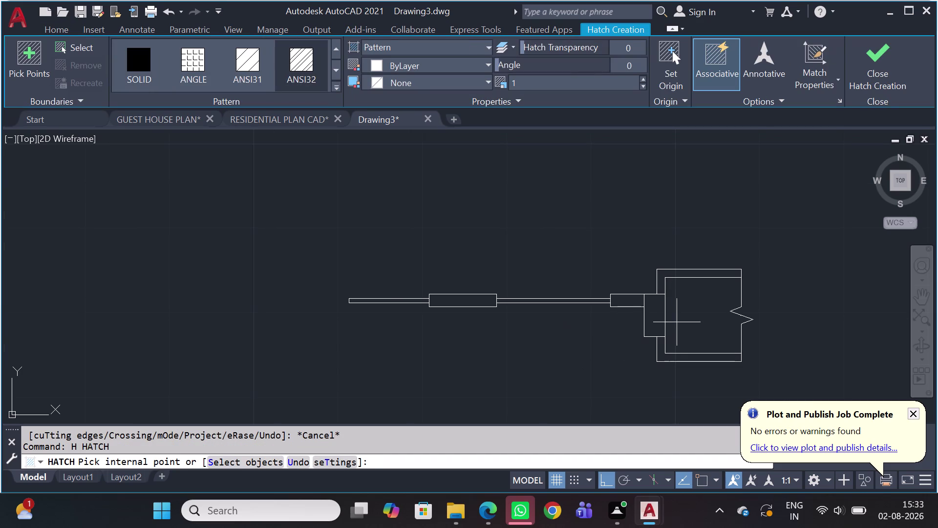
click(680, 316)
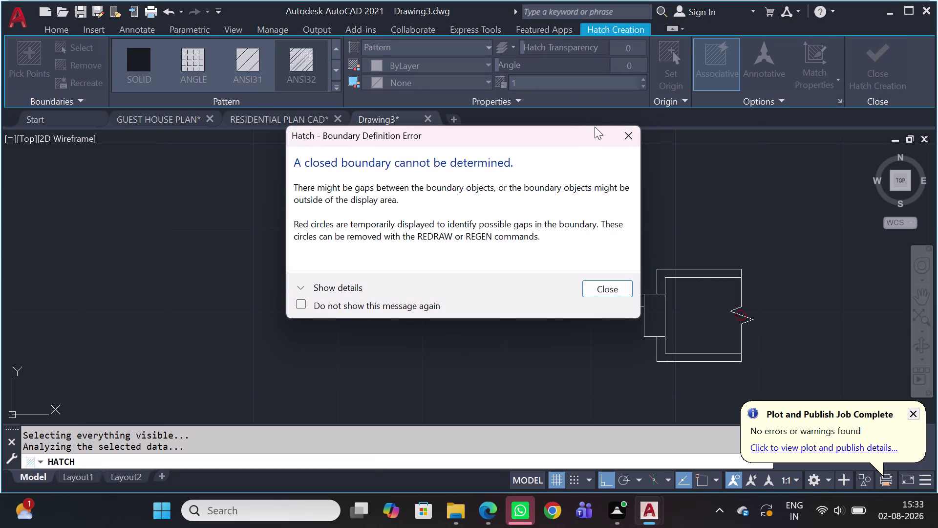
click(627, 132)
Zoom in on the frame notch, abandon the failed hatch, and start TRIM.
scroll(up, 3)
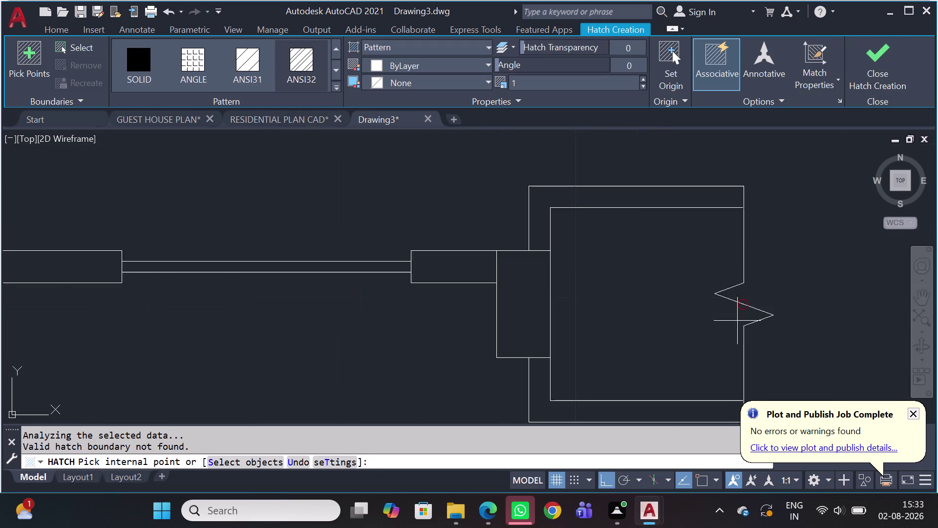
scroll(up, 3)
scroll(up, 3)
scroll(up, 3)
scroll(up, 3)
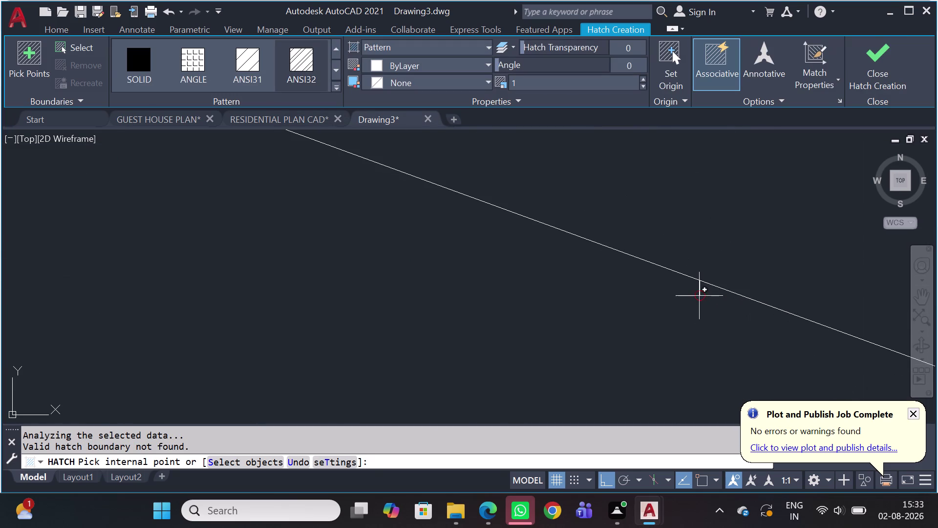
scroll(up, 3)
key(t)
key(r)
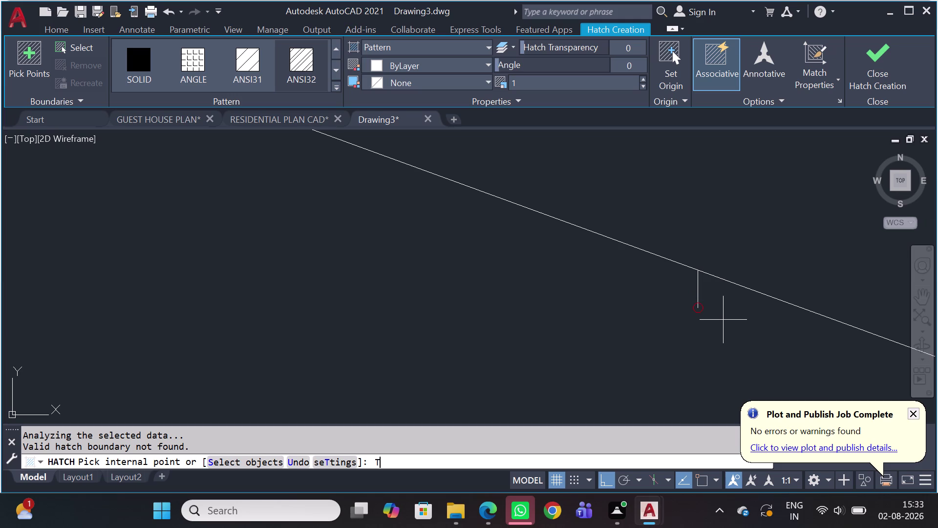
key(b)
key(space)
key(Escape)
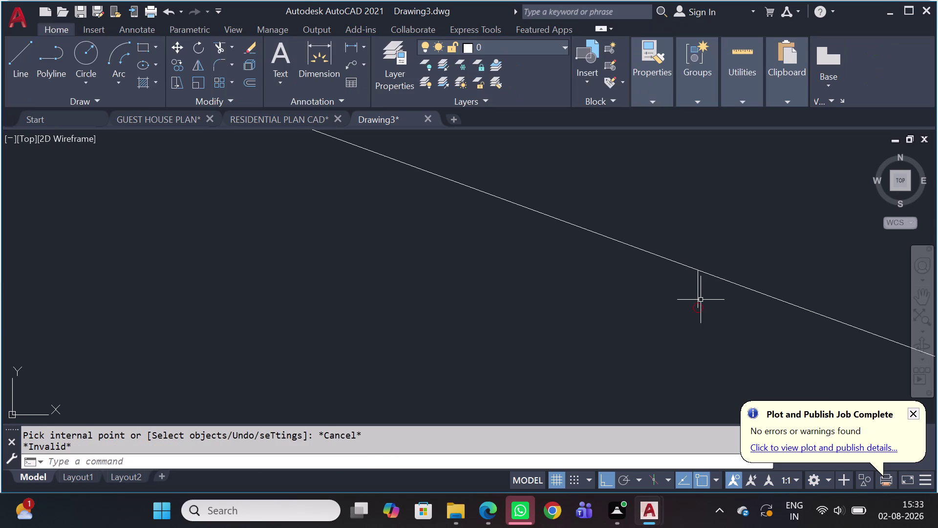
text(TR)
key(space)
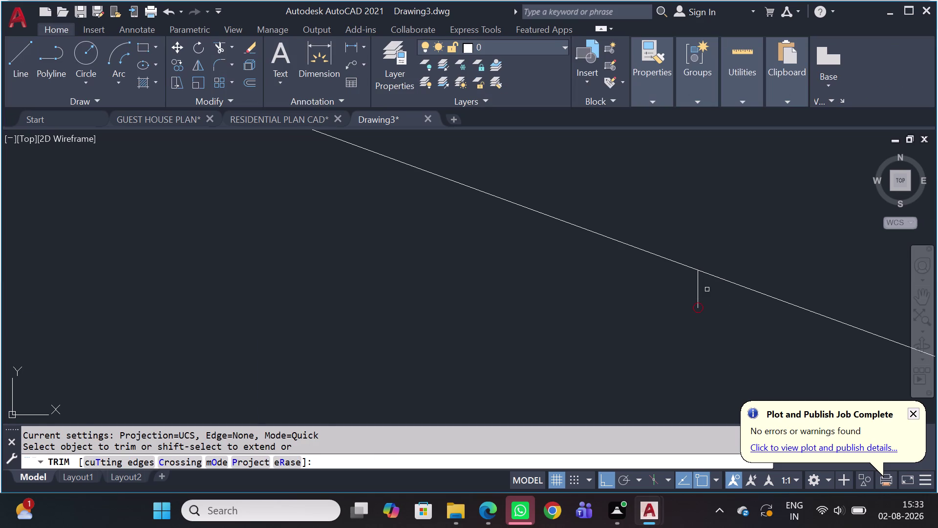
Fence-trim the short stray line crossing the notched break line.
click(704, 282)
click(691, 285)
click(704, 305)
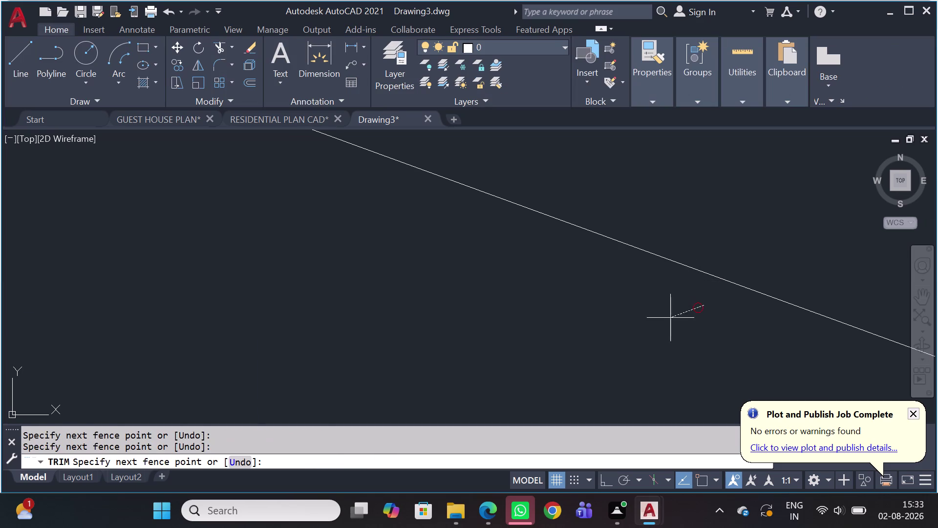
click(668, 318)
scroll(down, 3)
scroll(down, 3)
scroll(down, 3)
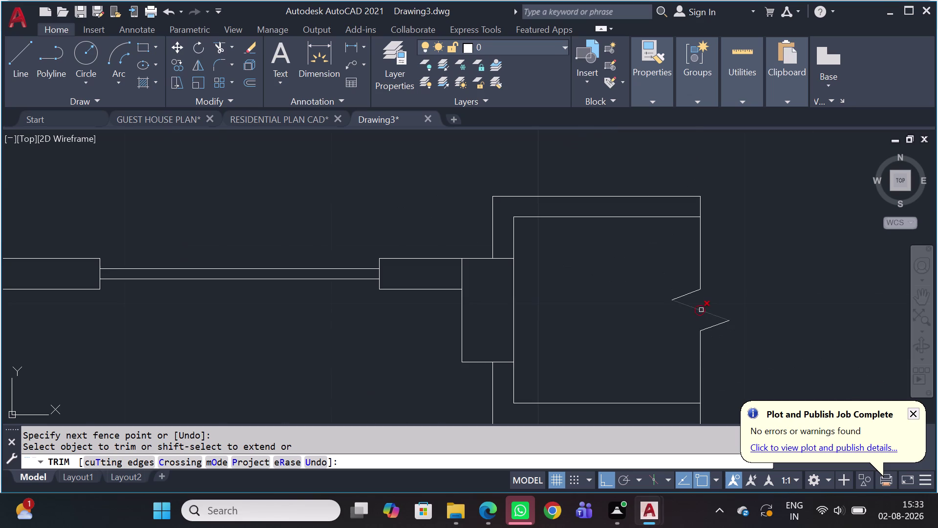
scroll(down, 3)
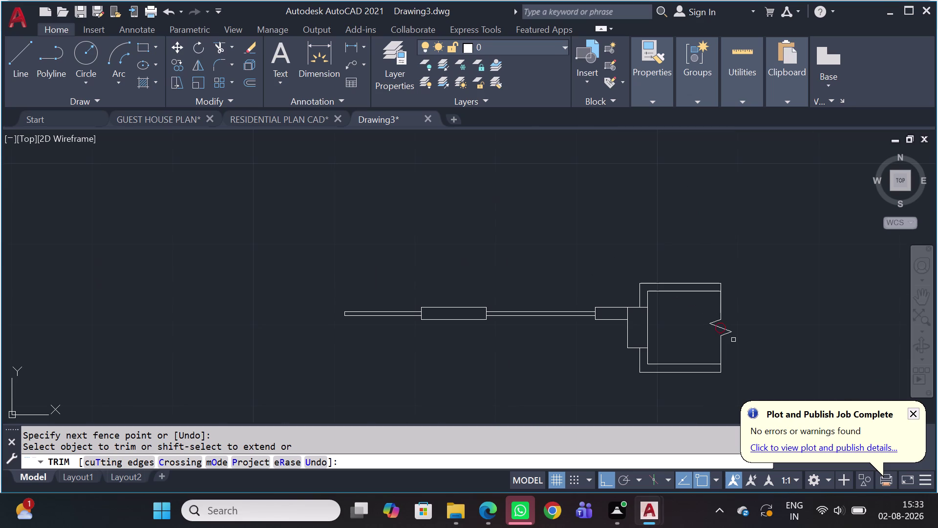
End the trim and restart the HATCH command for the frame.
text(H)
key(space)
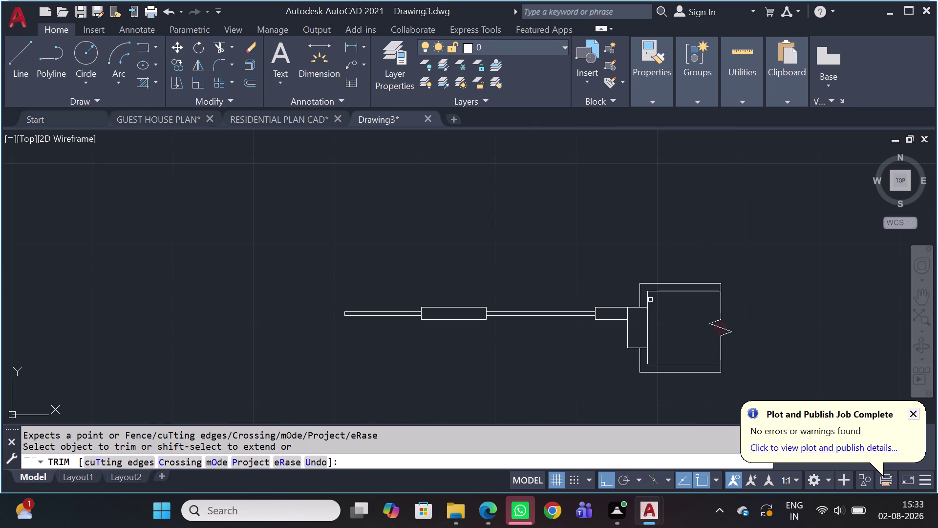
key(Escape)
key(Escape)
text(H)
key(space)
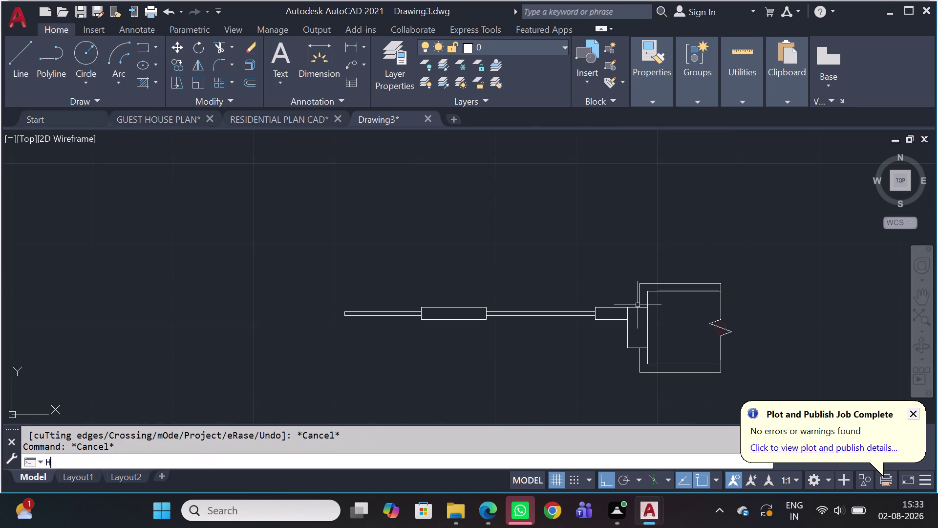
click(669, 312)
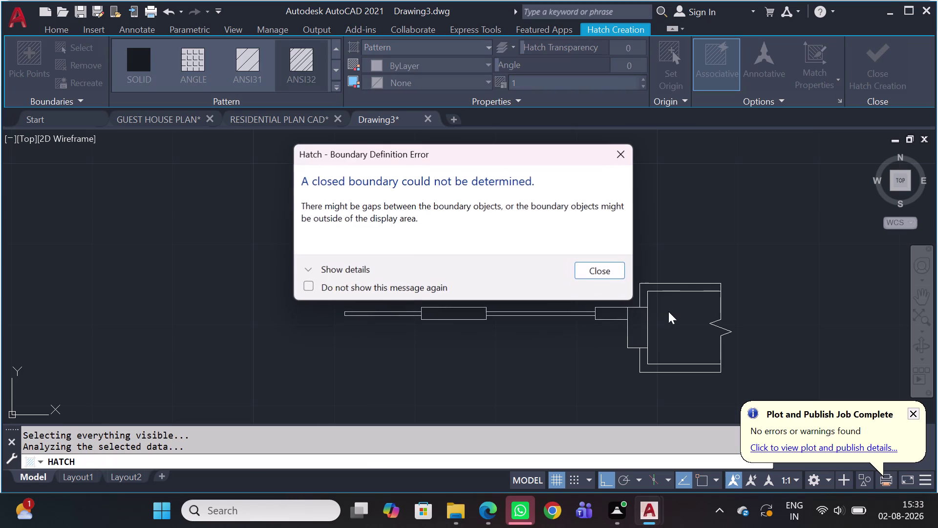
click(623, 152)
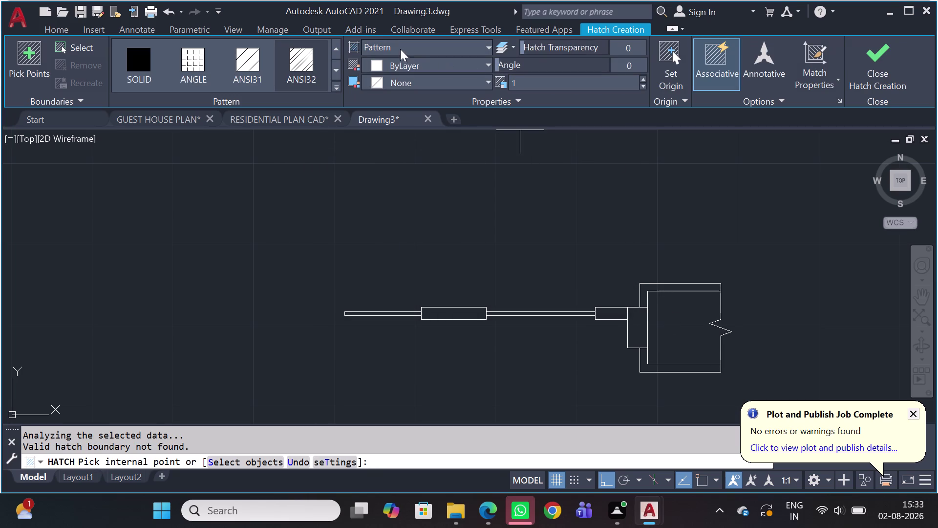
click(302, 71)
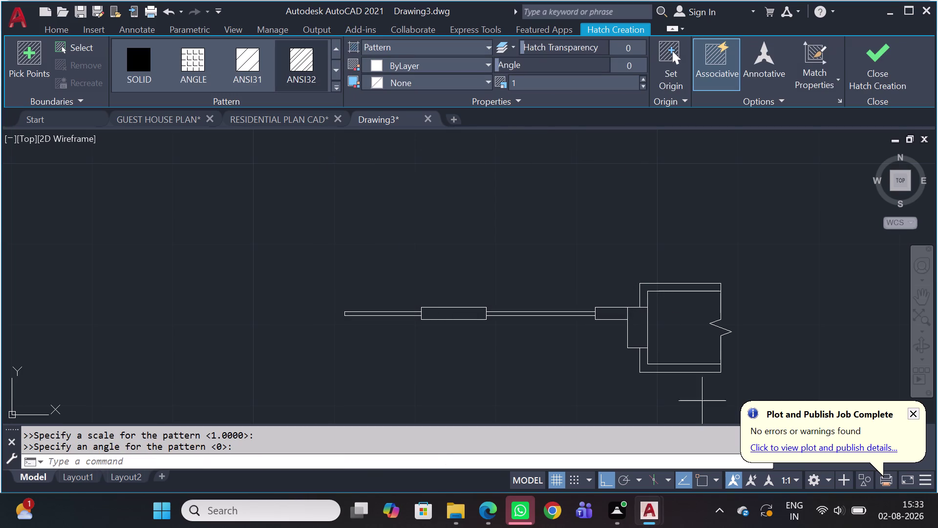
click(684, 349)
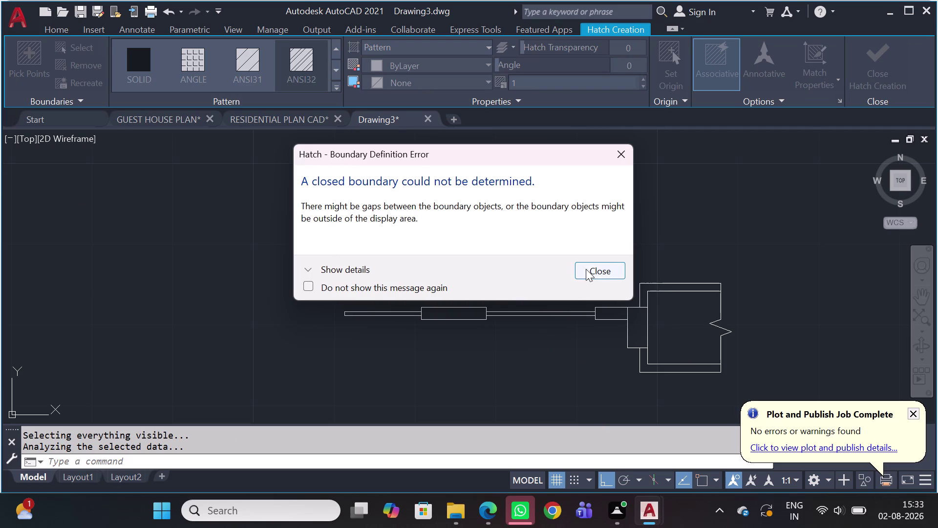
click(589, 269)
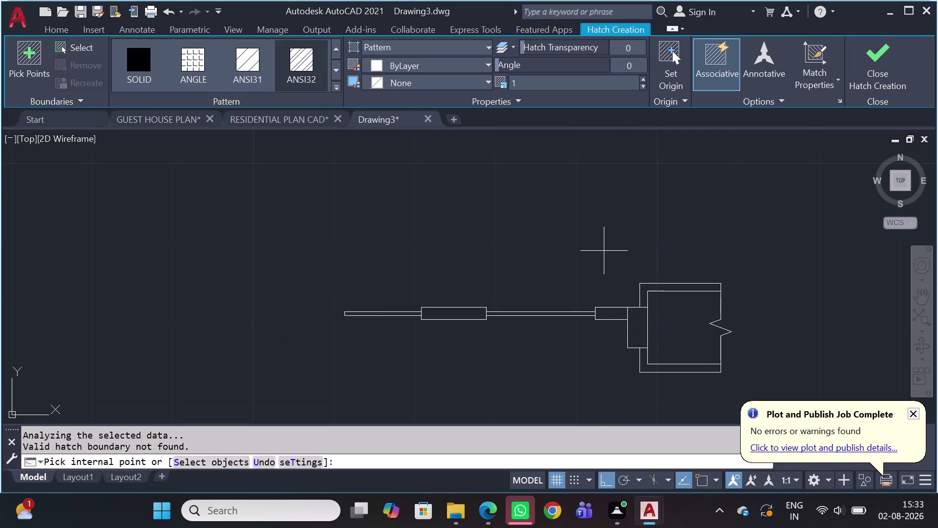
key(Escape)
middle_drag(730, 350, 646, 237)
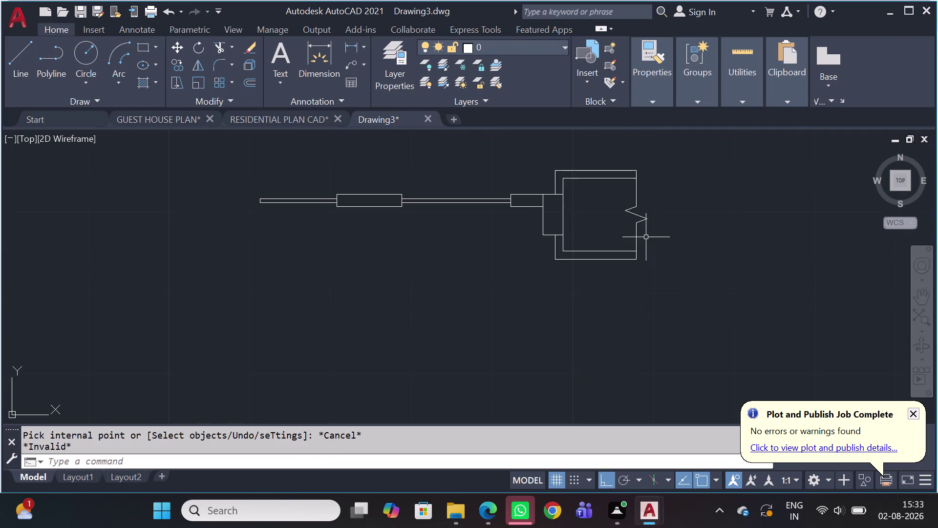
scroll(up, 3)
scroll(up, 3)
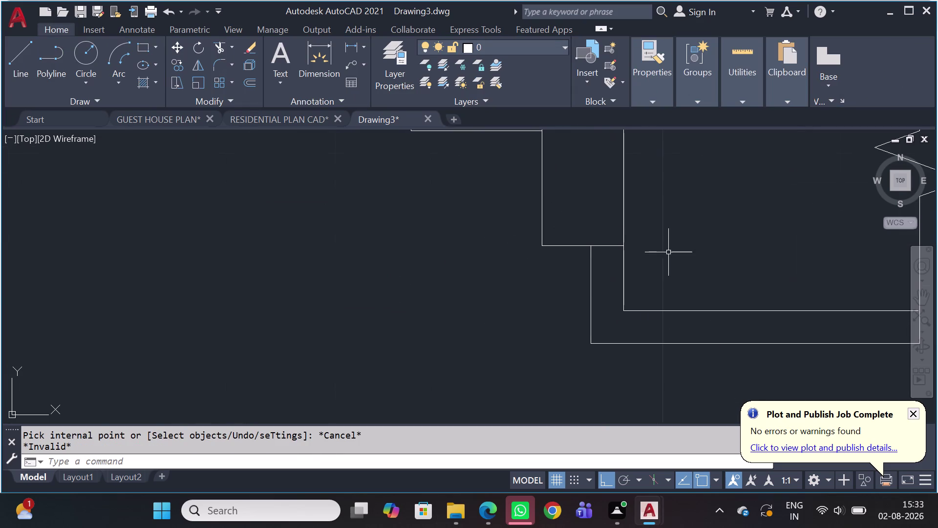
middle_drag(654, 261, 331, 276)
scroll(up, 3)
scroll(up, 3)
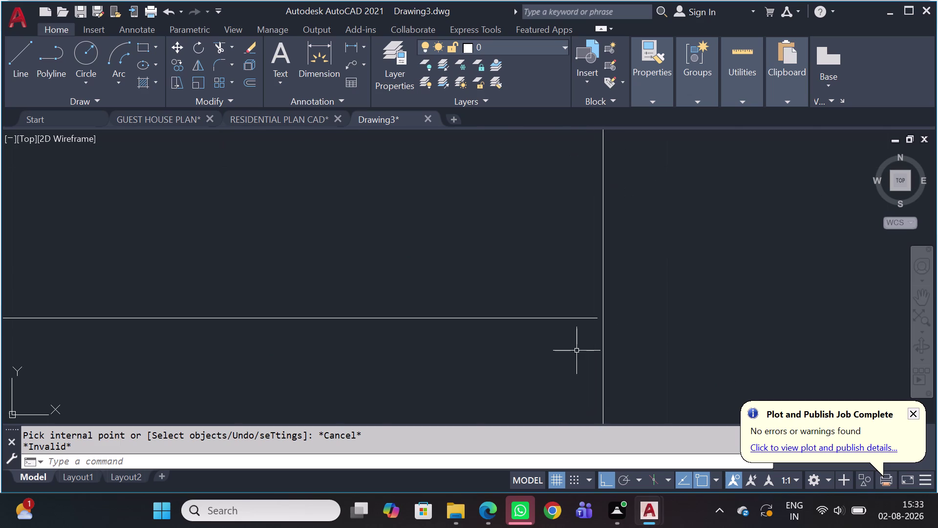
scroll(up, 3)
key(e)
key(x)
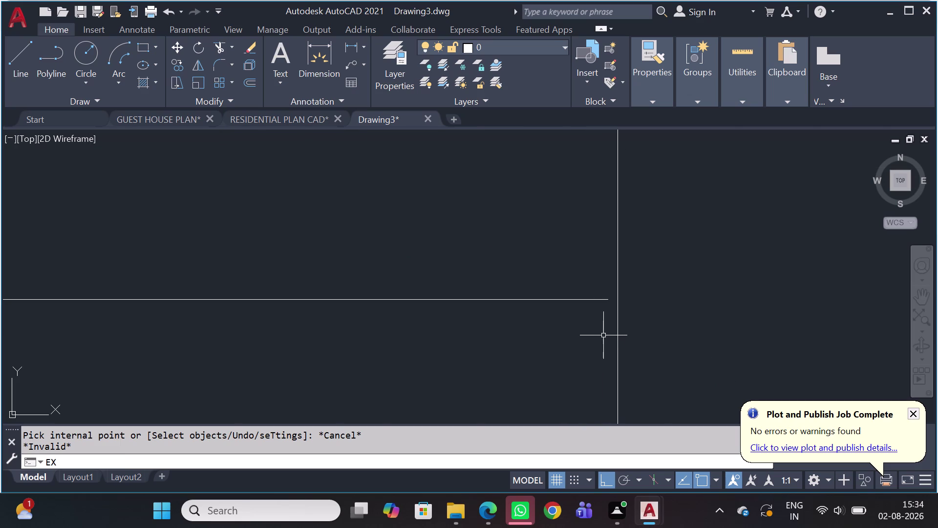
key(space)
click(599, 296)
click(576, 310)
scroll(down, 3)
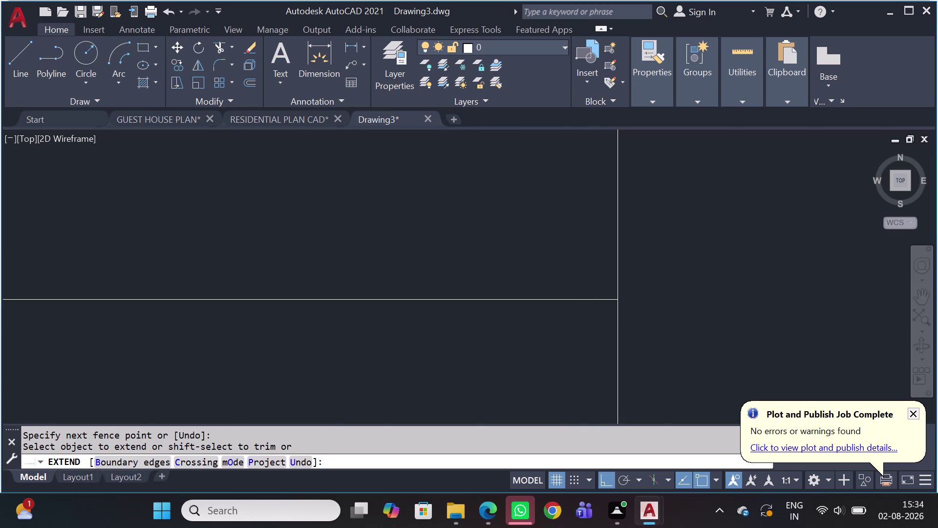
scroll(down, 3)
scroll(down, 3)
scroll(up, 3)
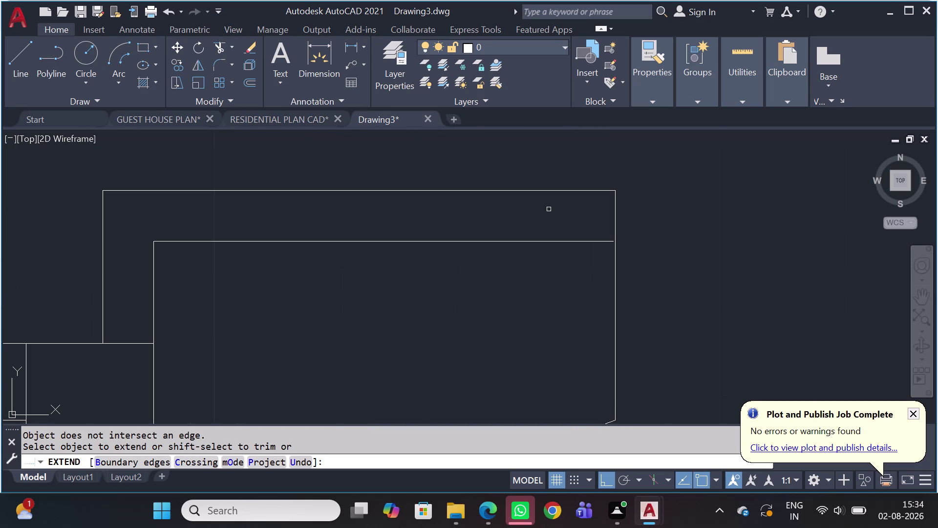
click(550, 215)
click(528, 252)
click(554, 177)
drag(505, 234, 502, 239)
key(Escape)
scroll(down, 3)
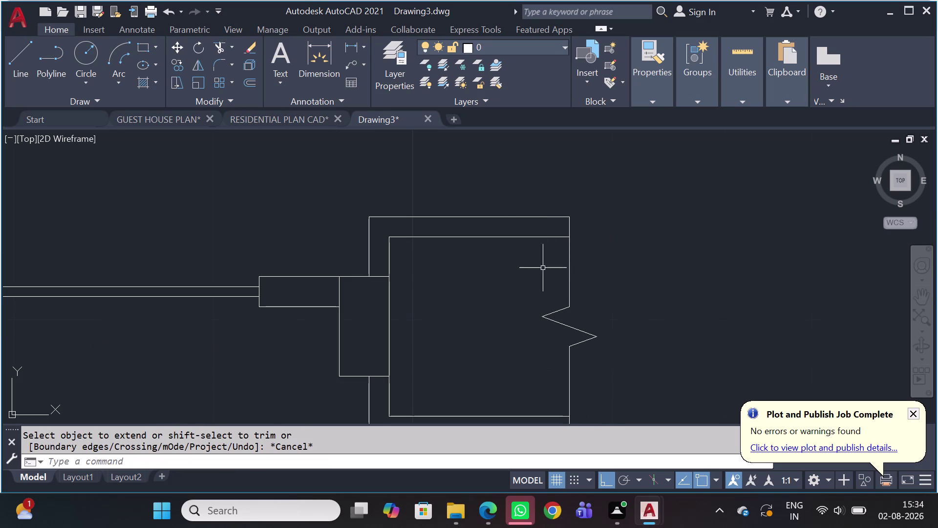
key(space)
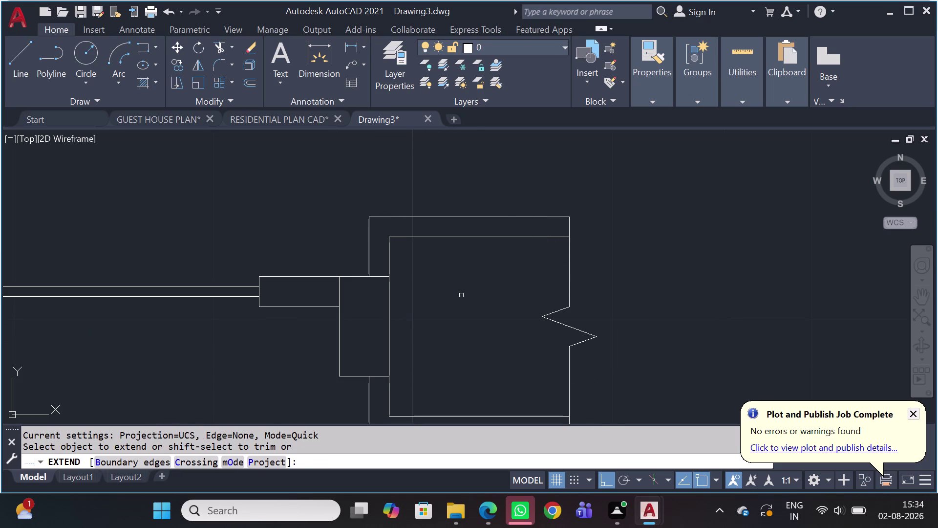